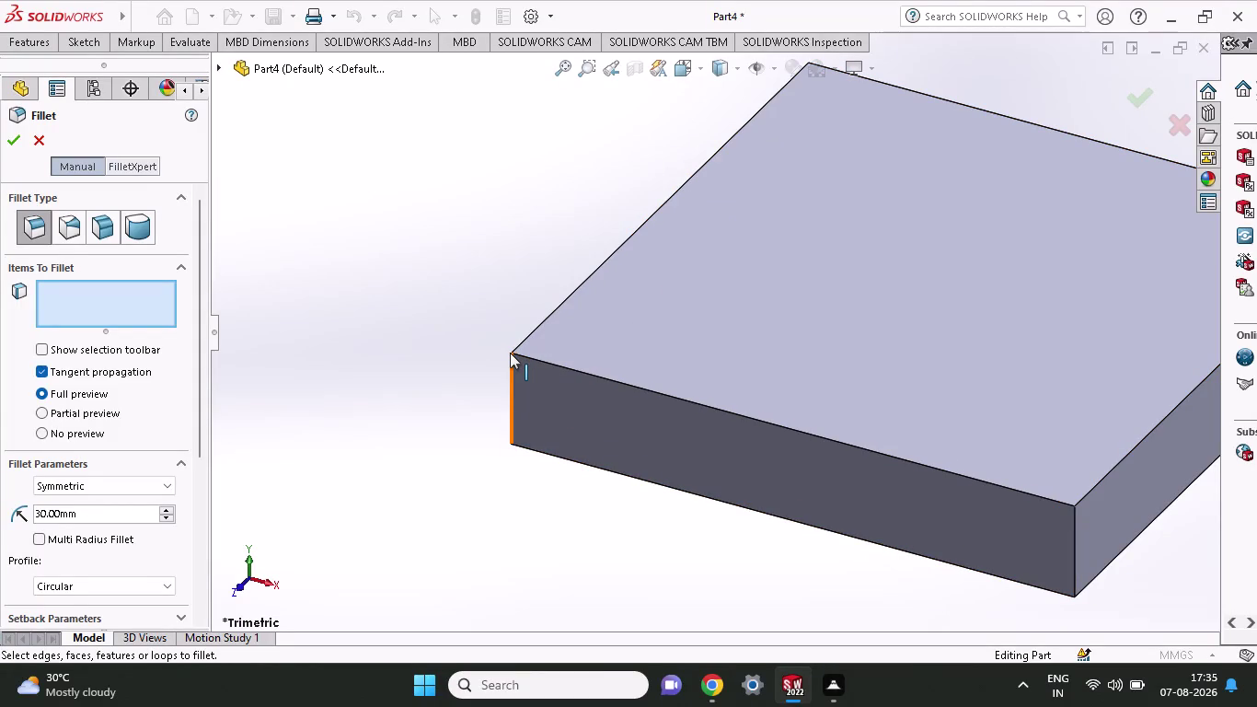
Preview a fillet on the block's long top front edge, then cancel it unapplied.
click(514, 352)
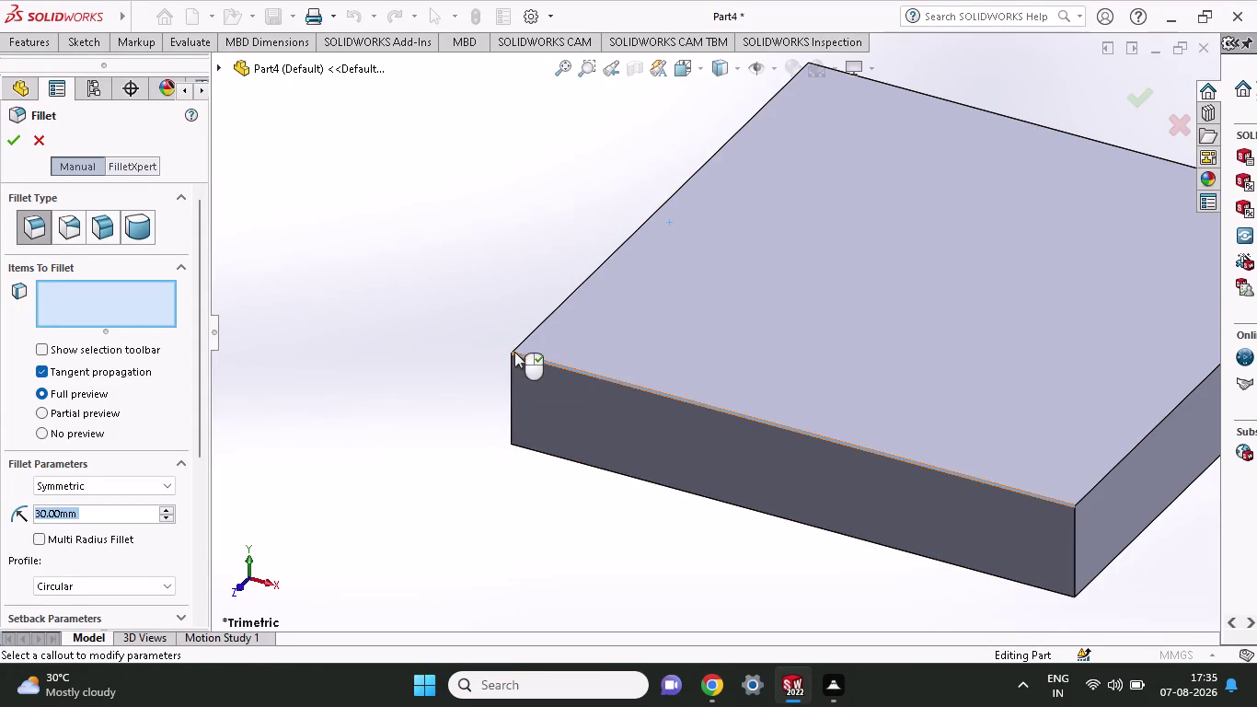
click(529, 332)
click(529, 332)
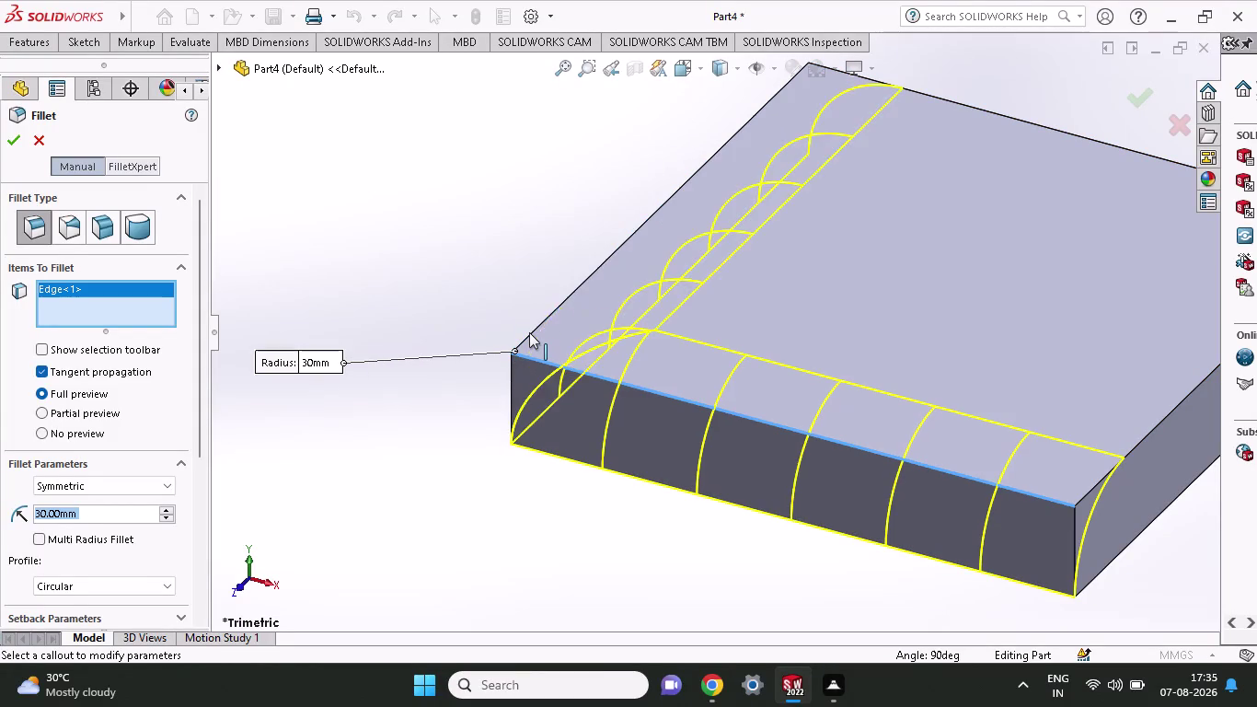
key(Escape)
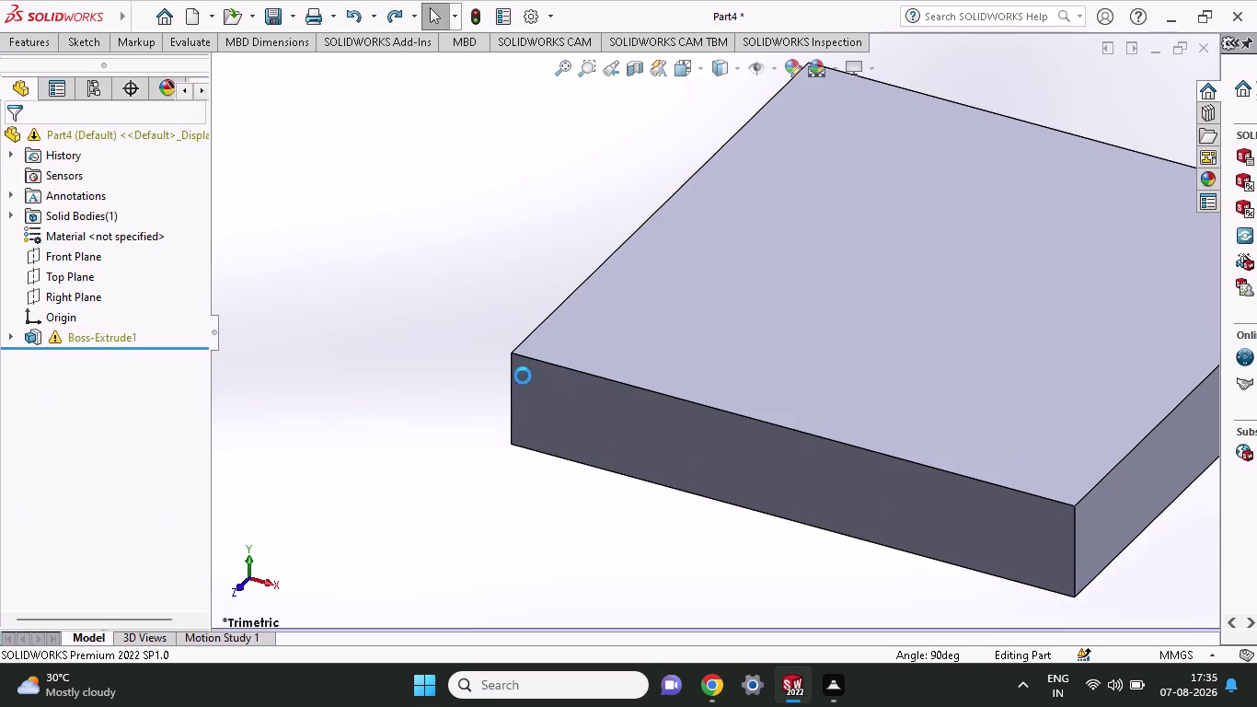
Fillet the block's four vertical corner edges, including the hidden back one, at 30 mm.
scroll(down, 3)
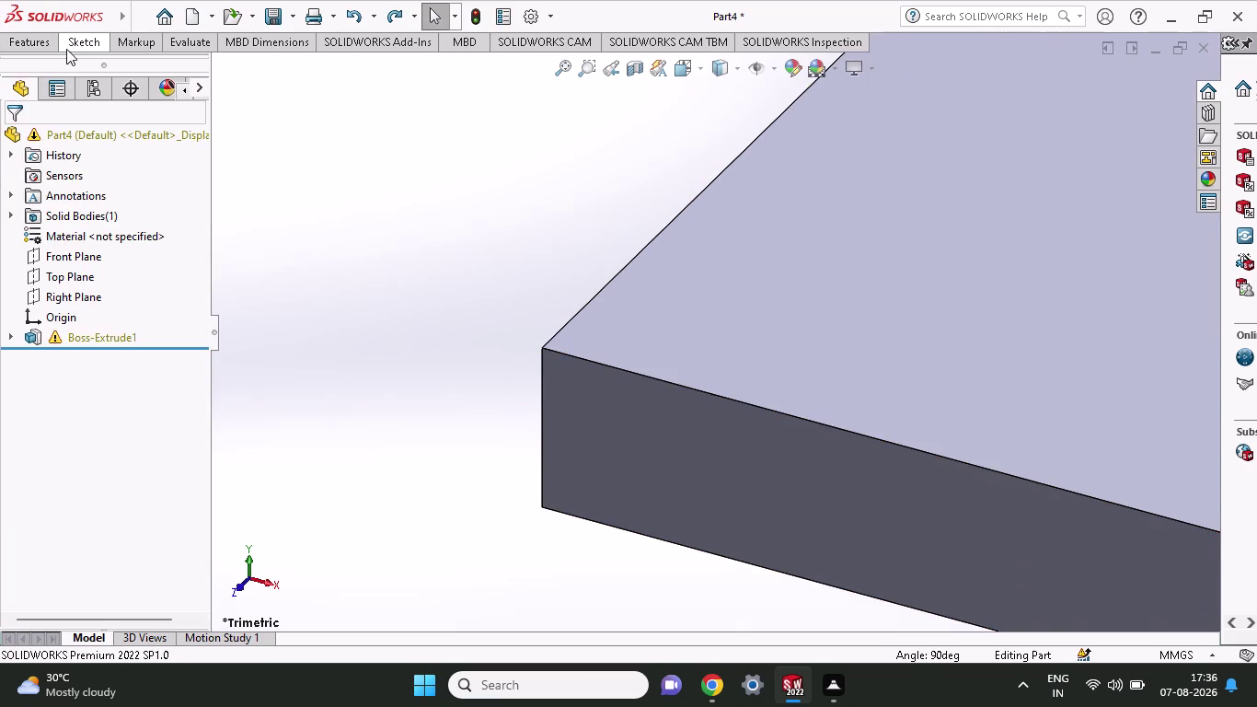
click(39, 43)
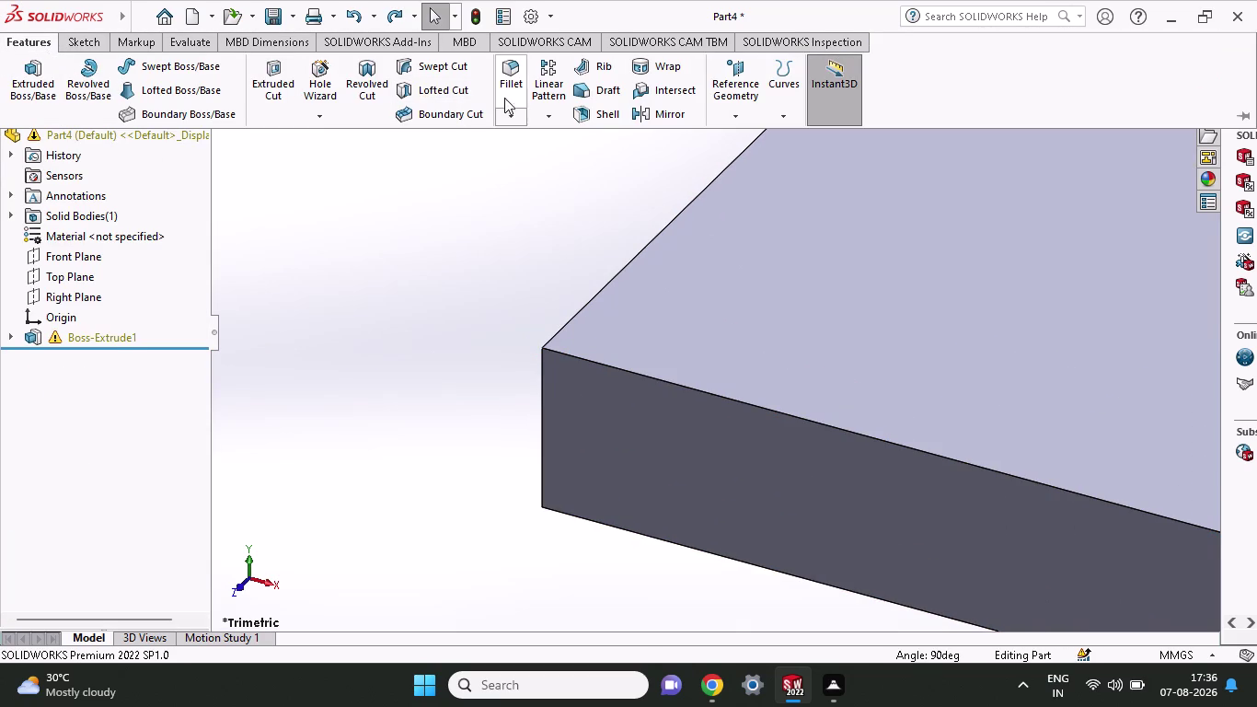
click(514, 77)
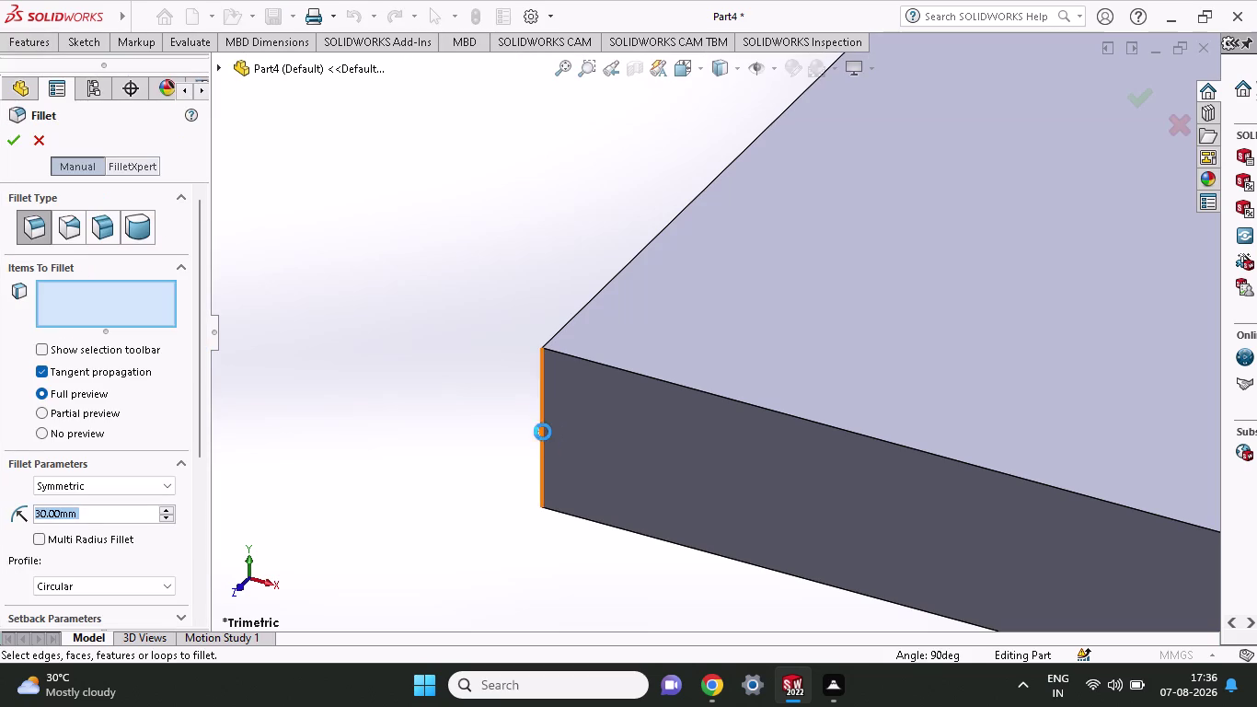
click(543, 431)
scroll(down, 3)
scroll(up, 3)
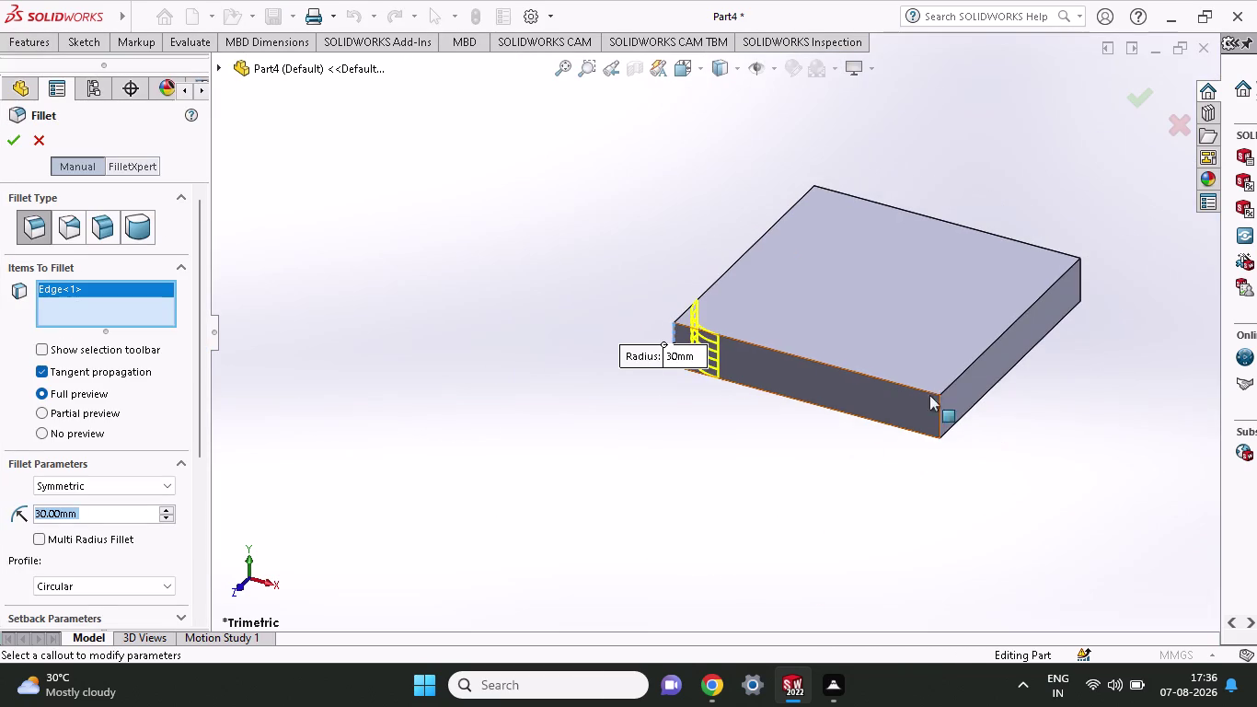
click(938, 410)
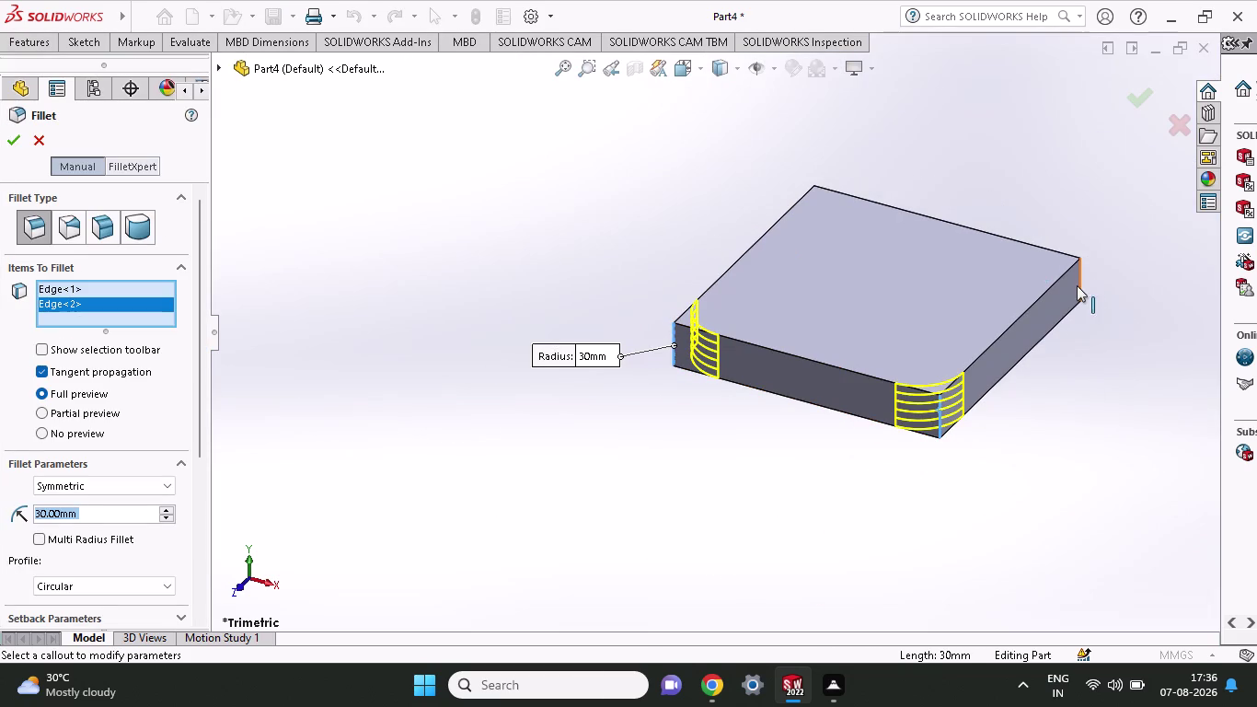
click(1079, 285)
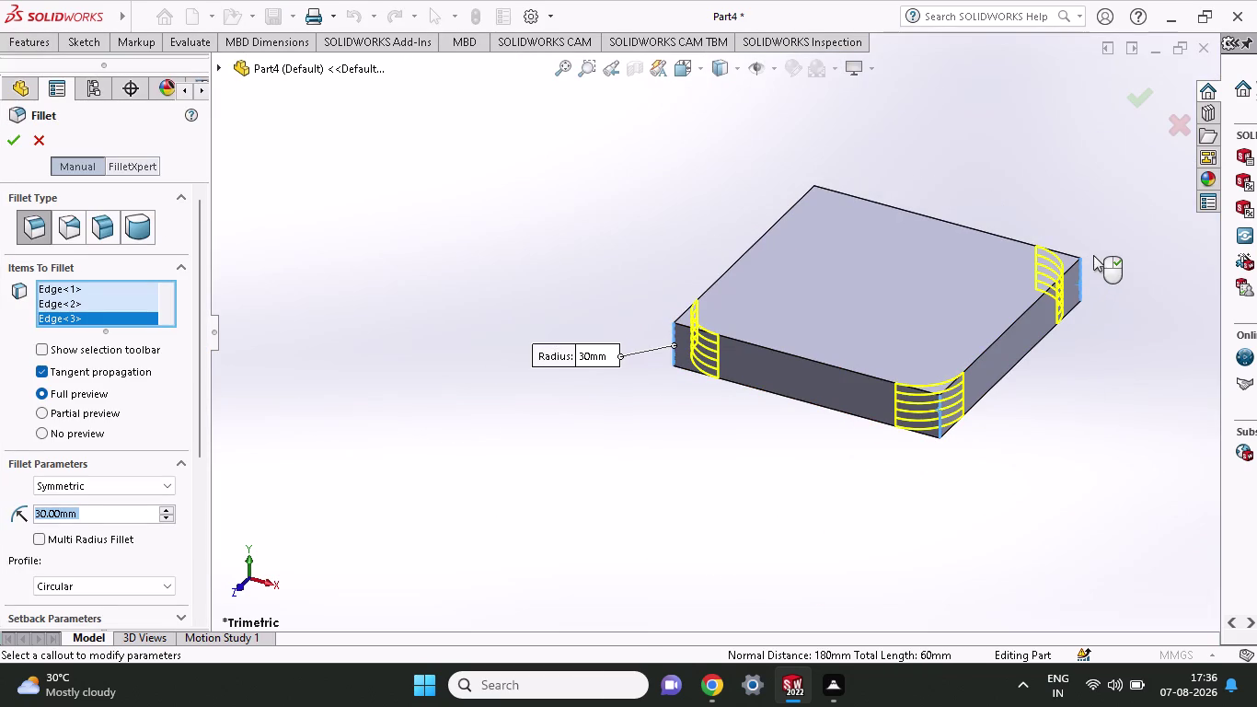
middle_drag(1093, 255, 1006, 480)
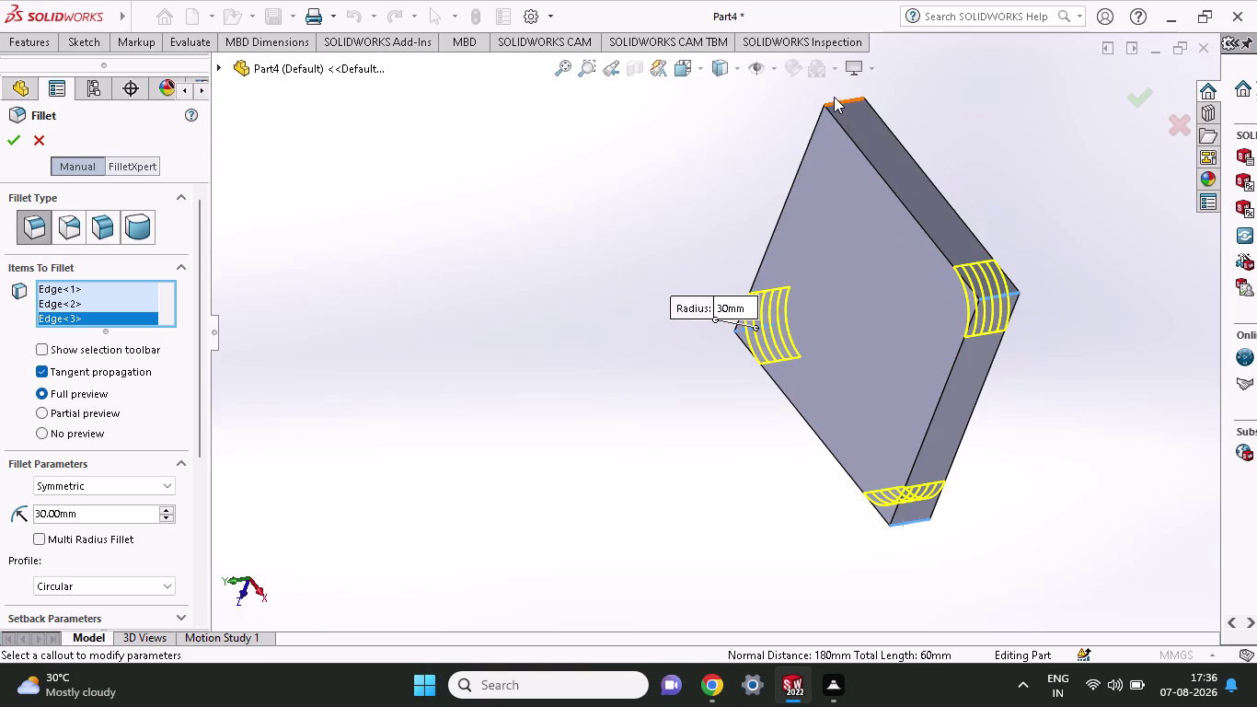
click(849, 101)
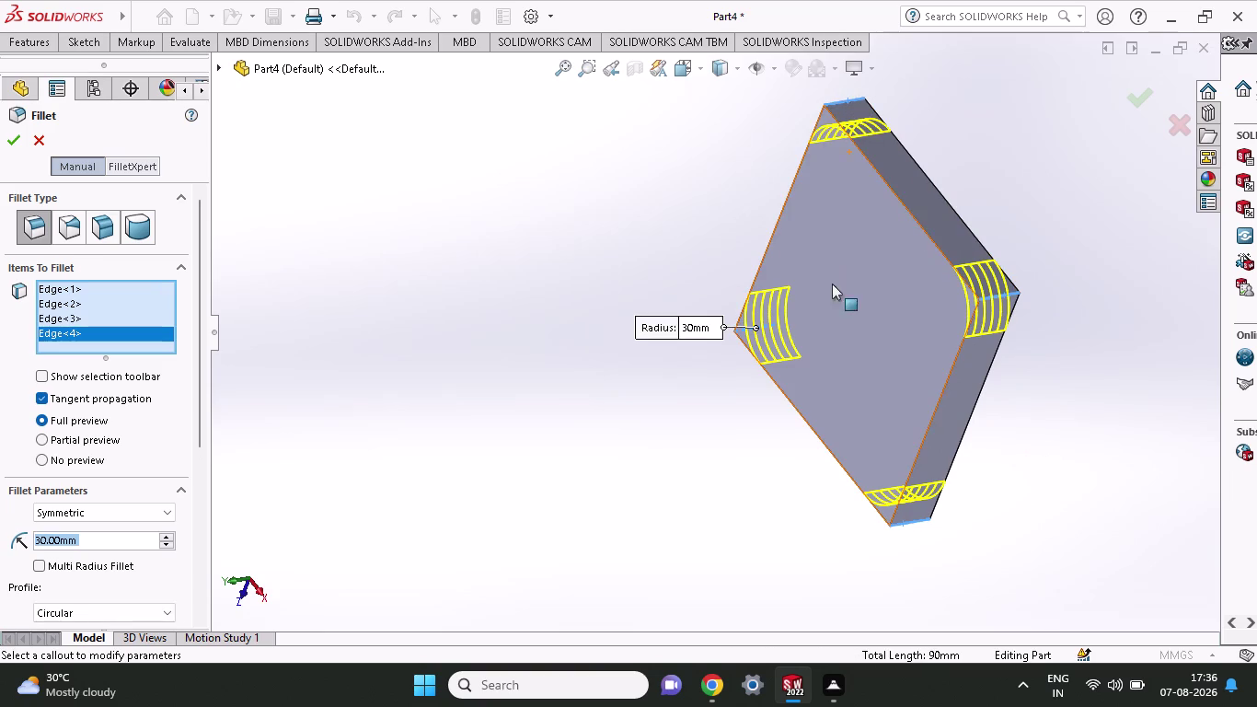
click(19, 141)
middle_drag(1045, 480, 1131, 264)
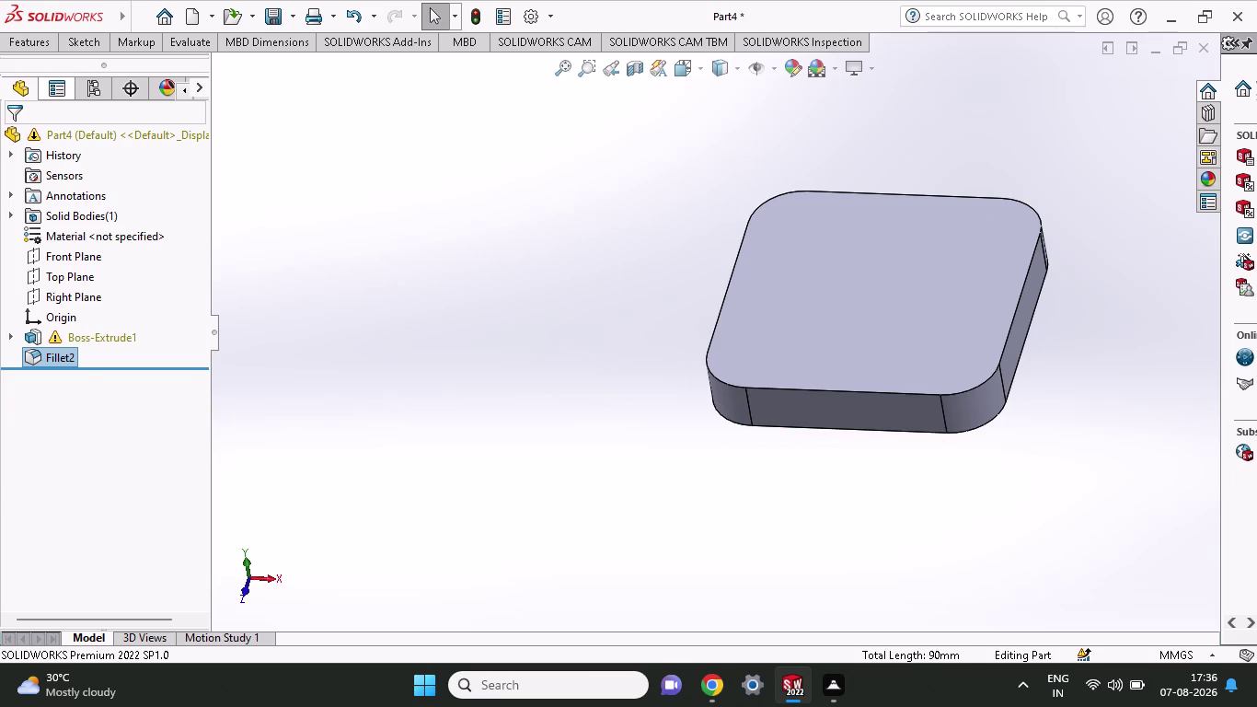
click(71, 38)
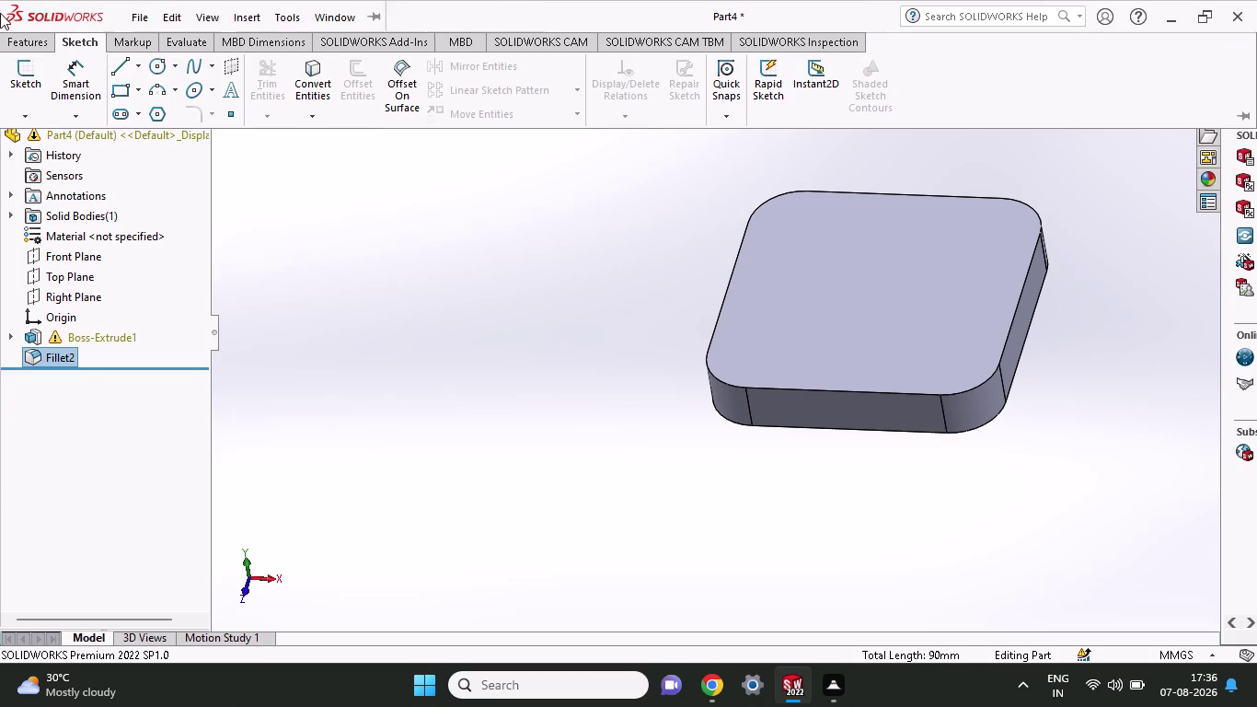
Apply a 5 mm fillet to the tangent-propagated edge loop around the block's top face.
click(17, 35)
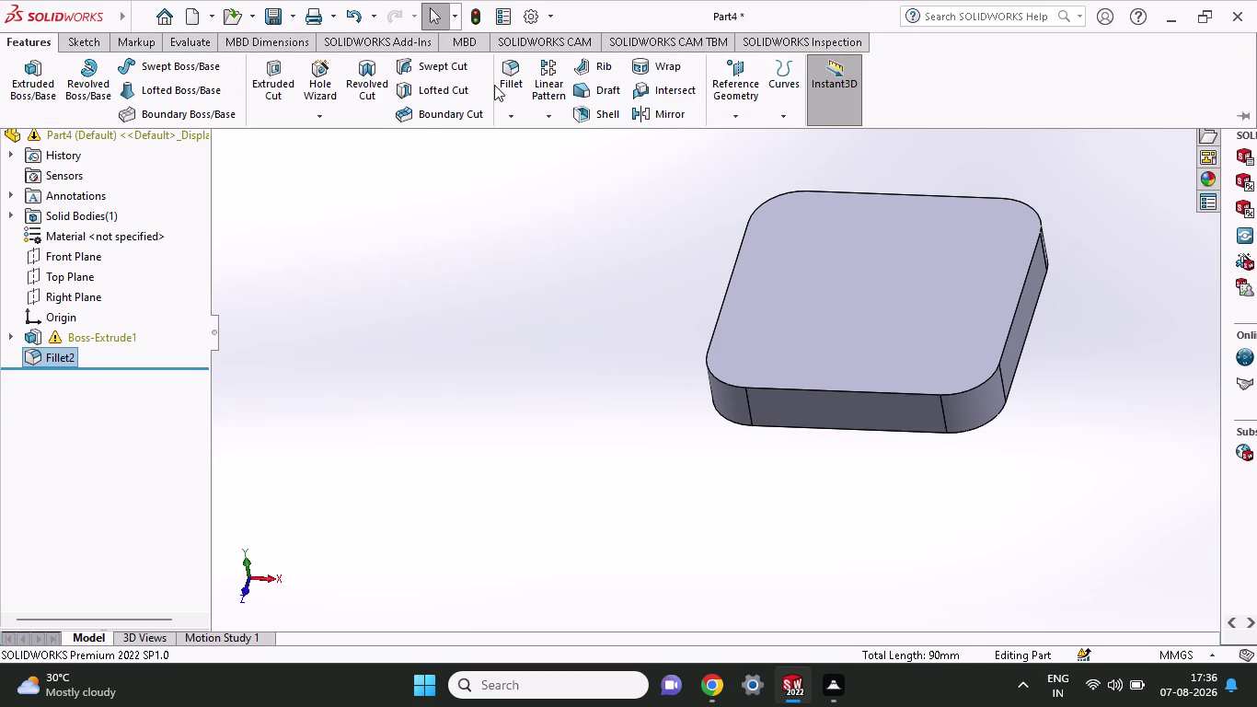
click(508, 71)
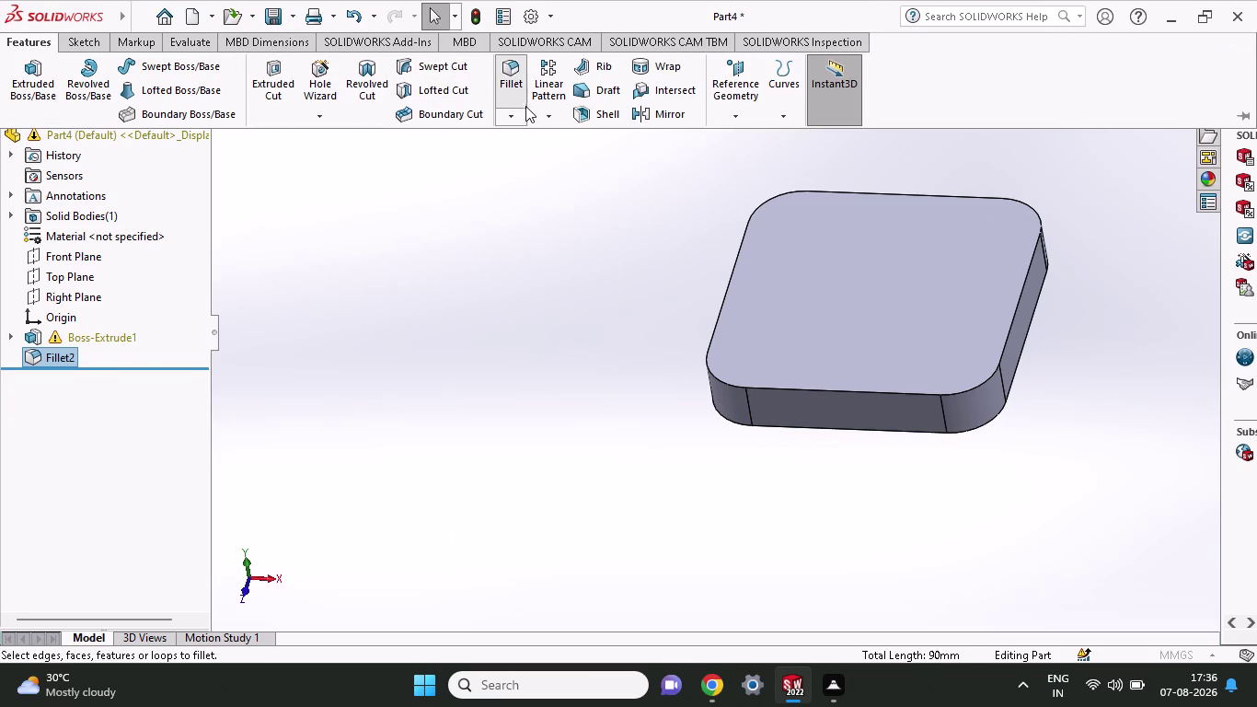
click(516, 71)
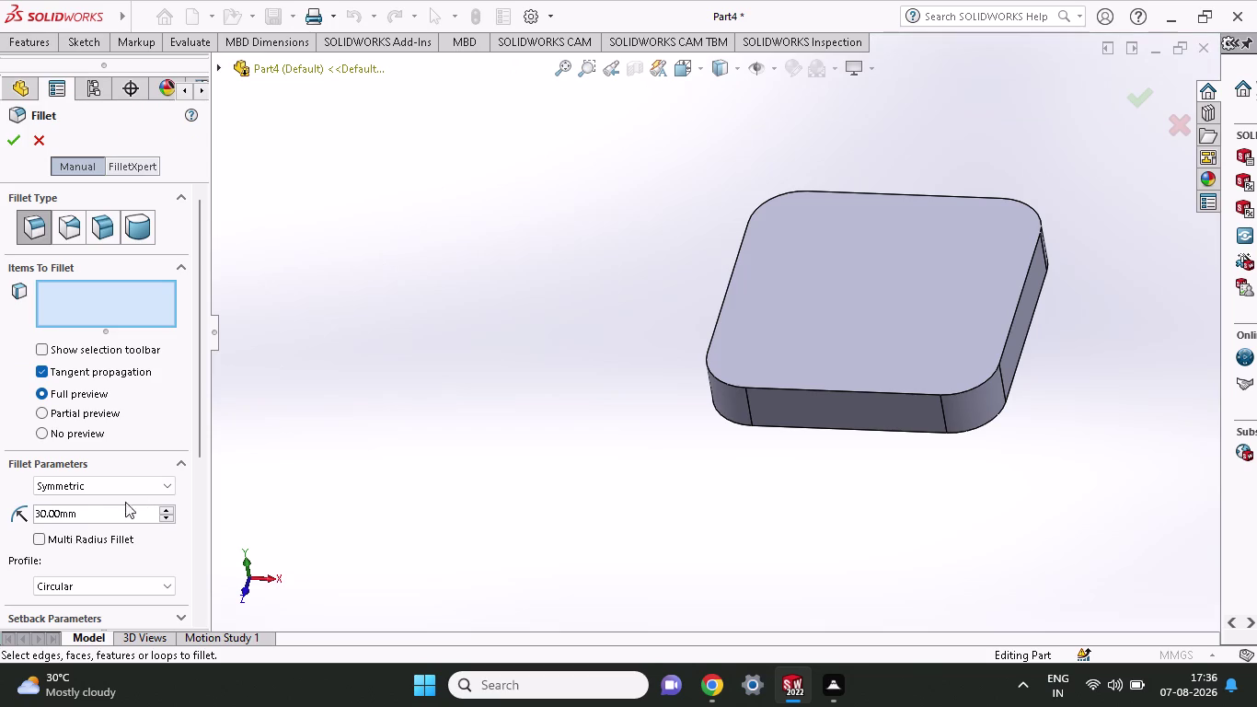
drag(88, 512, 0, 524)
key(5)
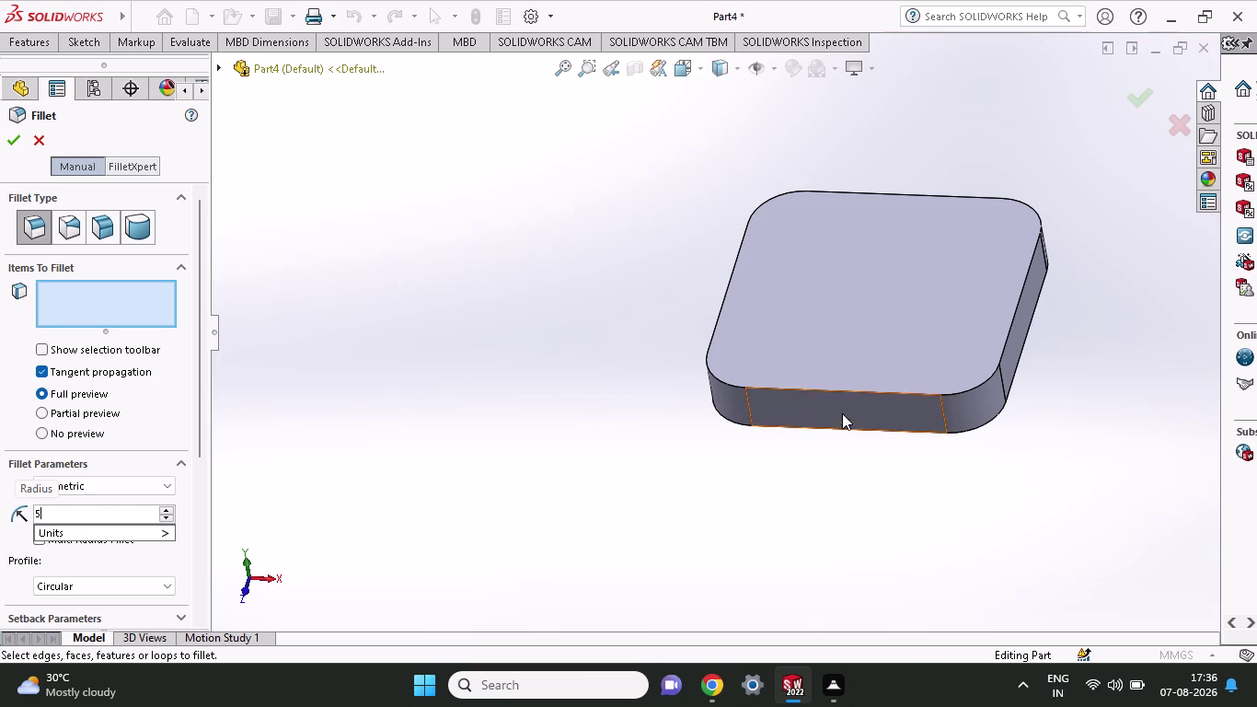
click(847, 391)
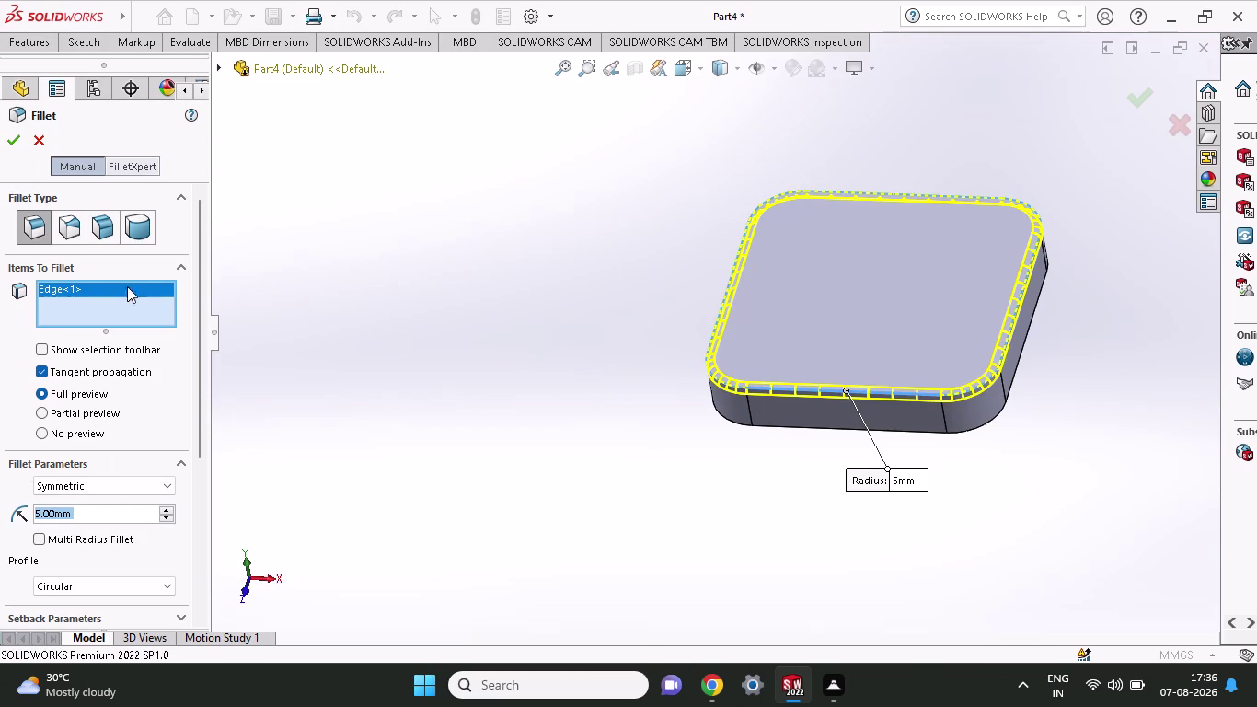
click(12, 143)
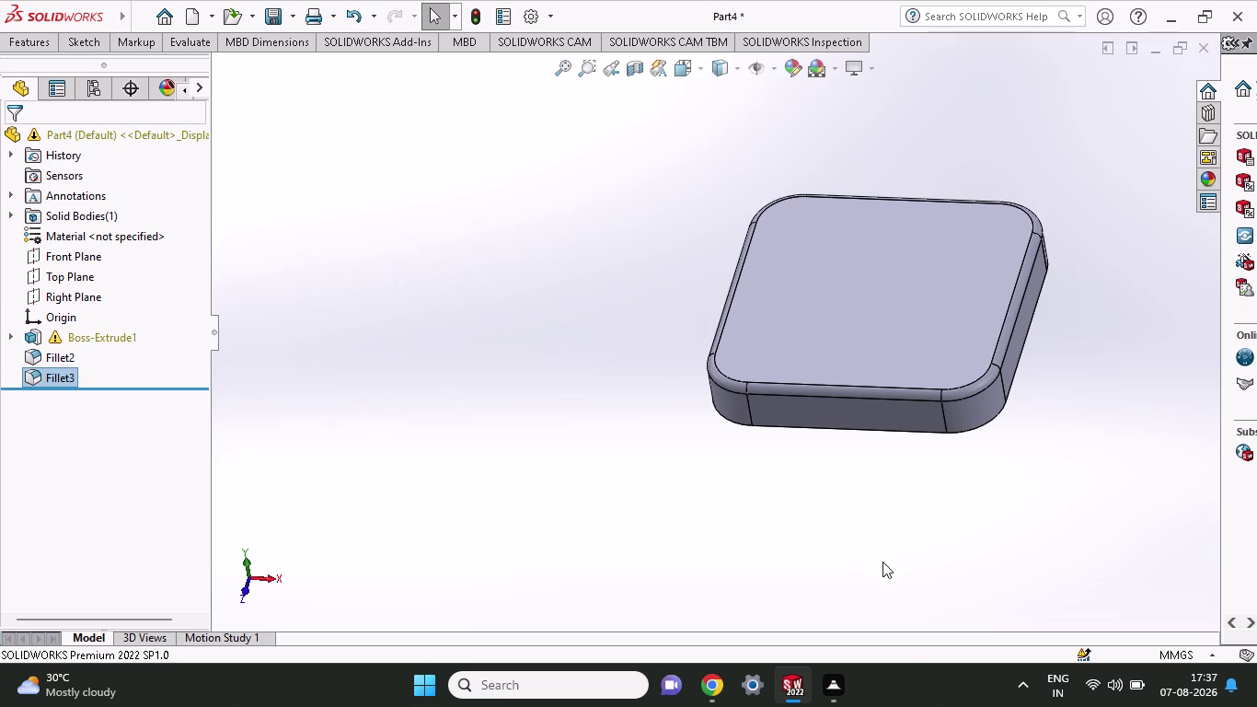
click(69, 265)
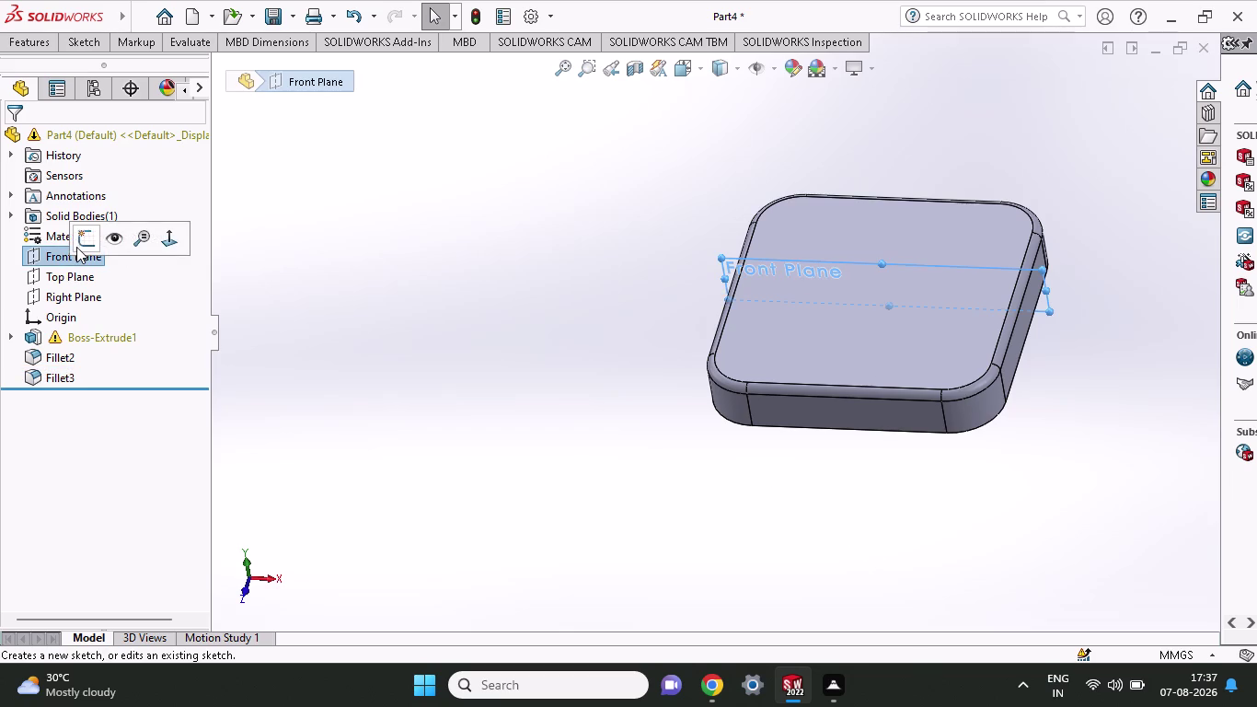
Start a Front Plane sketch with a line anchored at the block's top edge midpoint.
click(76, 247)
click(77, 32)
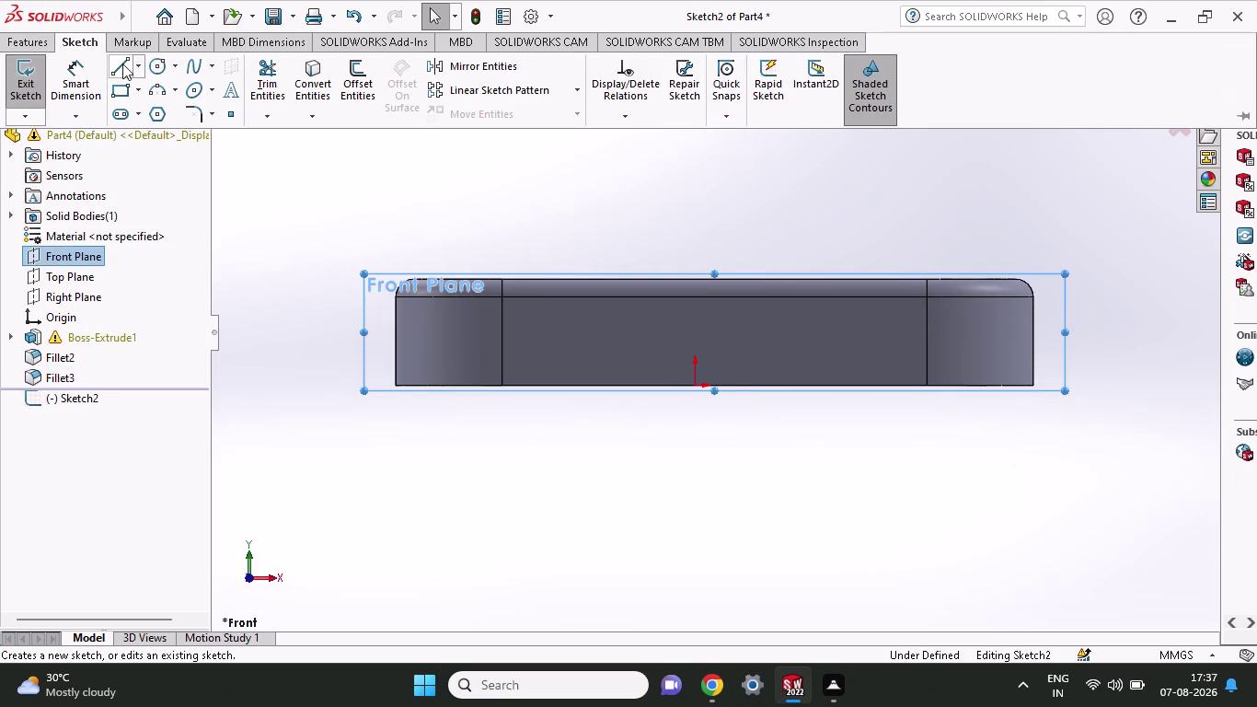
click(122, 63)
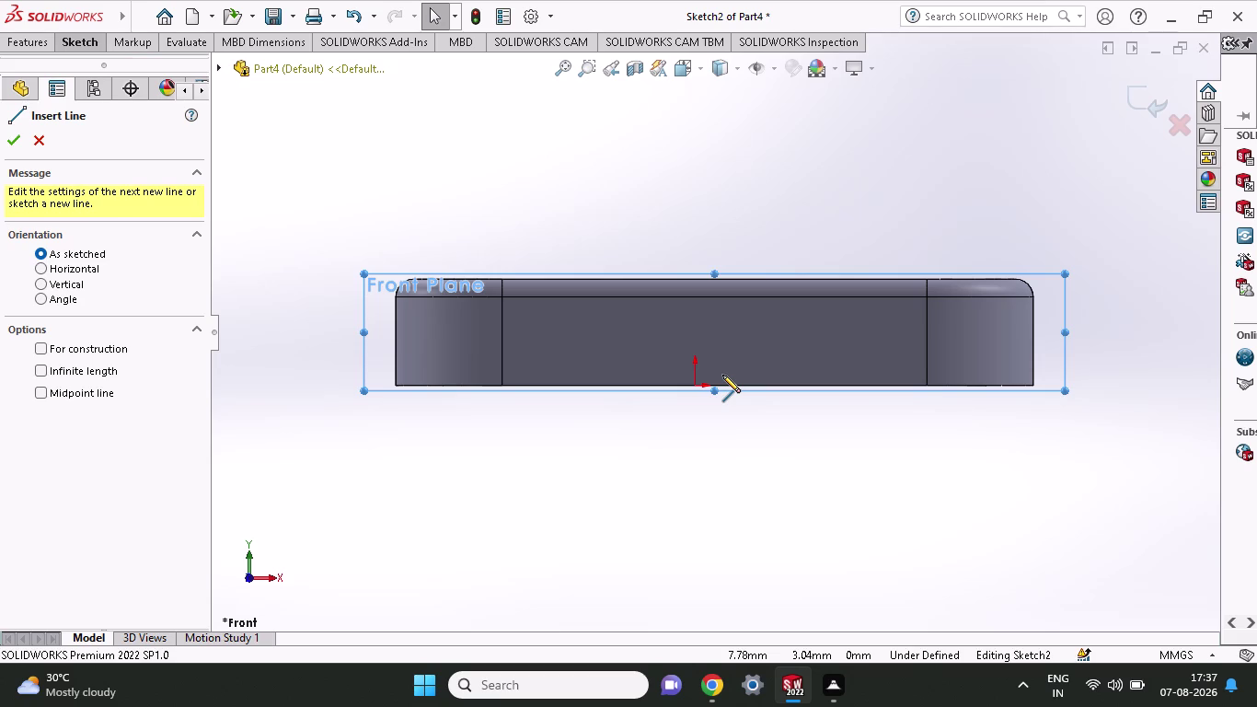
click(714, 281)
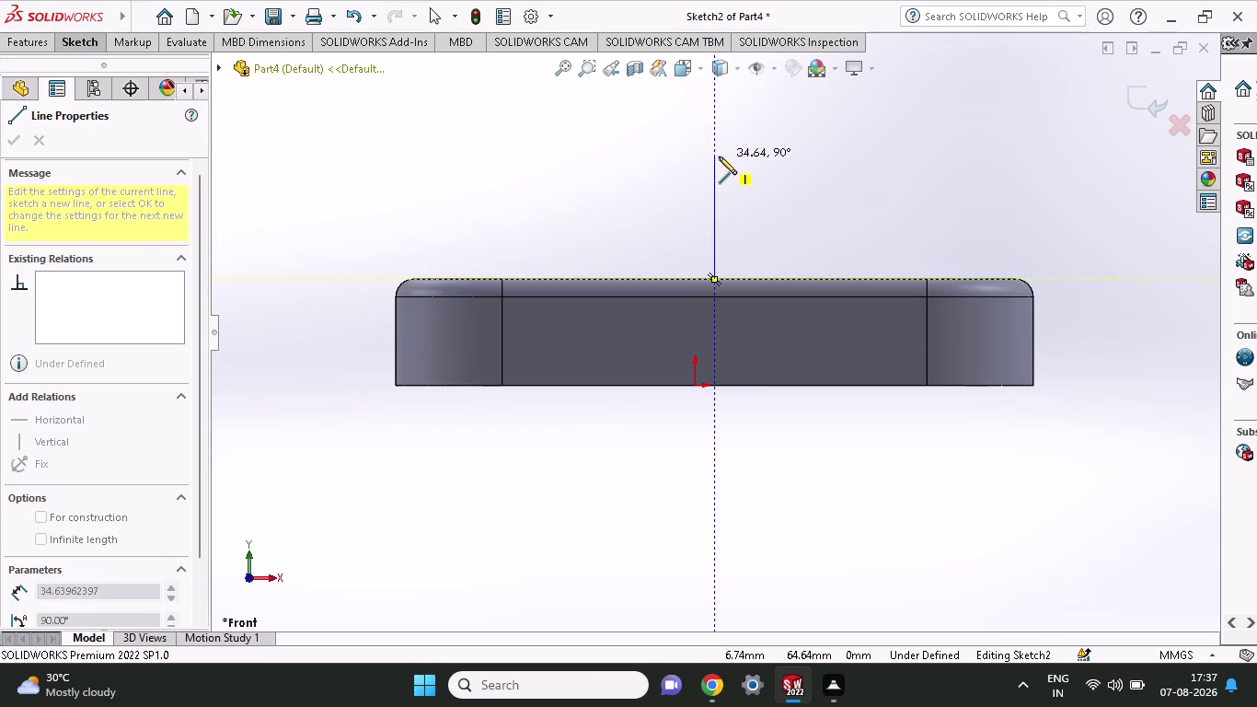
scroll(up, 3)
scroll(down, 3)
scroll(up, 3)
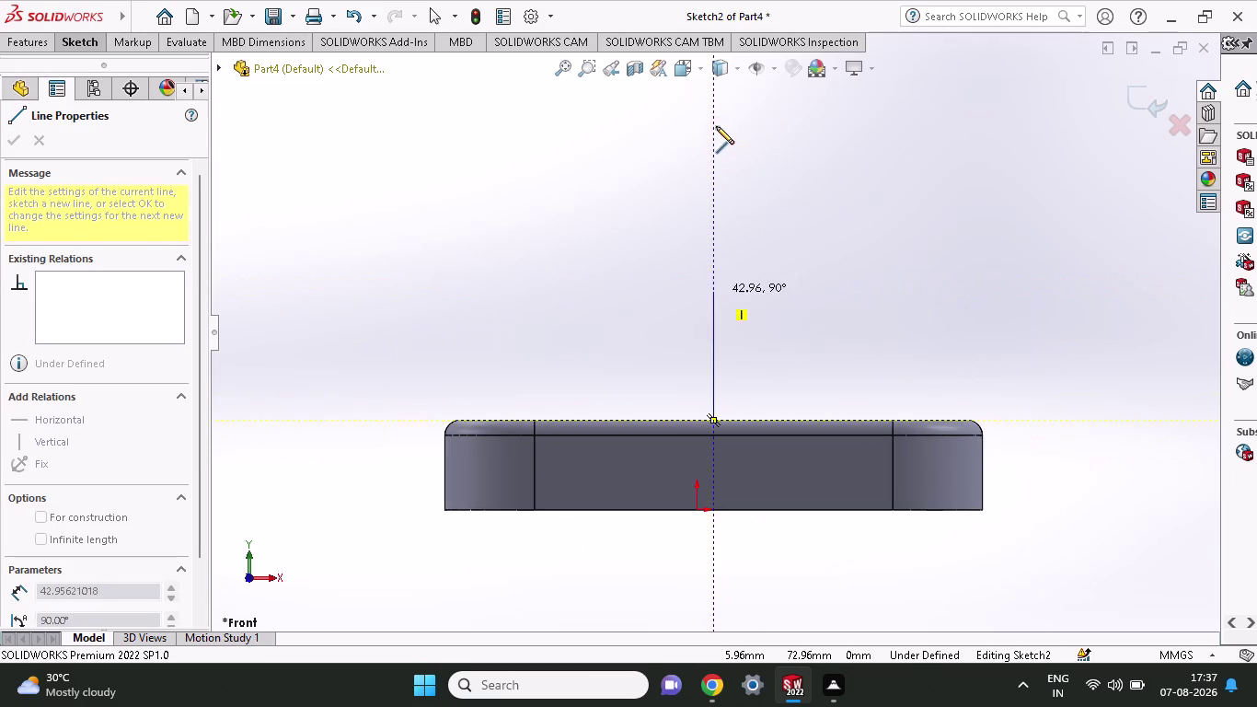
Draw the tall vertical line, a short horizontal line and a shorter downward line.
click(717, 106)
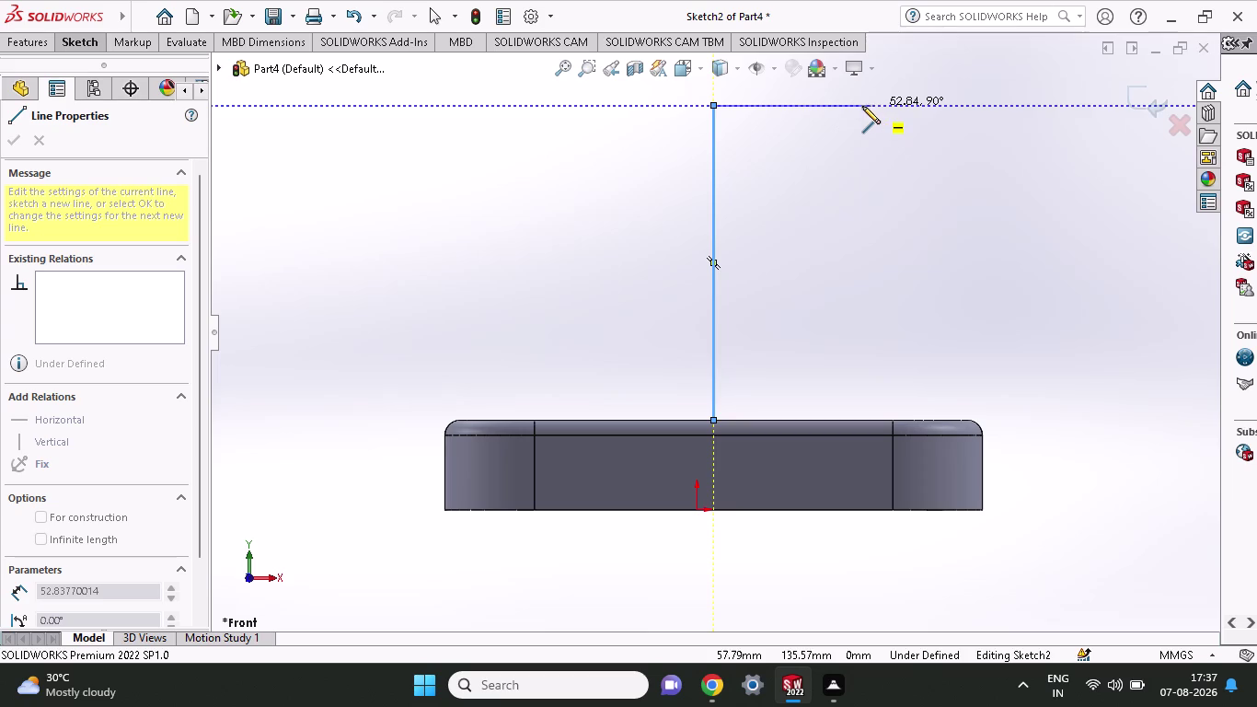
click(853, 105)
click(850, 254)
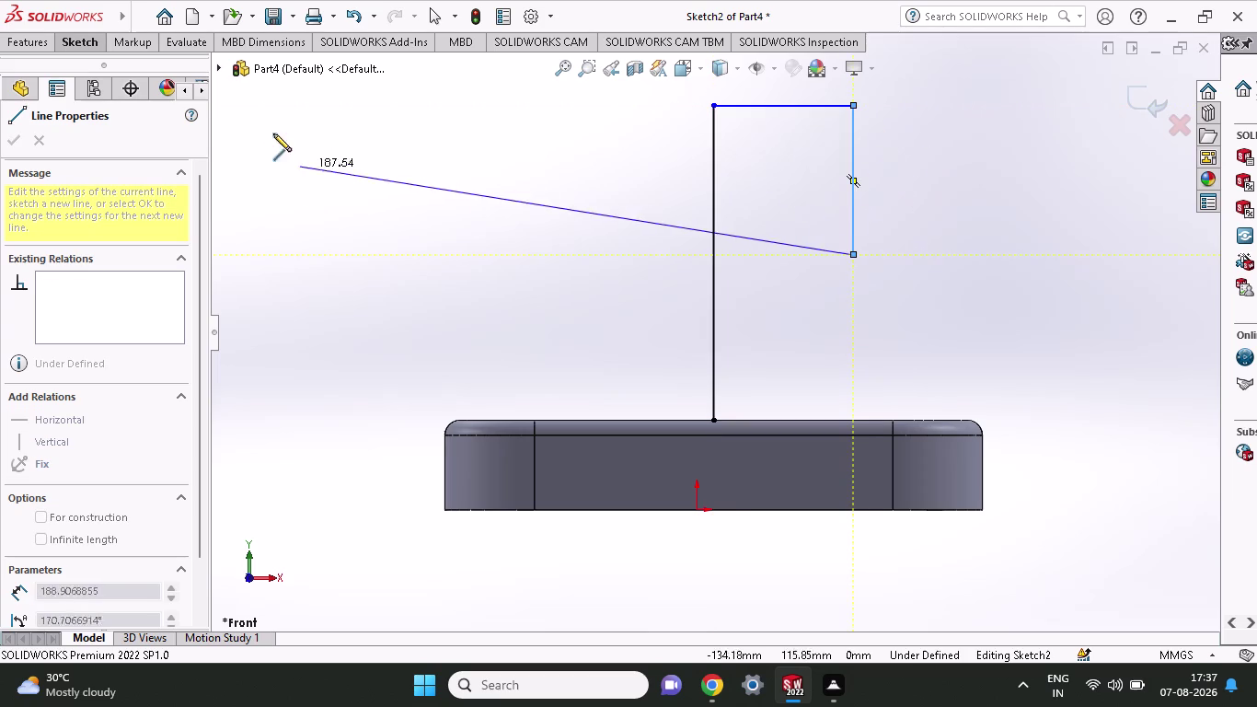
click(42, 49)
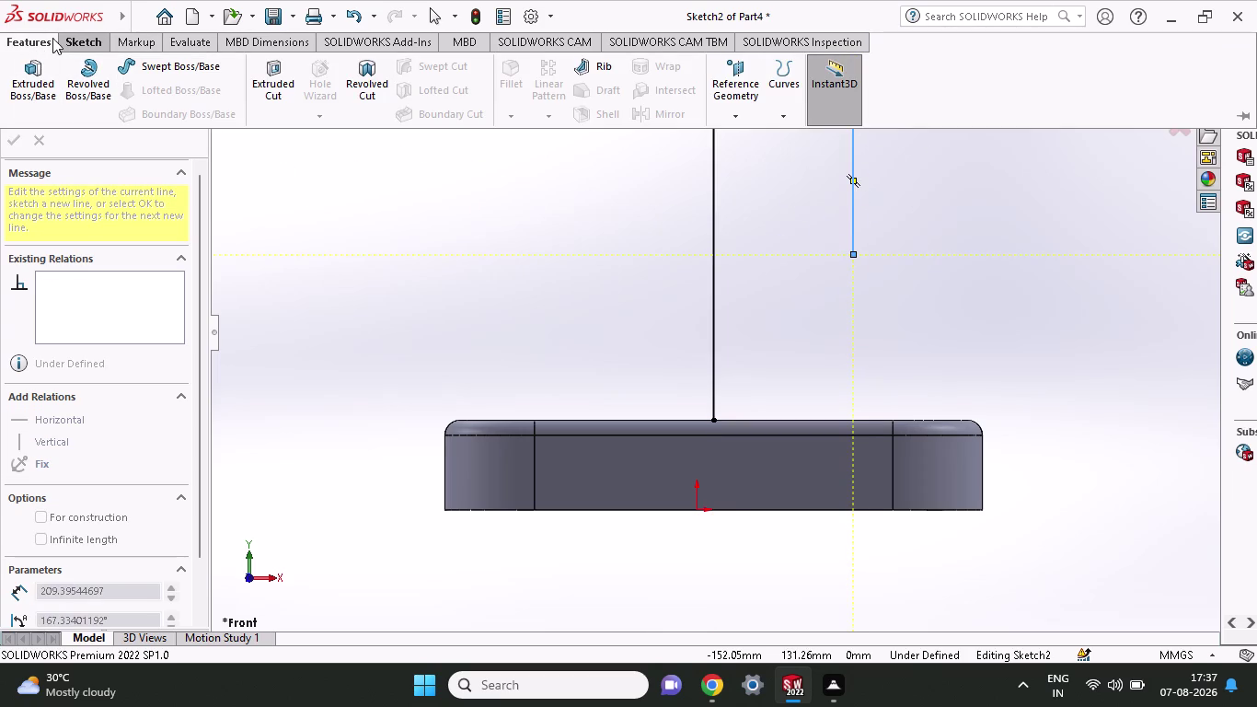
click(69, 41)
click(60, 76)
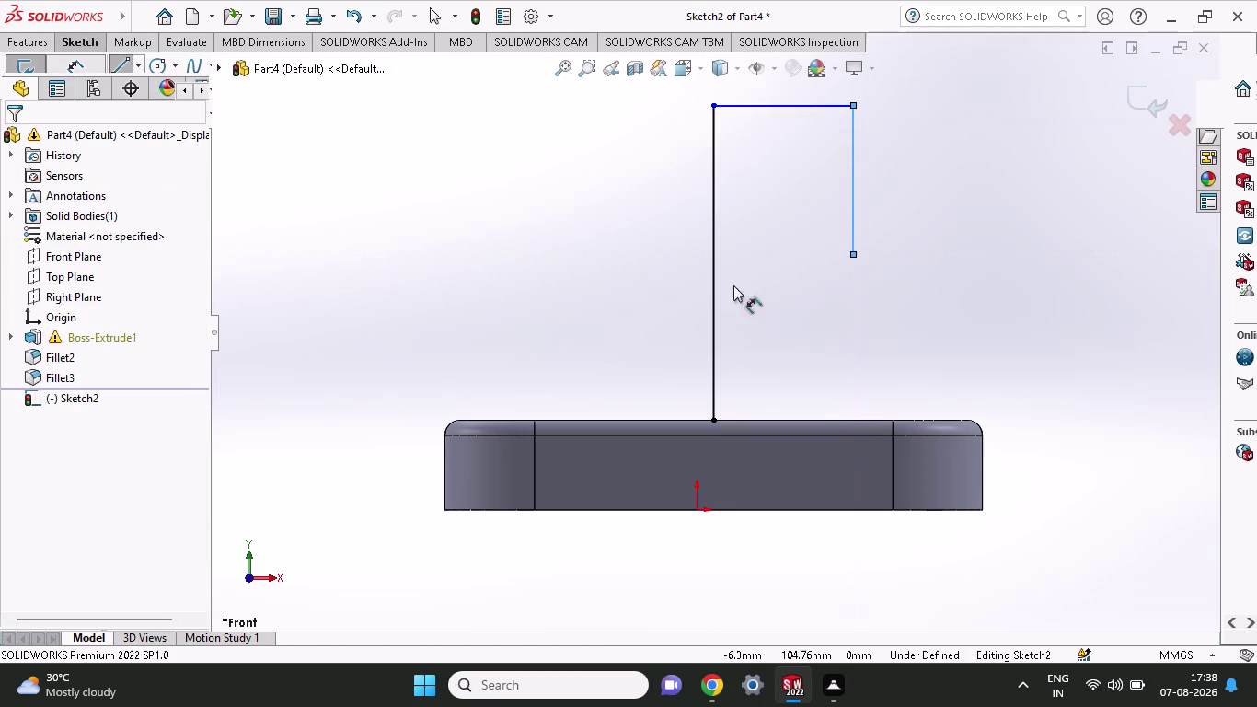
click(712, 417)
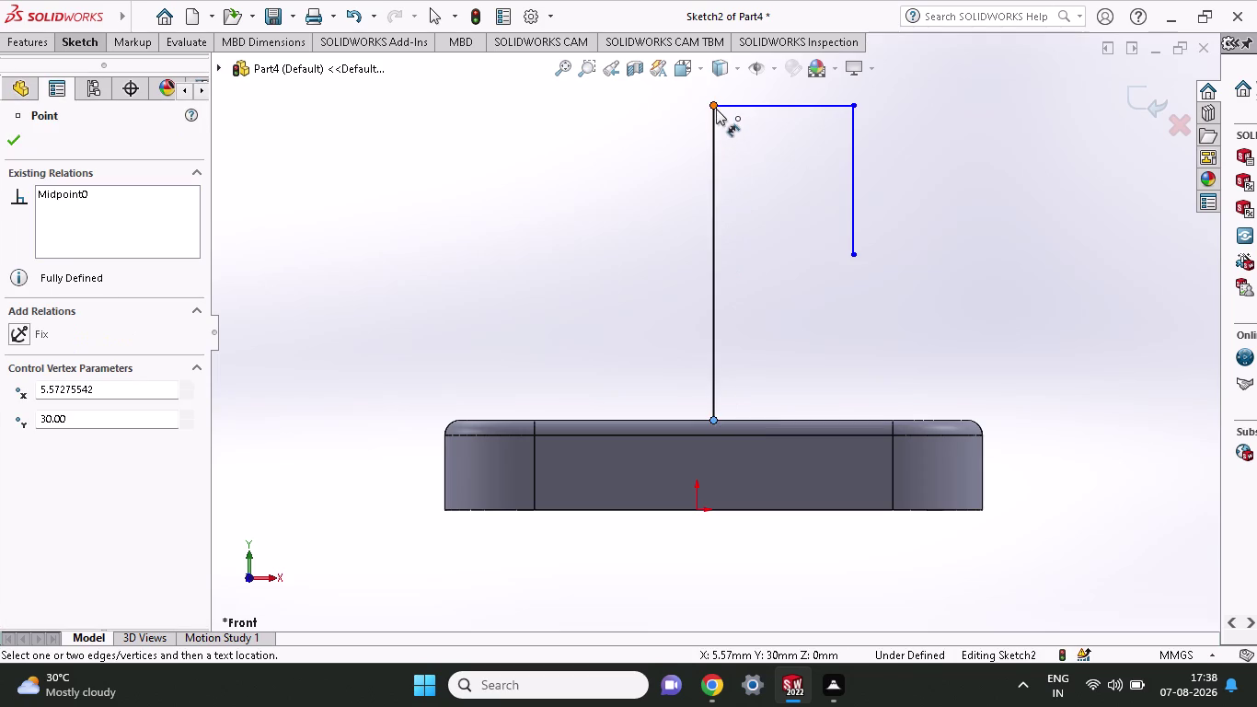
Dimension the vertical sketch line to 100 mm tall.
click(715, 108)
click(572, 119)
text(10)
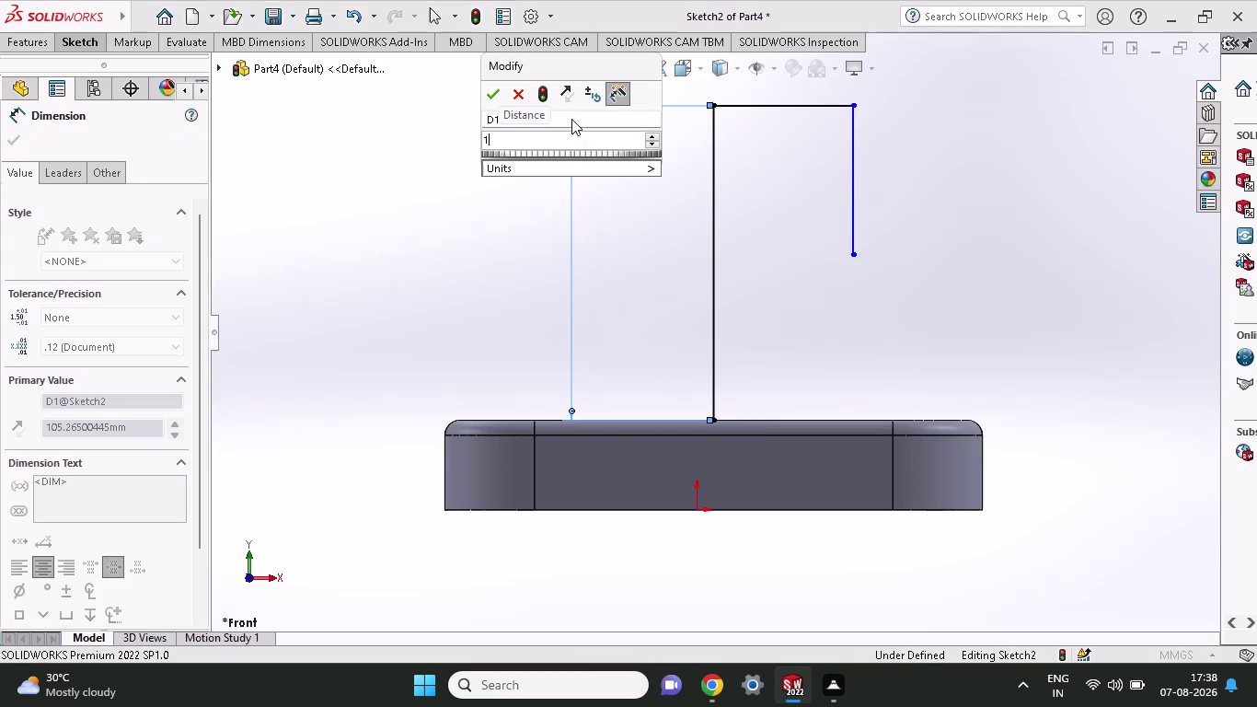
text(0)
key(Return)
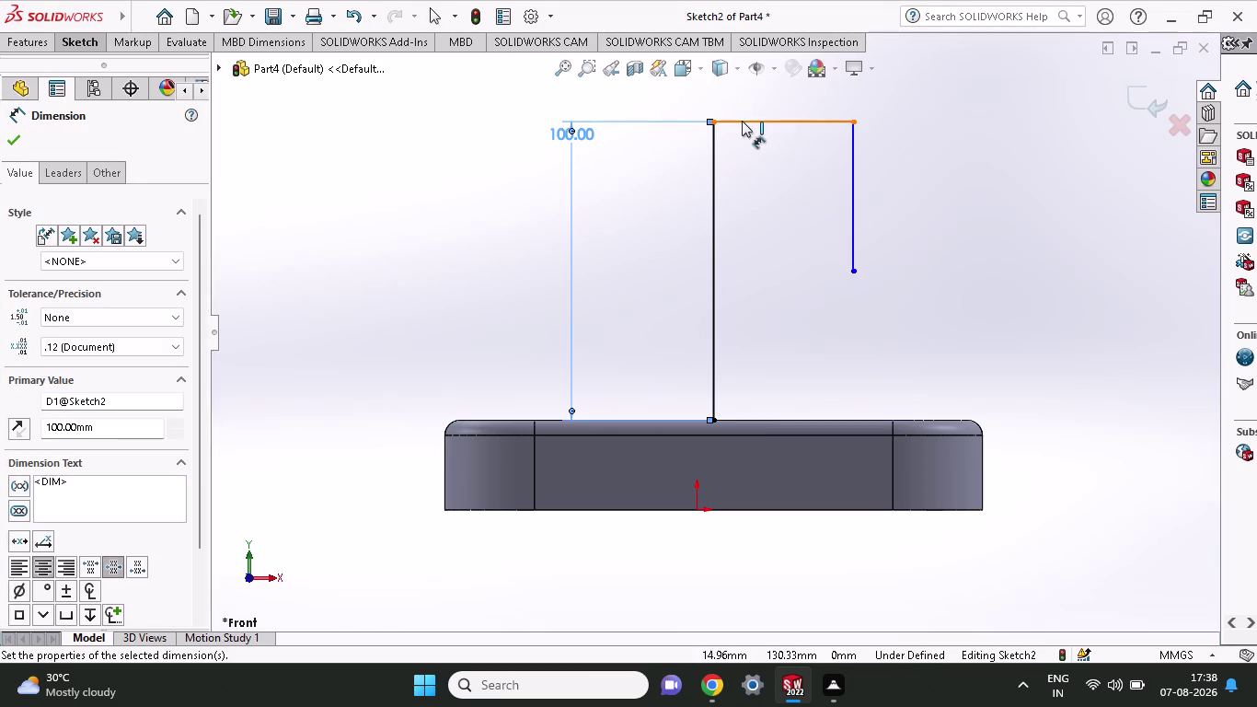
Open the Sketch Fillet tool from the Sketch ribbon.
click(54, 41)
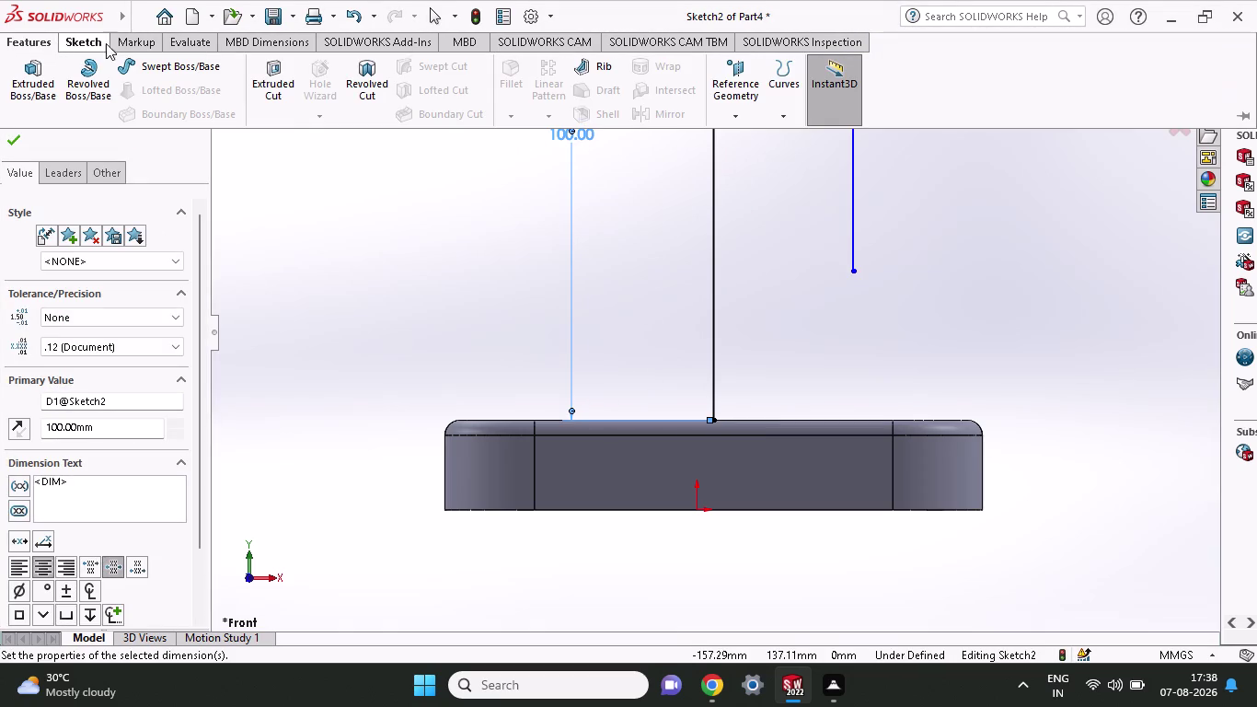
click(106, 40)
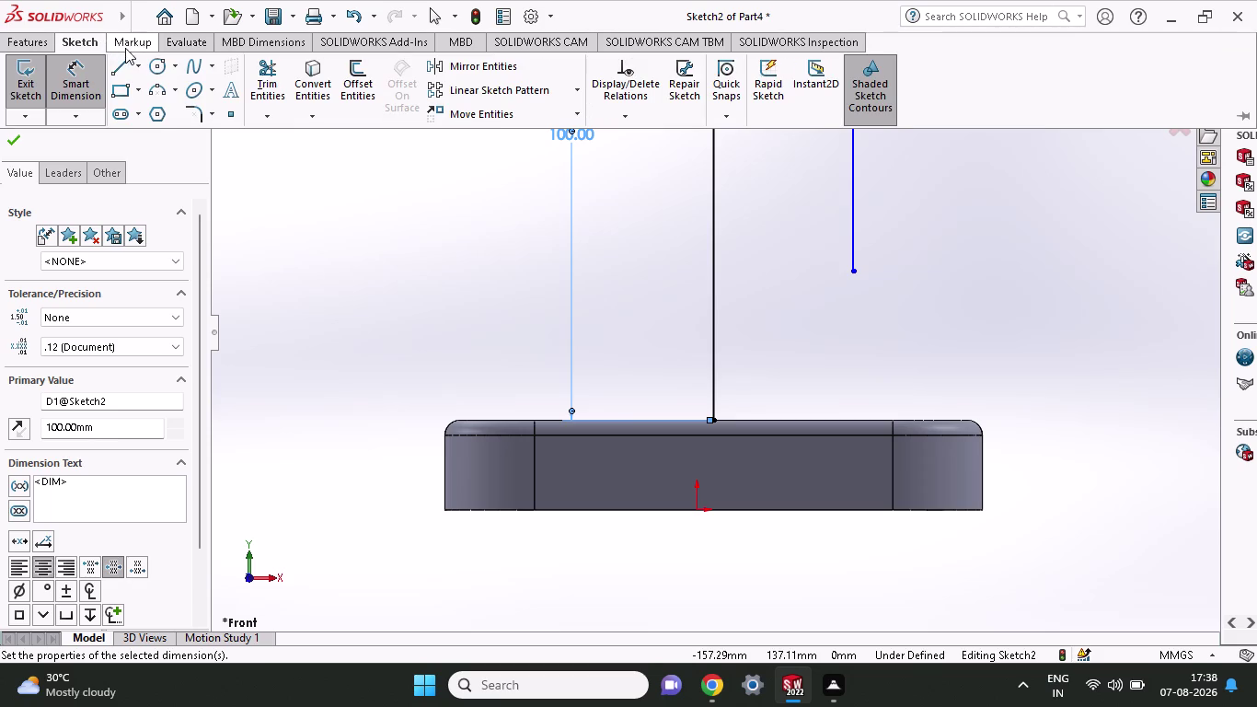
click(183, 108)
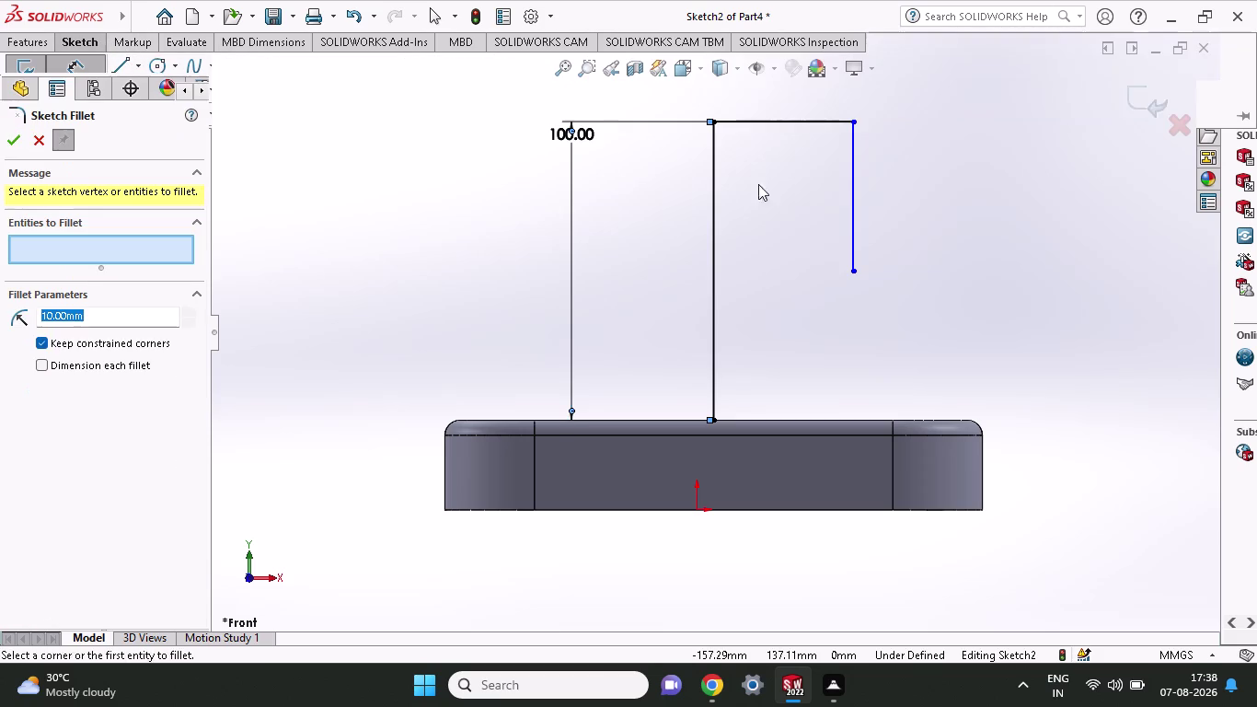
Fillet the corner between the top line and right vertical line with a 30 mm radius.
click(830, 125)
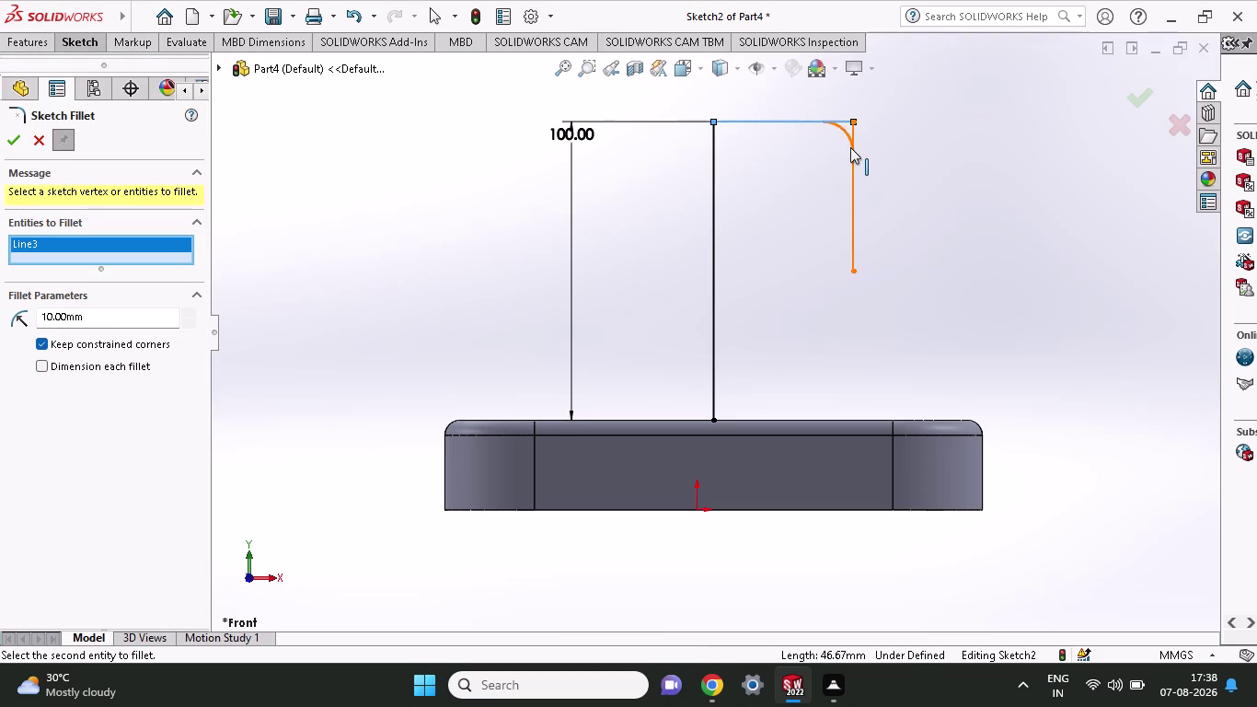
click(850, 147)
drag(127, 314, 0, 314)
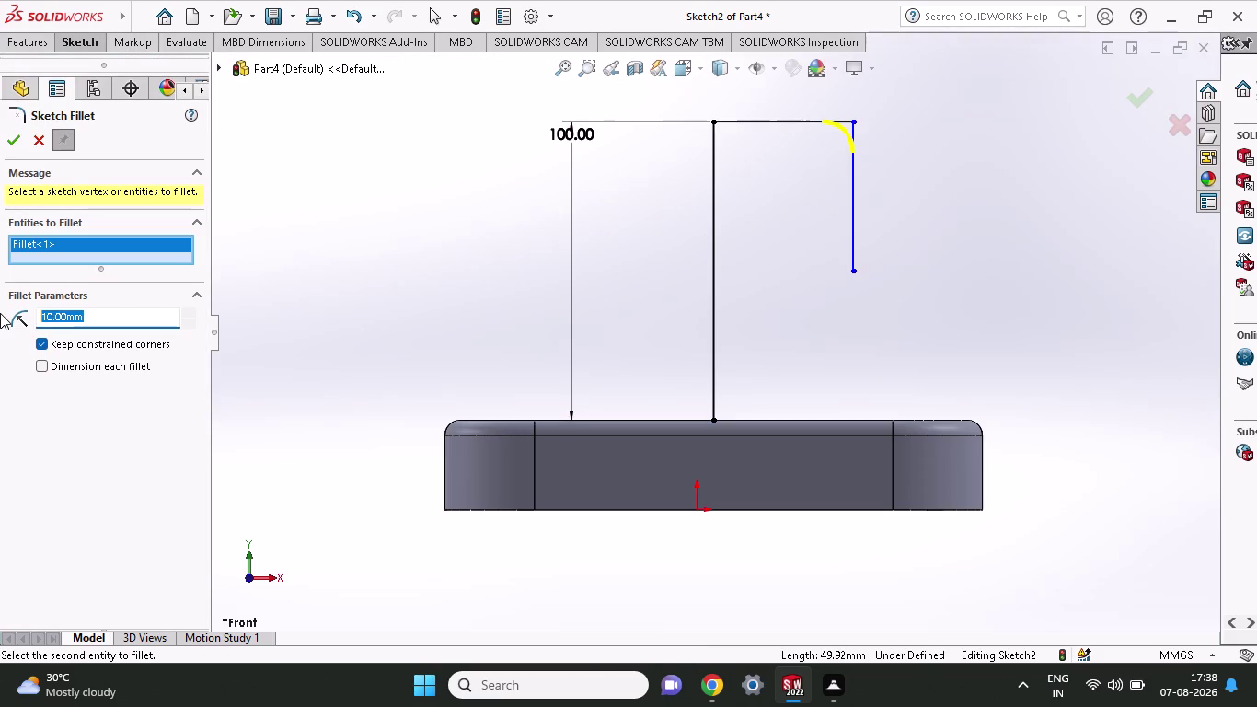
text(30)
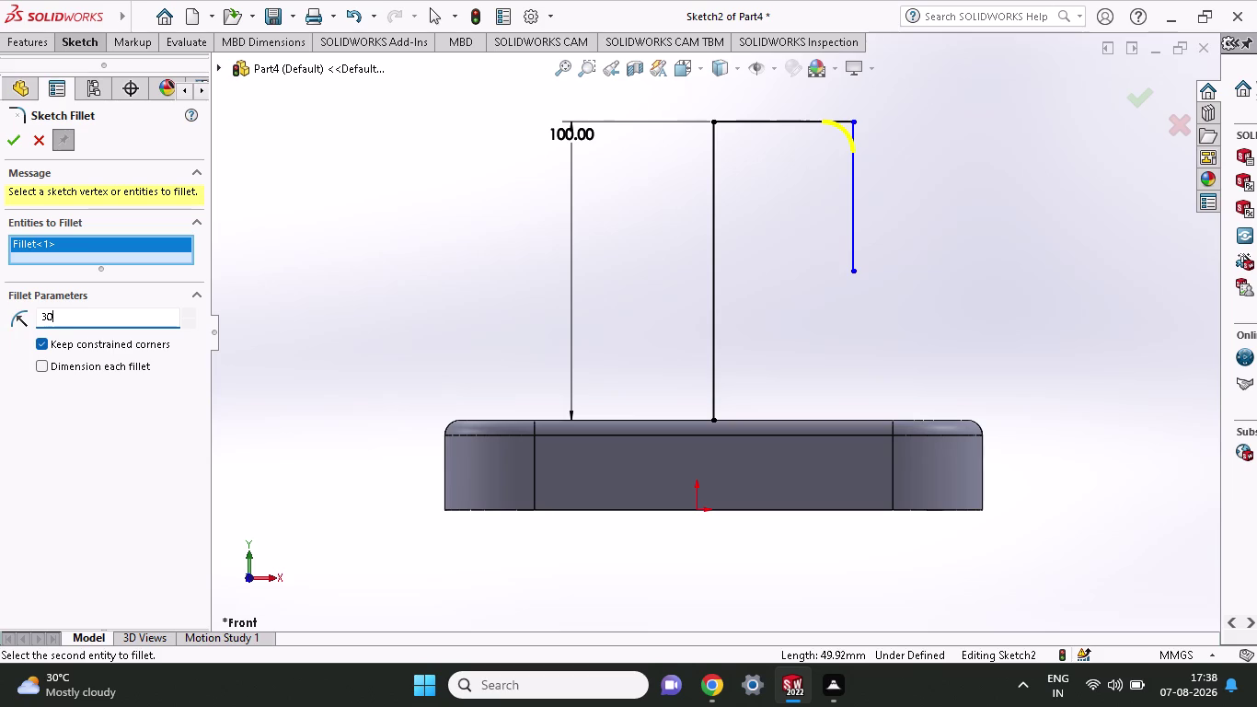
click(17, 143)
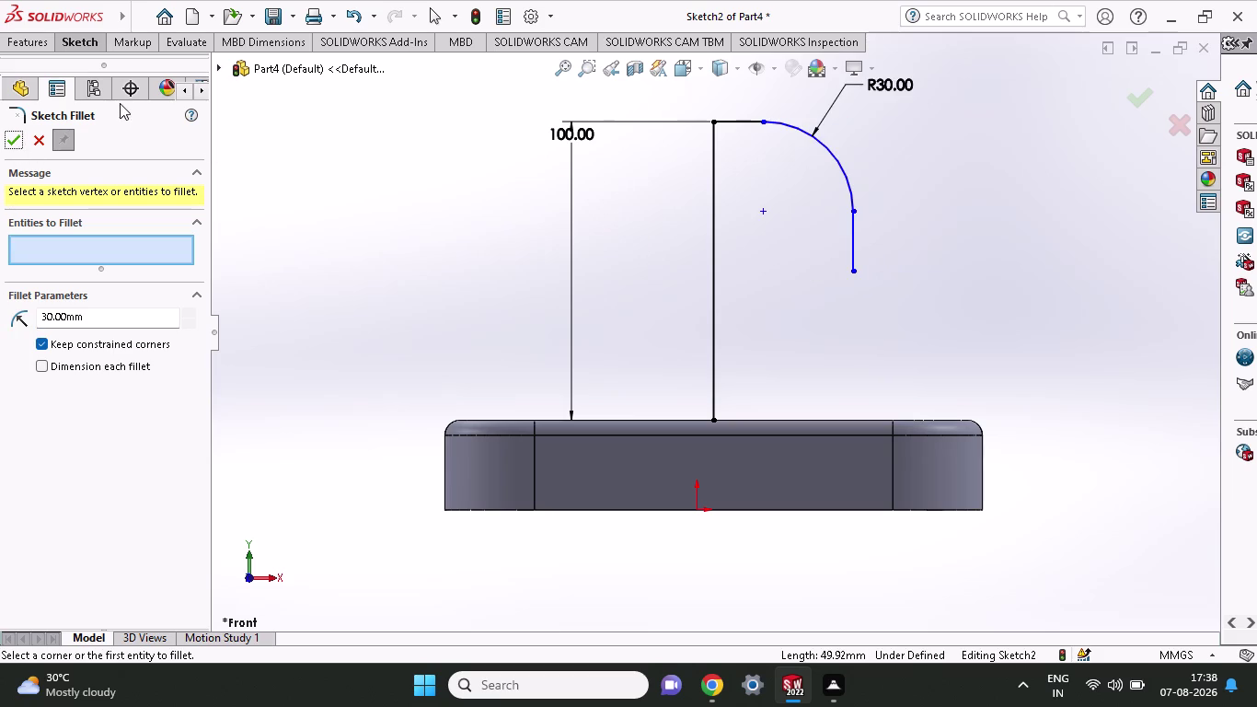
click(101, 37)
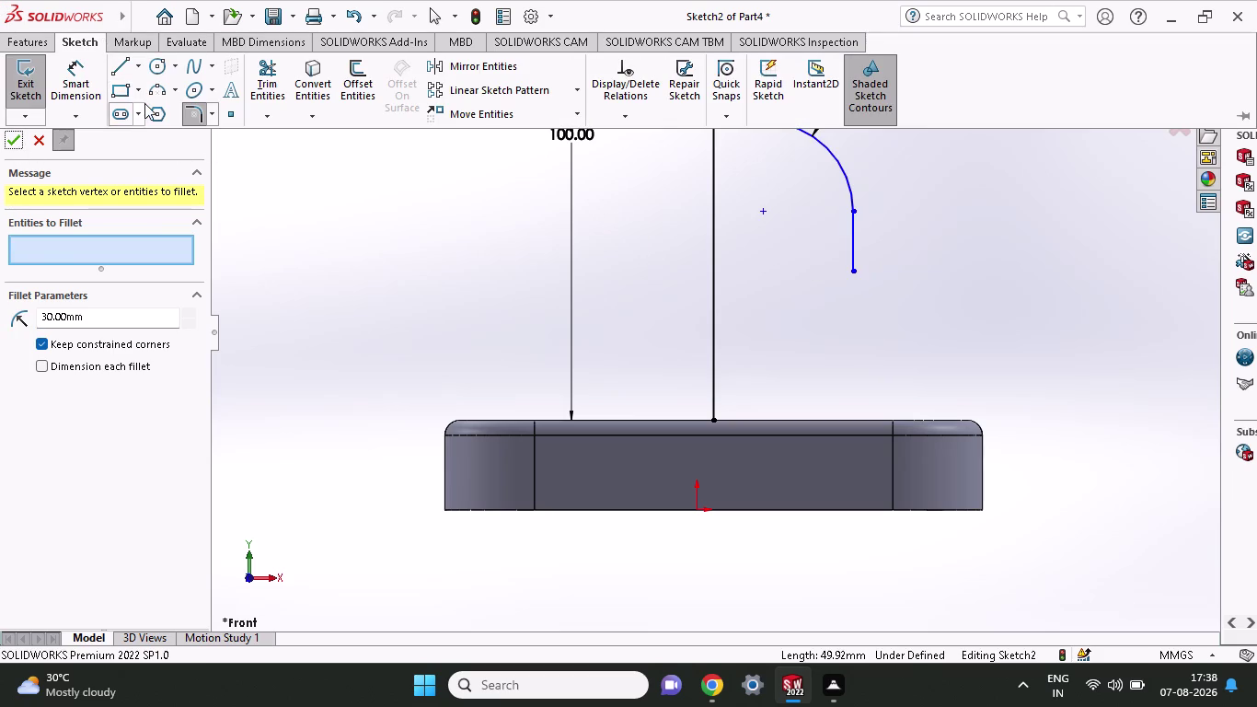
click(151, 87)
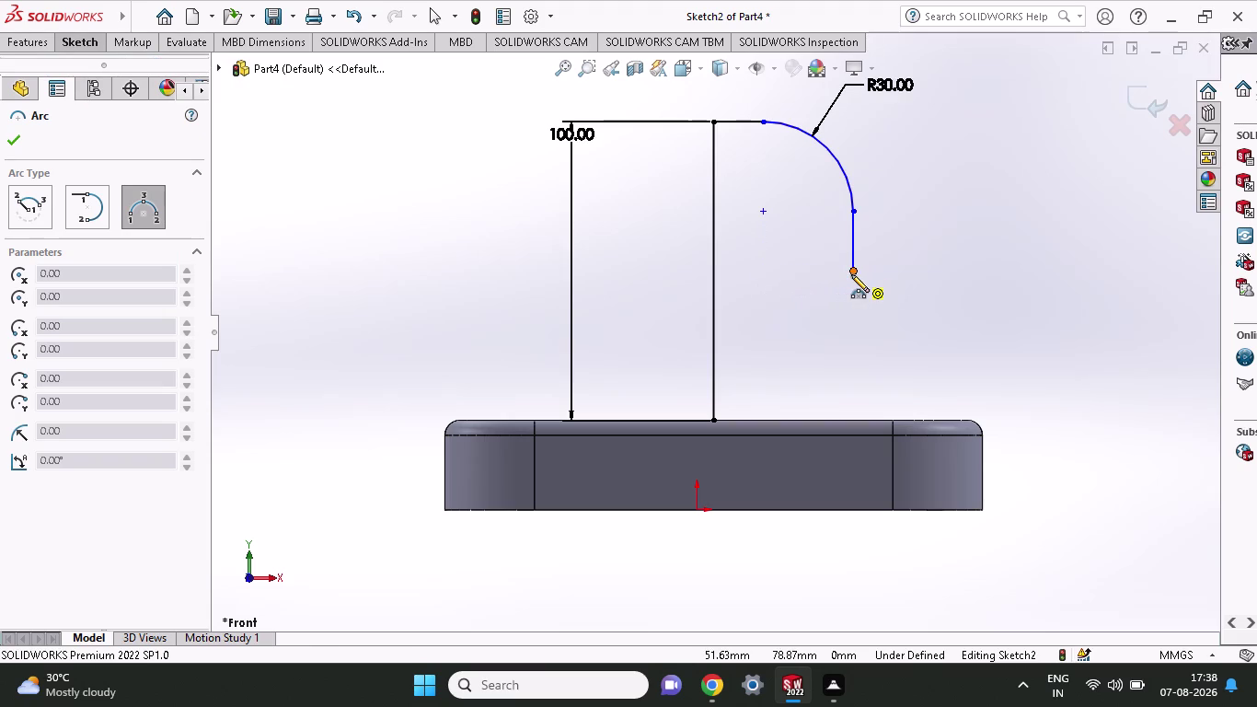
Draw a 35 mm radius arc from the short vertical line's end down to the block top.
click(851, 274)
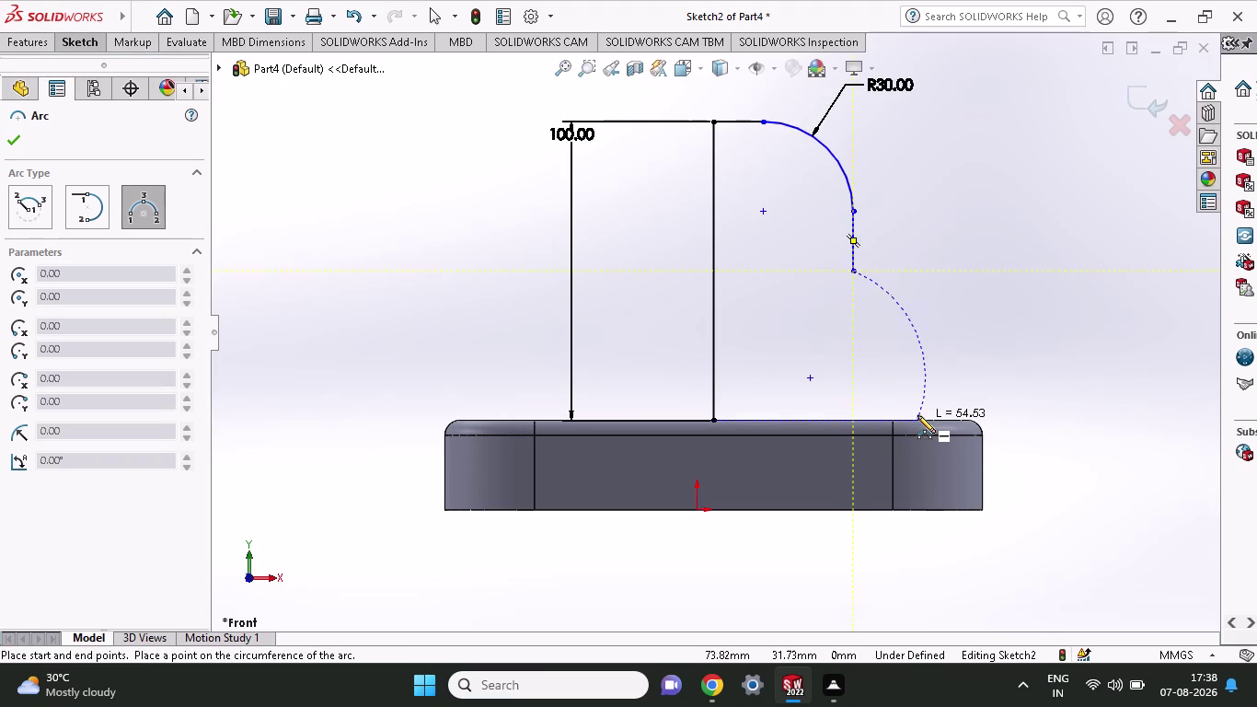
click(917, 415)
click(841, 392)
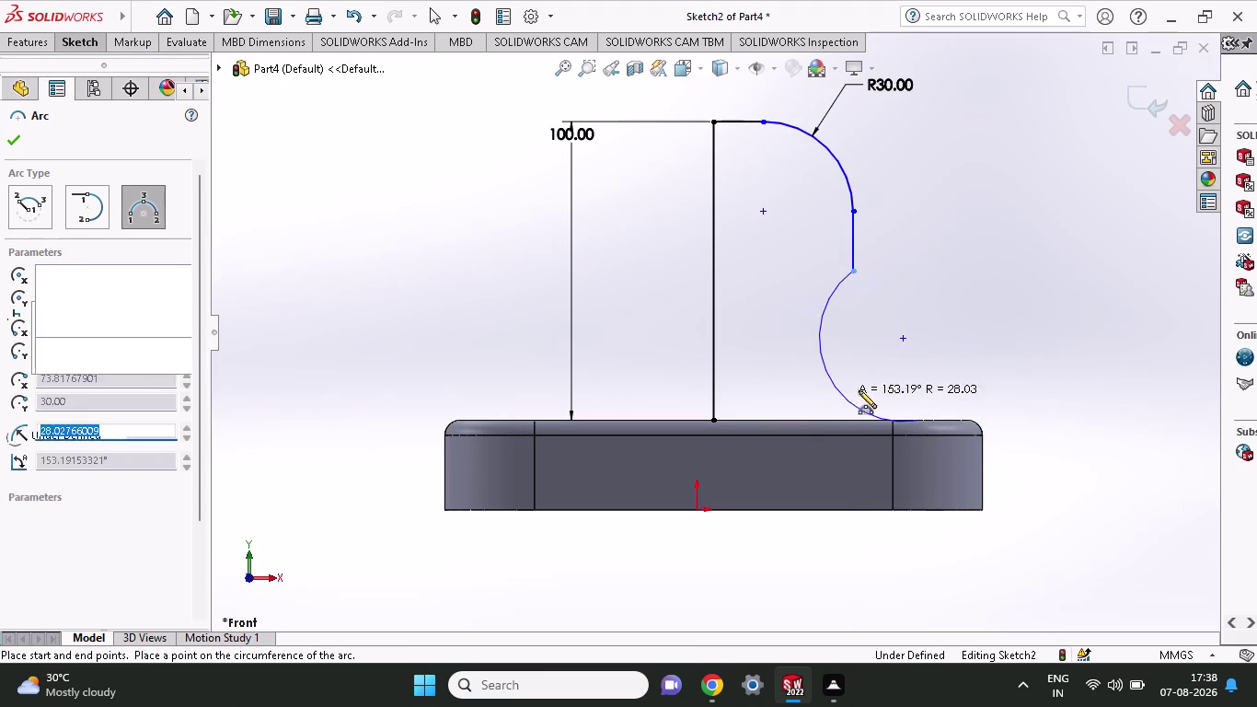
scroll(down, 3)
drag(108, 545, 0, 553)
drag(122, 545, 112, 547)
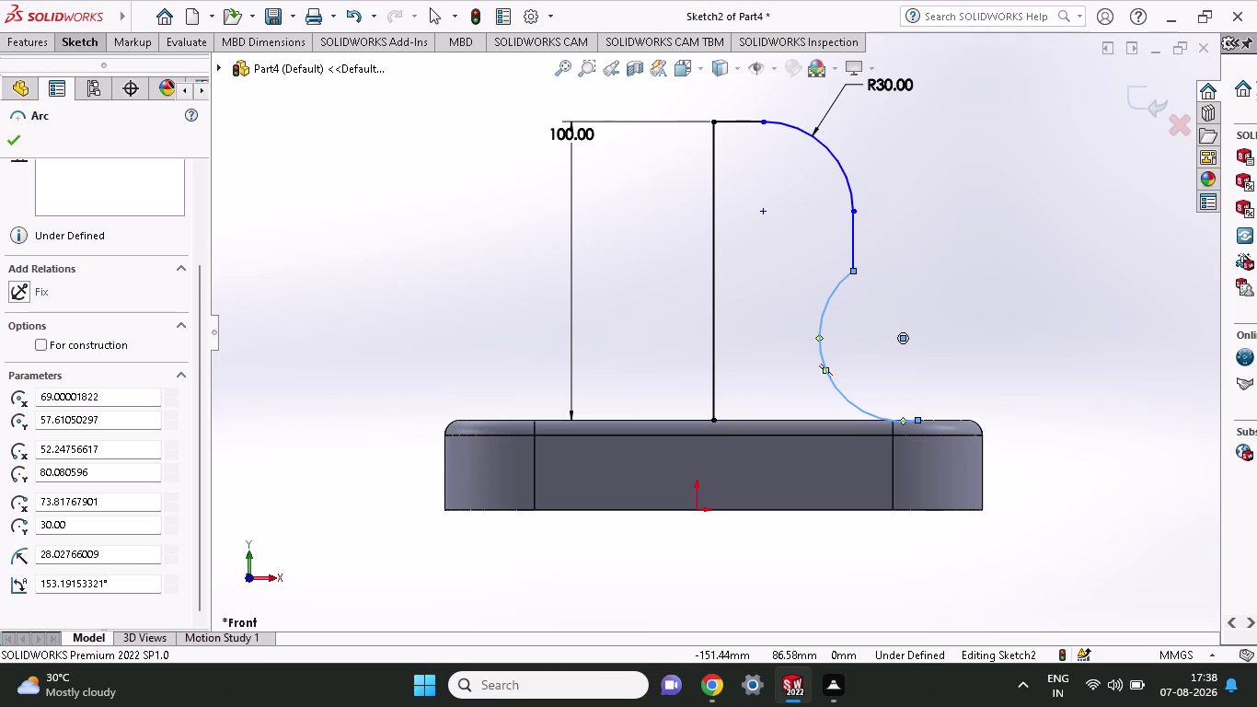
drag(113, 547, 12, 557)
drag(116, 550, 0, 547)
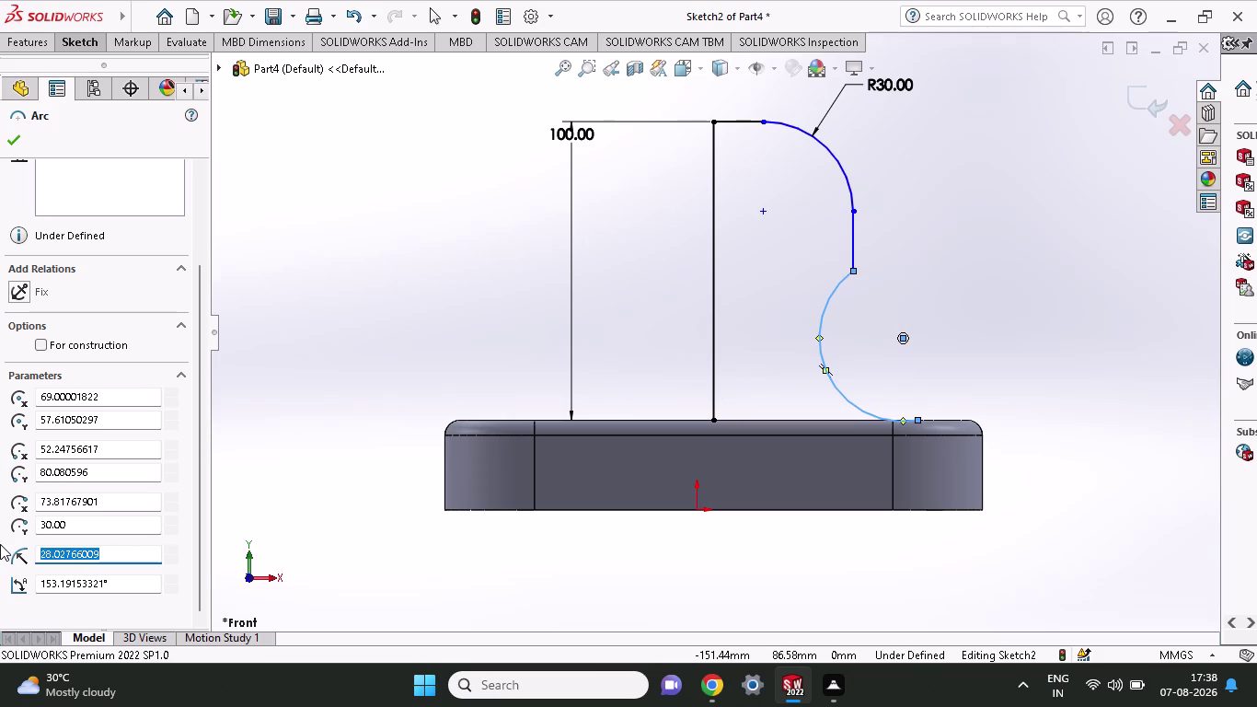
text(35)
click(8, 137)
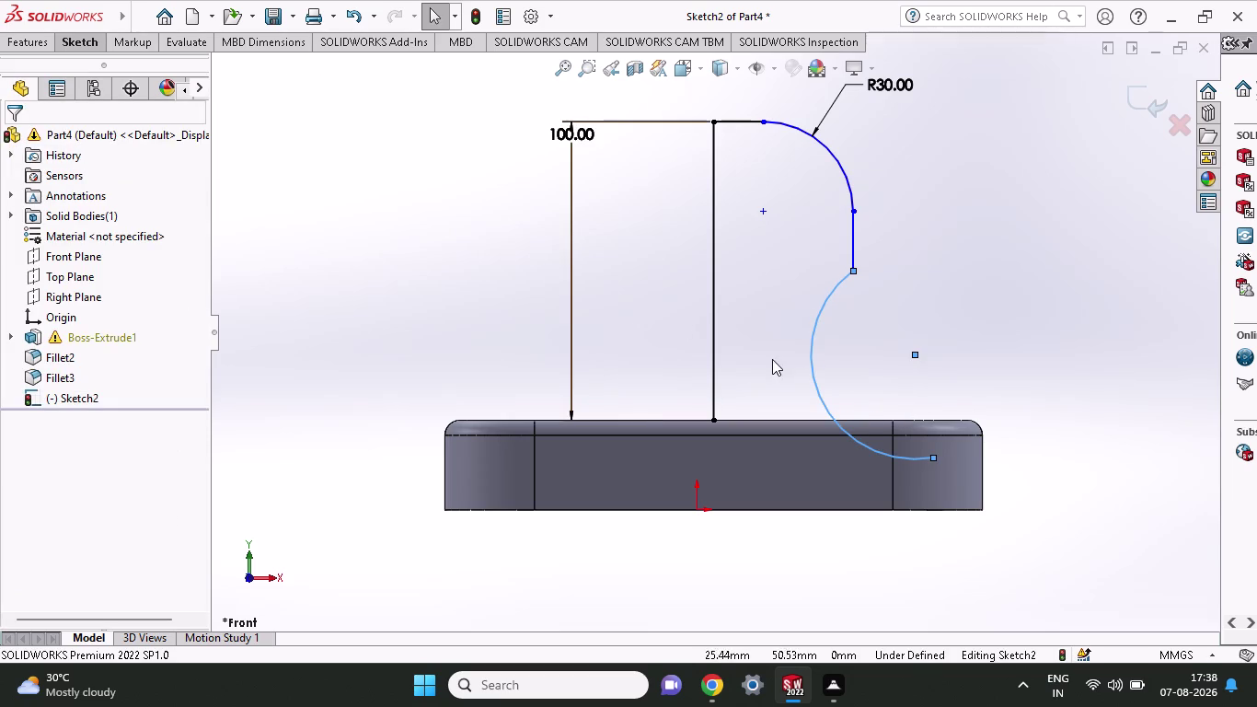
Make the lower arc tangent to the short vertical line.
click(814, 338)
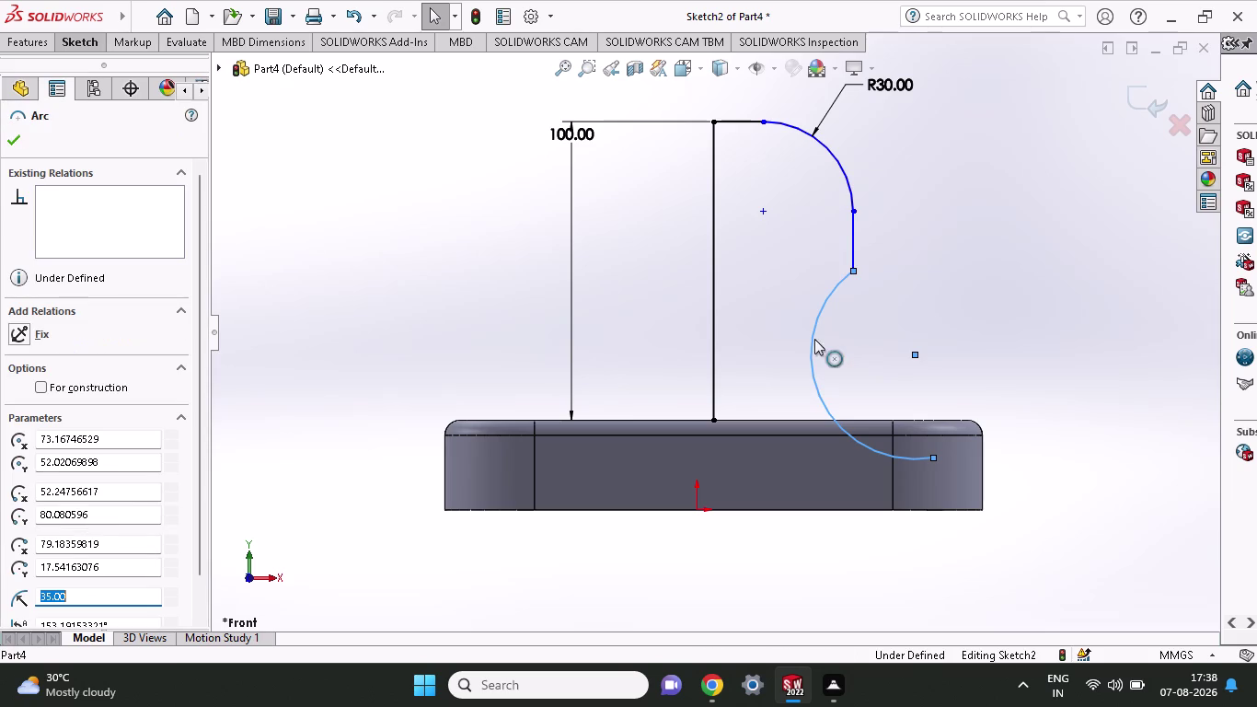
click(849, 233)
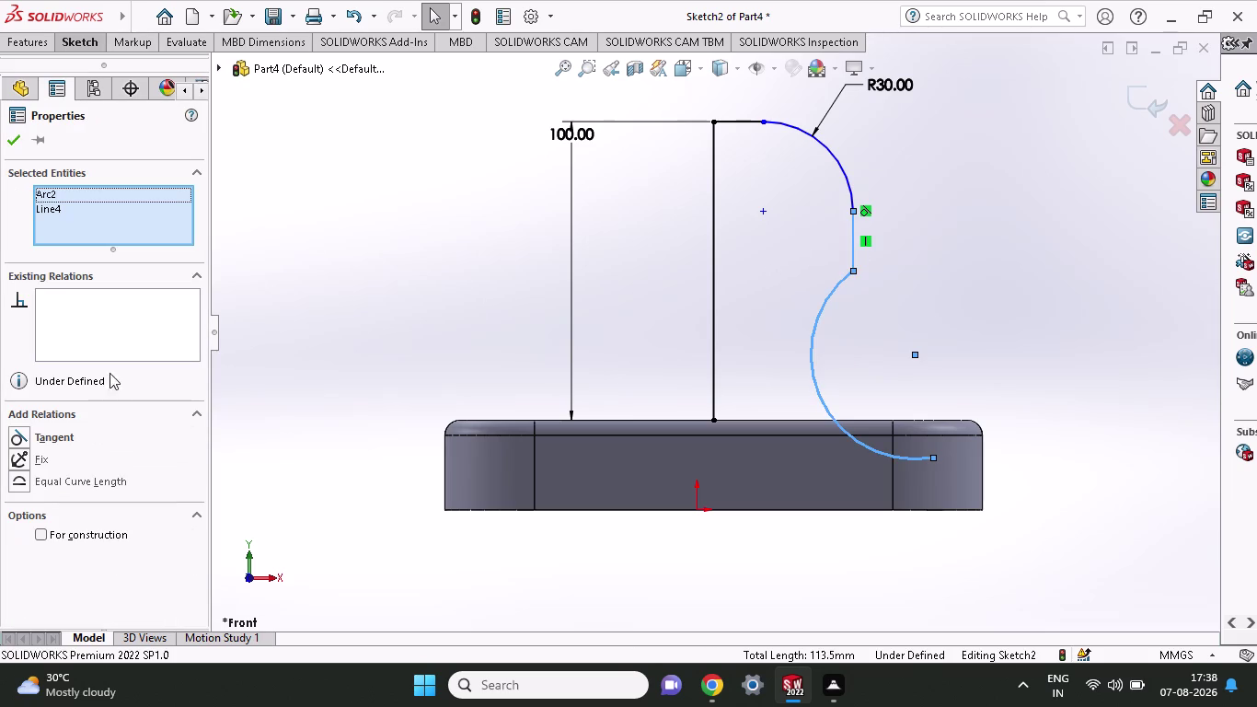
click(55, 440)
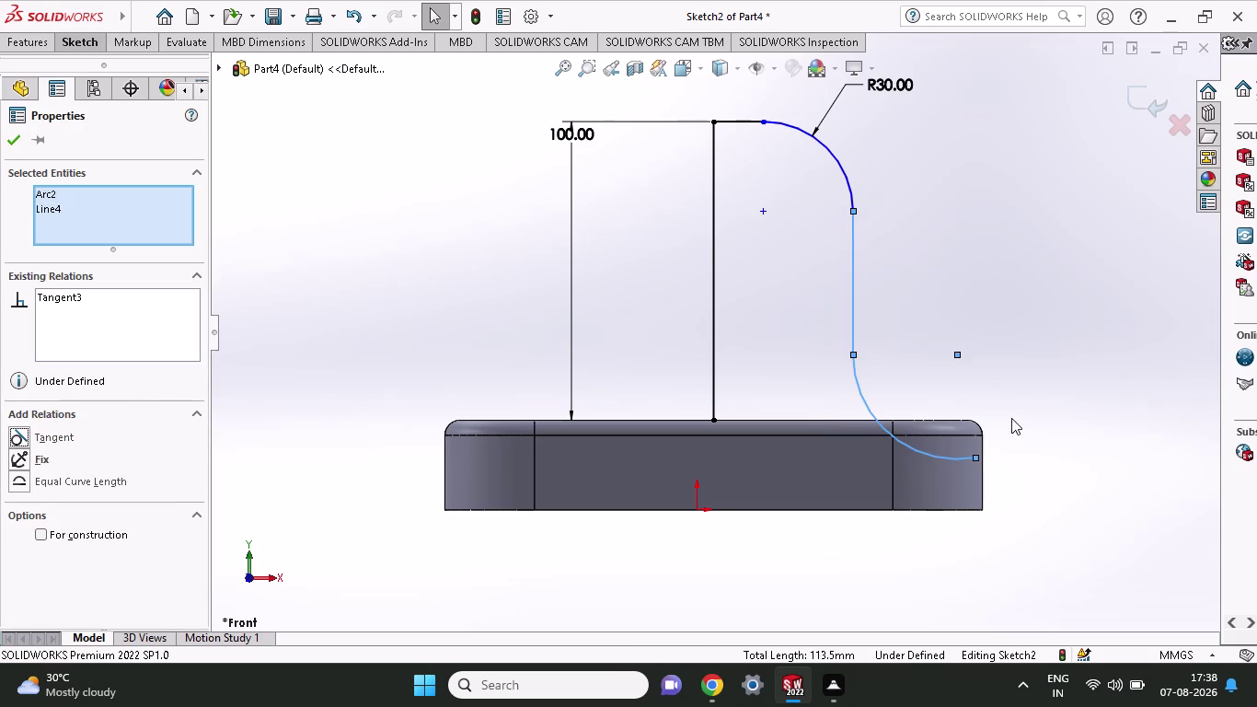
Add a Tangent relation between the lower arc and the block's top edge.
click(953, 457)
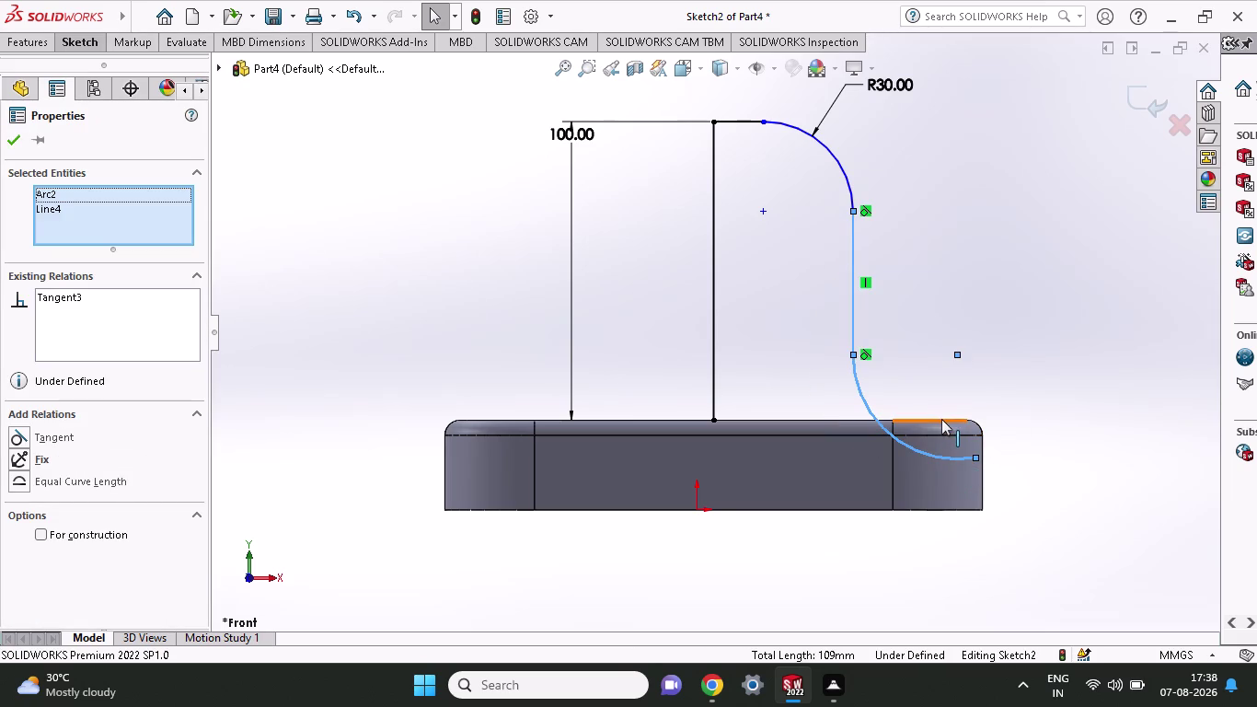
click(941, 418)
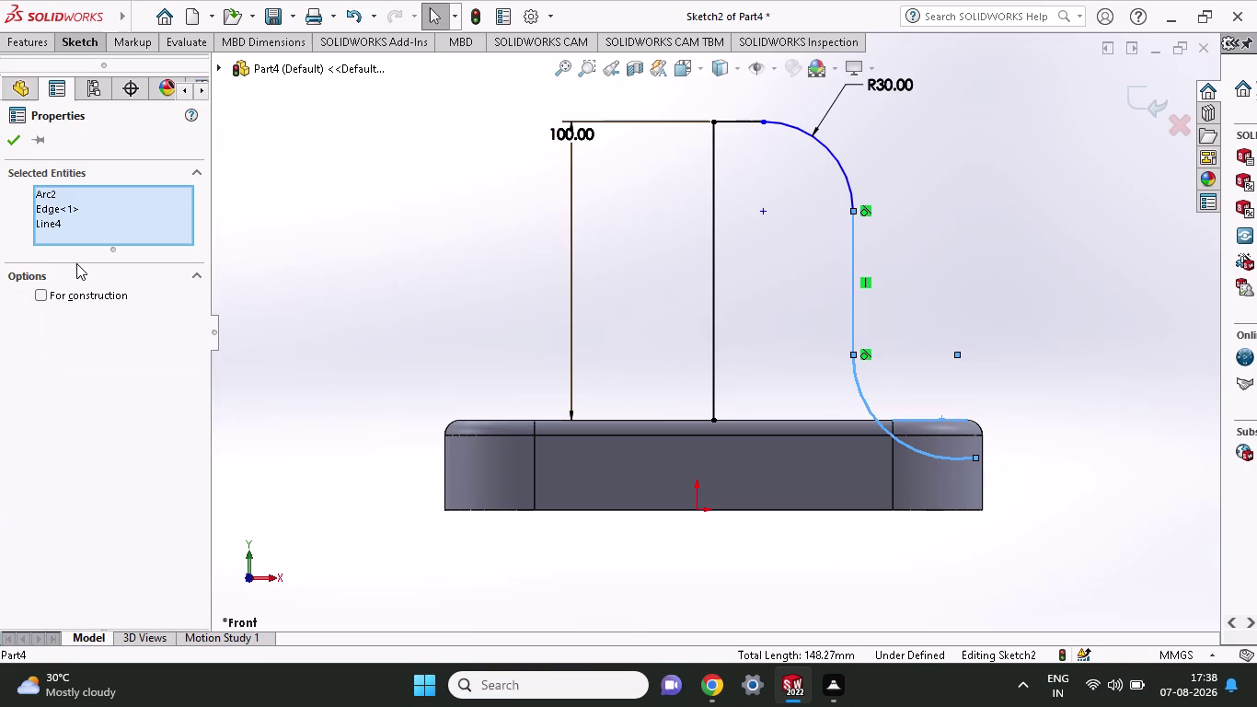
key(Escape)
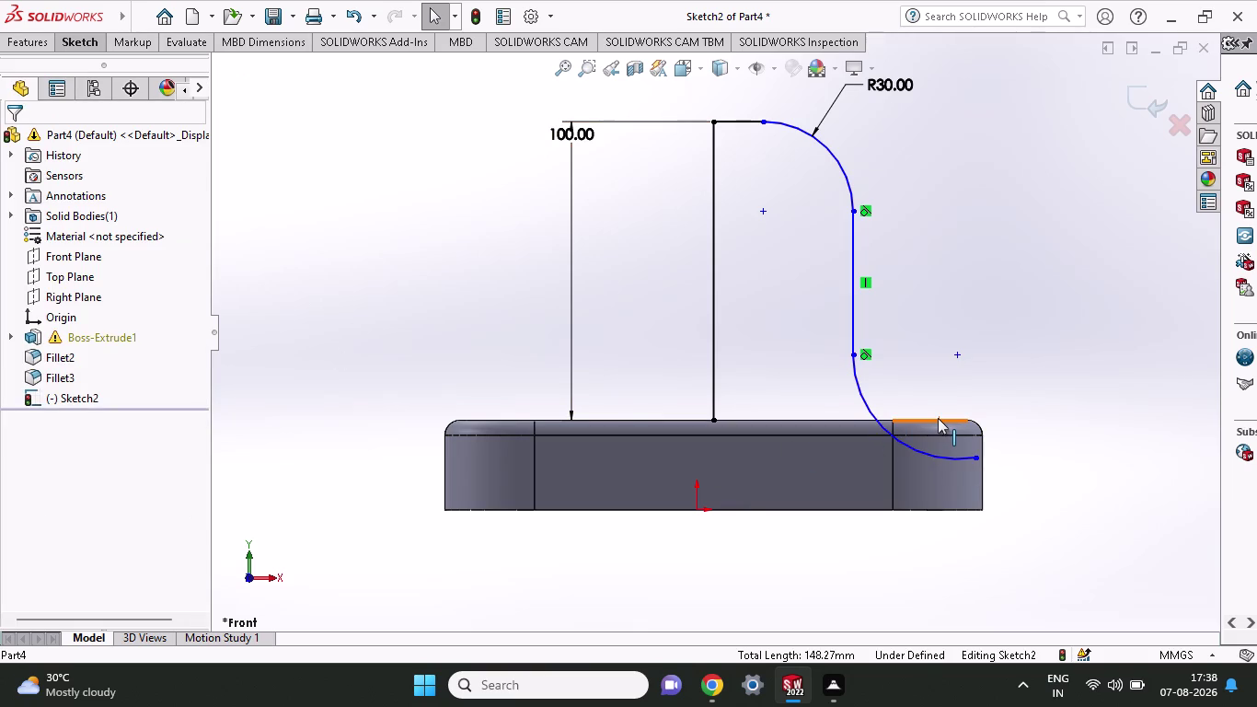
click(937, 418)
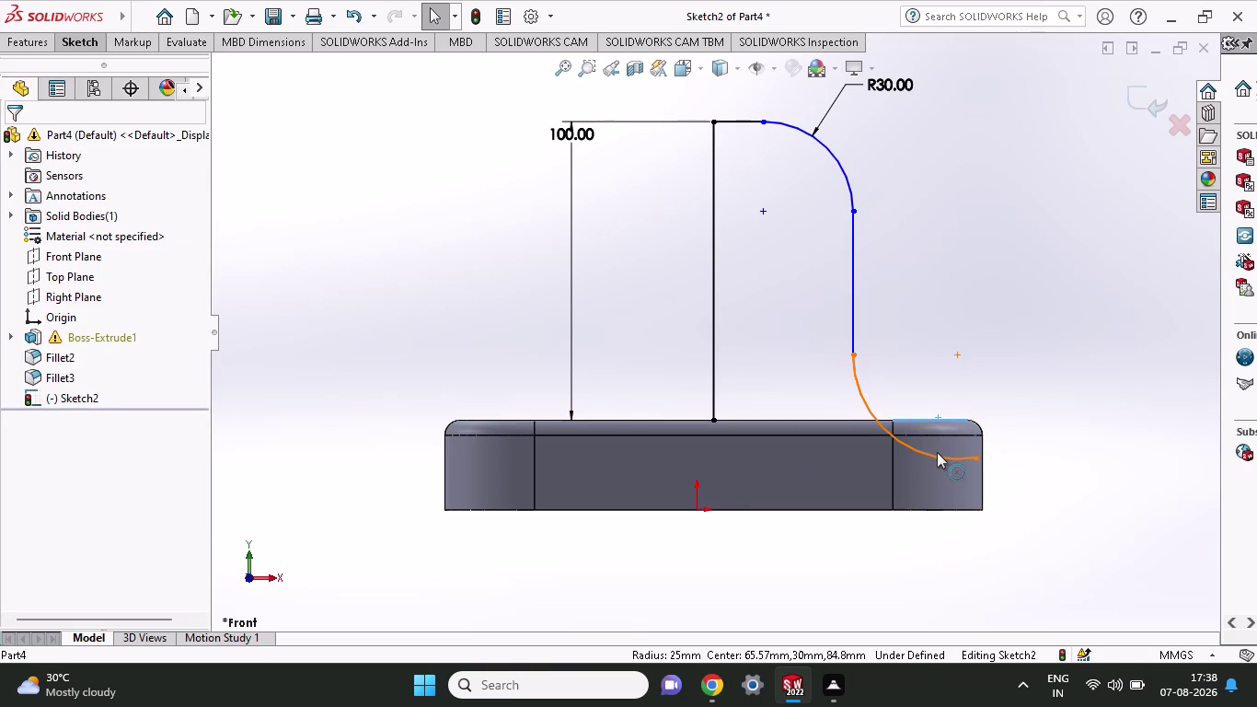
click(934, 454)
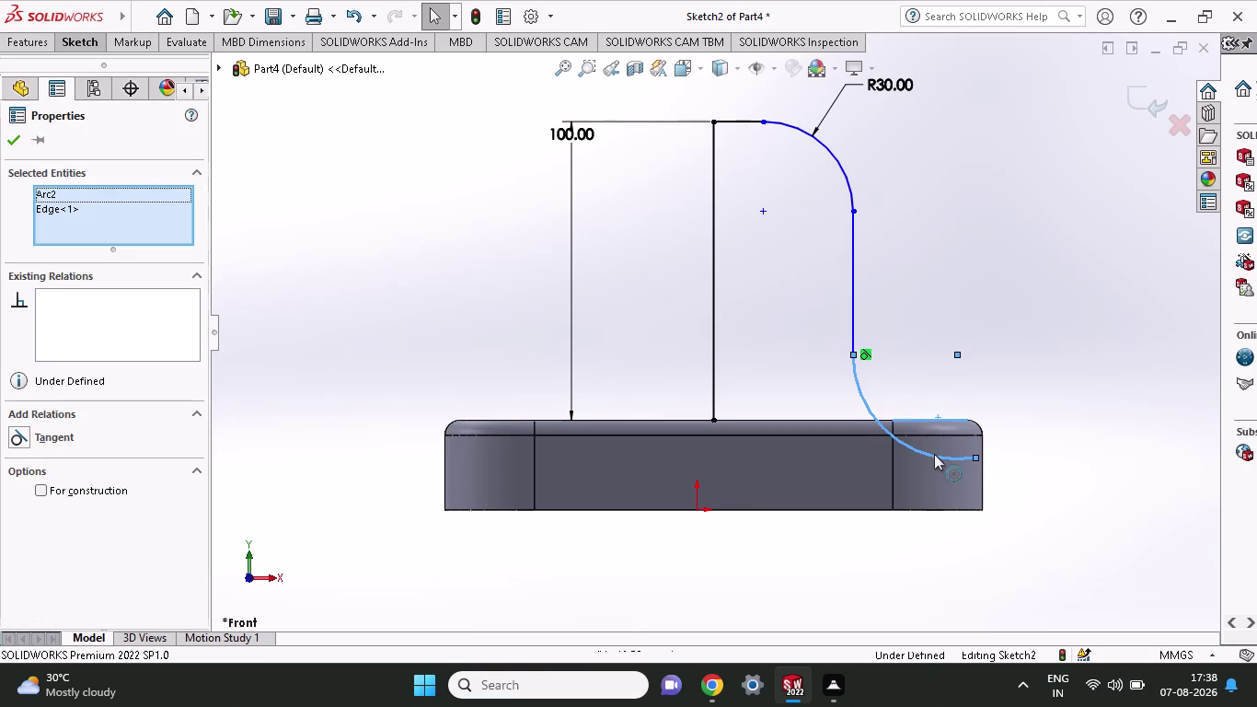
click(38, 436)
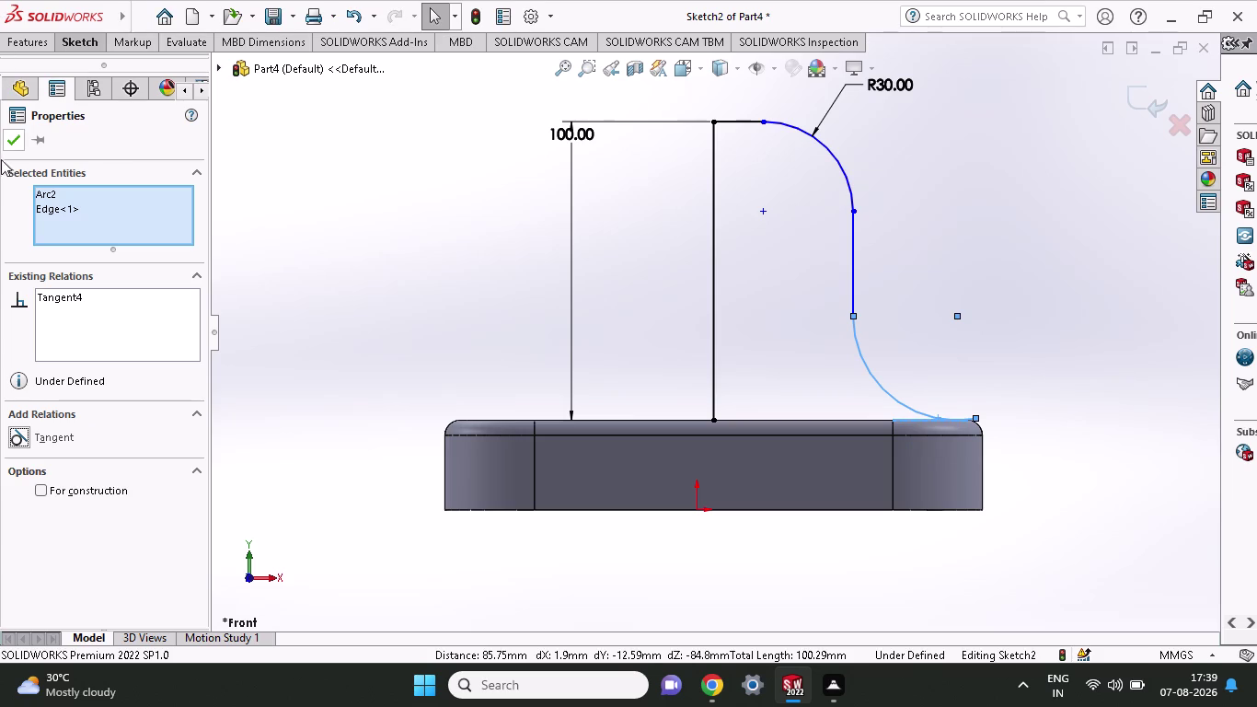
click(7, 140)
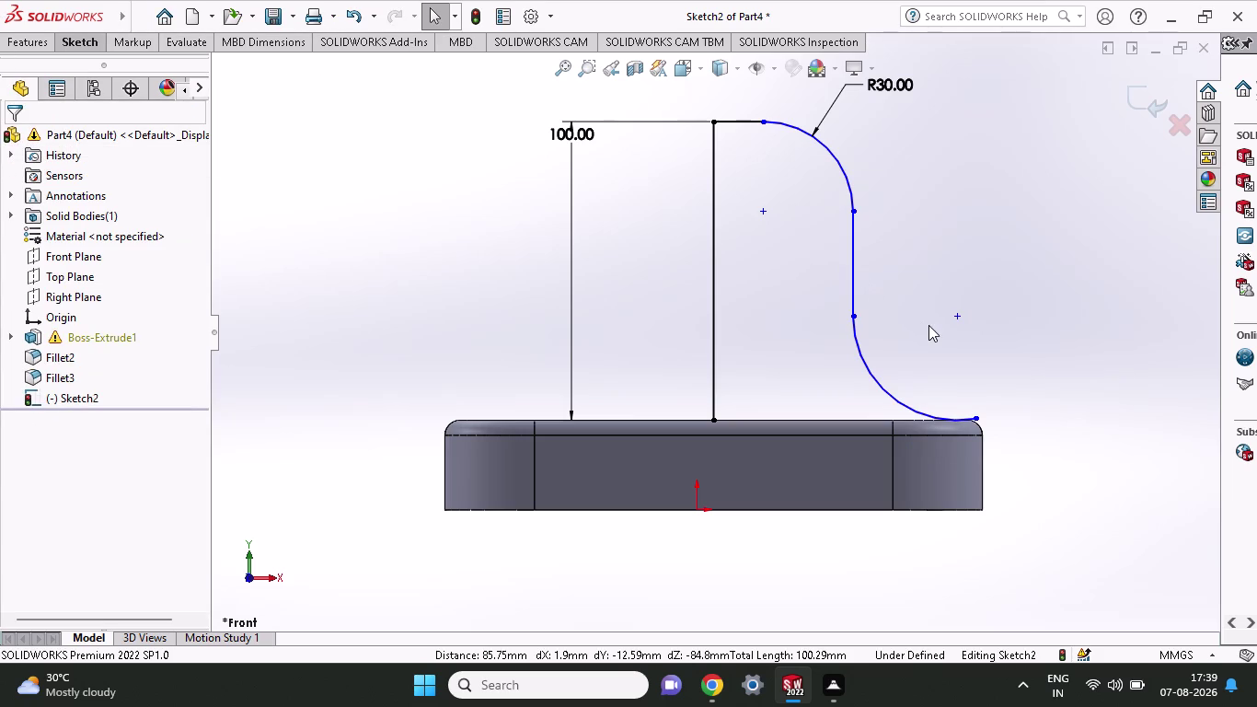
Undo the arc's tangent relations, the lower arc and the 30 mm corner fillet.
scroll(down, 3)
scroll(down, 3)
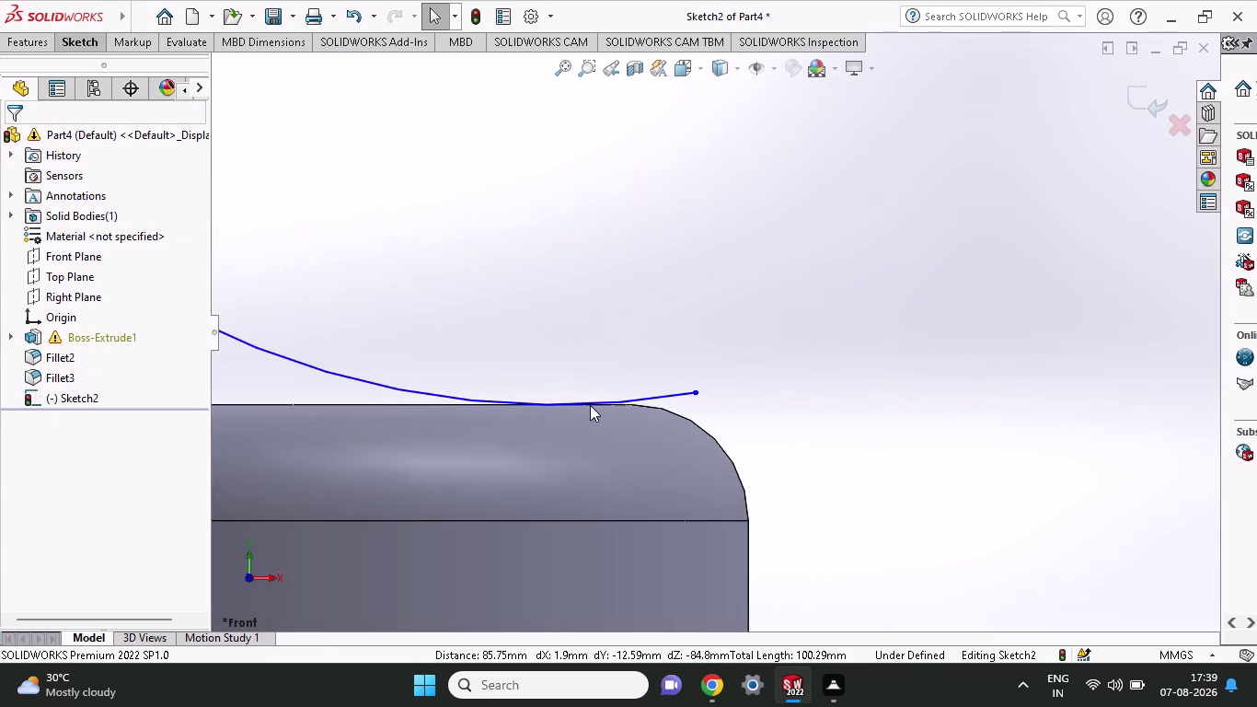
scroll(down, 3)
scroll(up, 3)
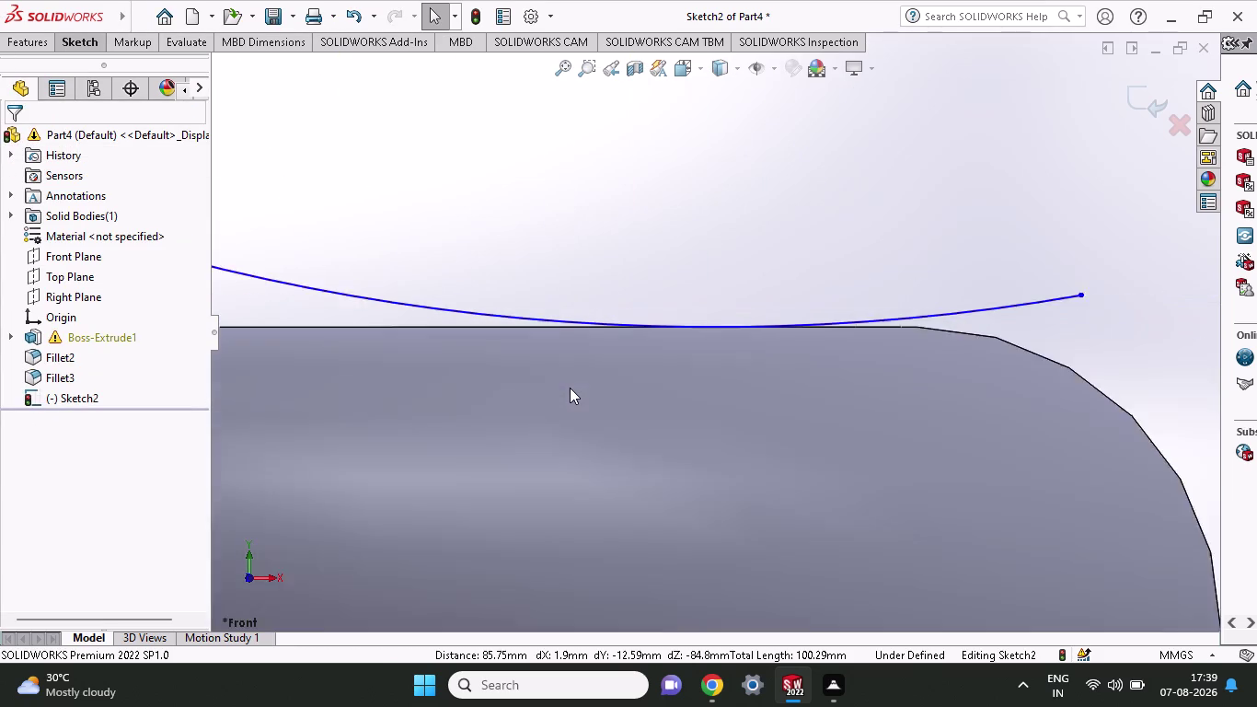
scroll(up, 3)
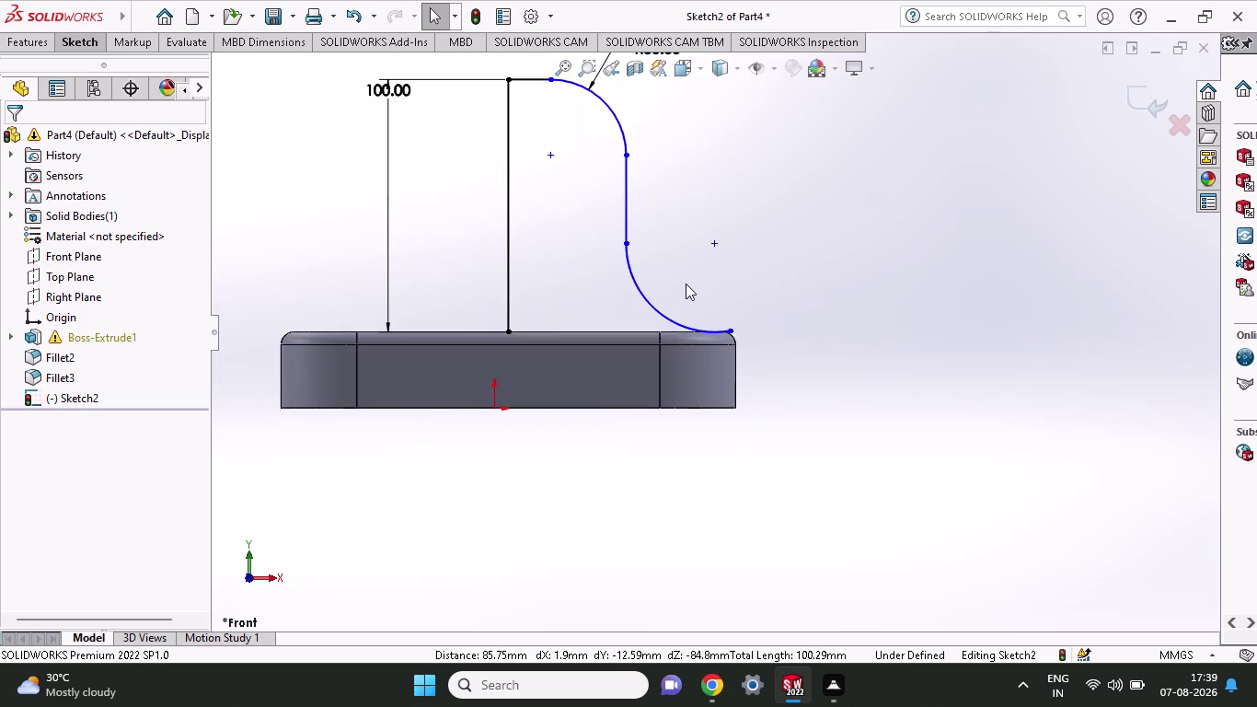
scroll(up, 3)
scroll(down, 3)
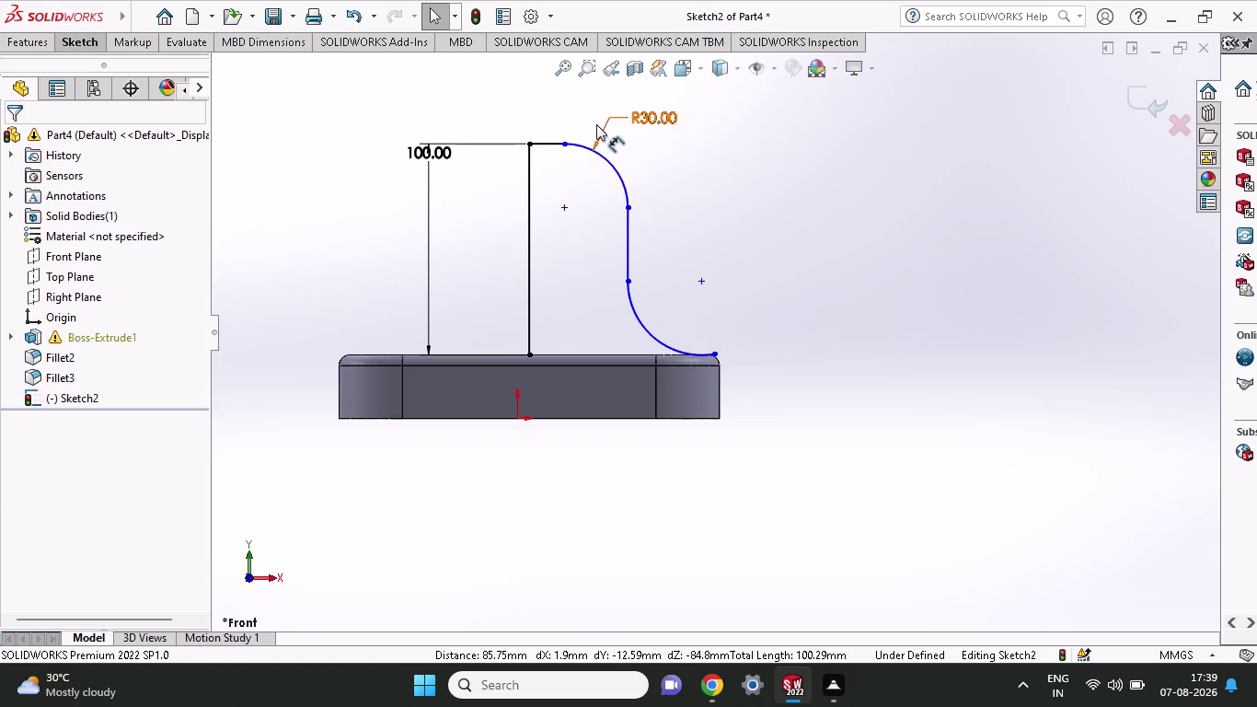
key(ctrl+z)
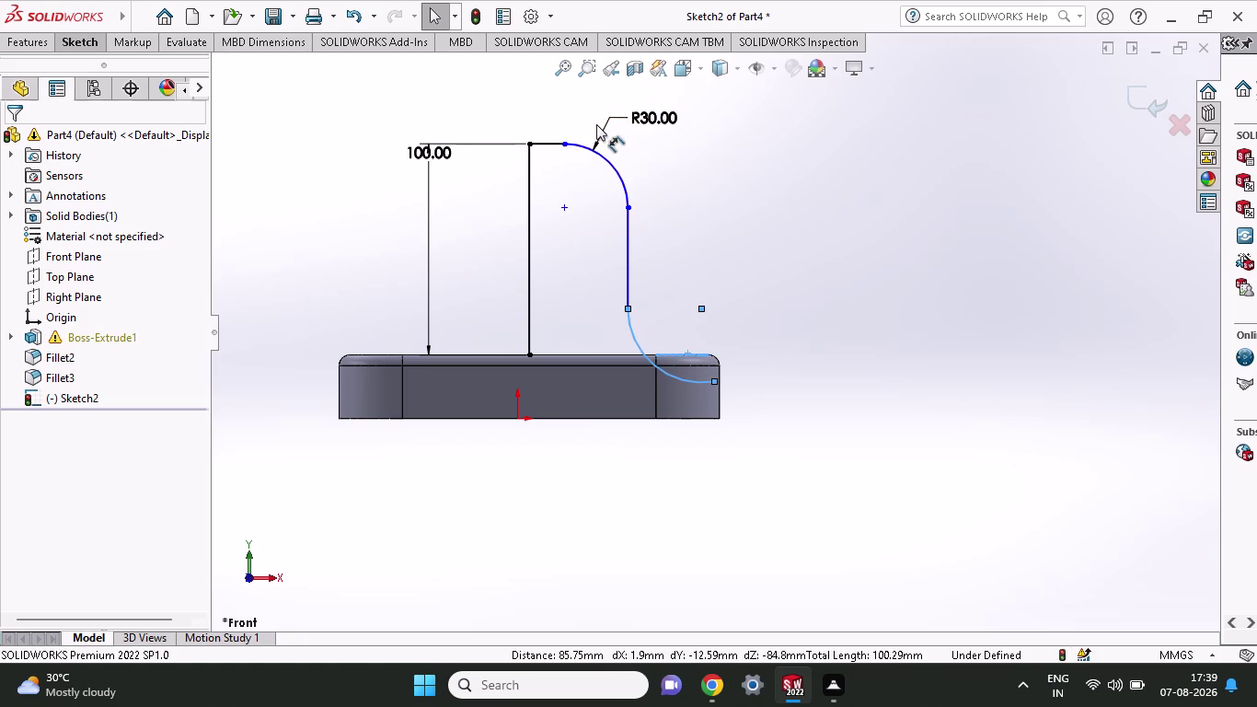
key(ctrl+z)
key(ctrl+z)
key(ctrl+z)
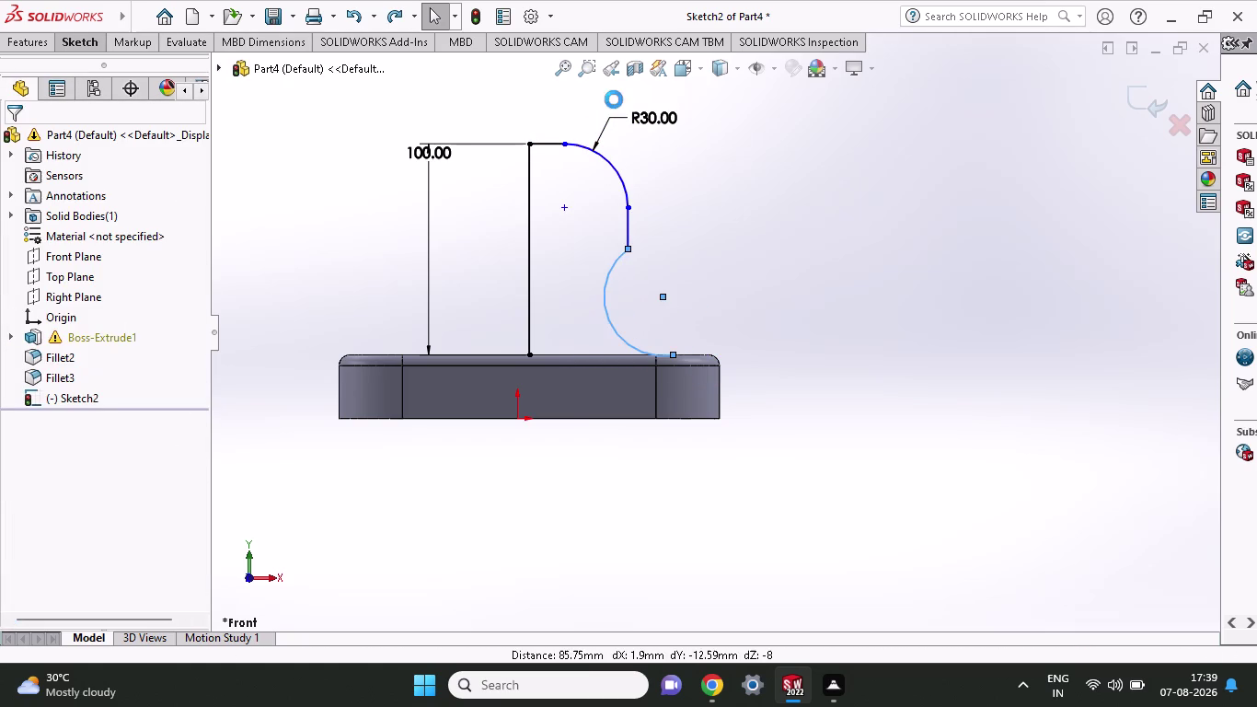
key(ctrl+z)
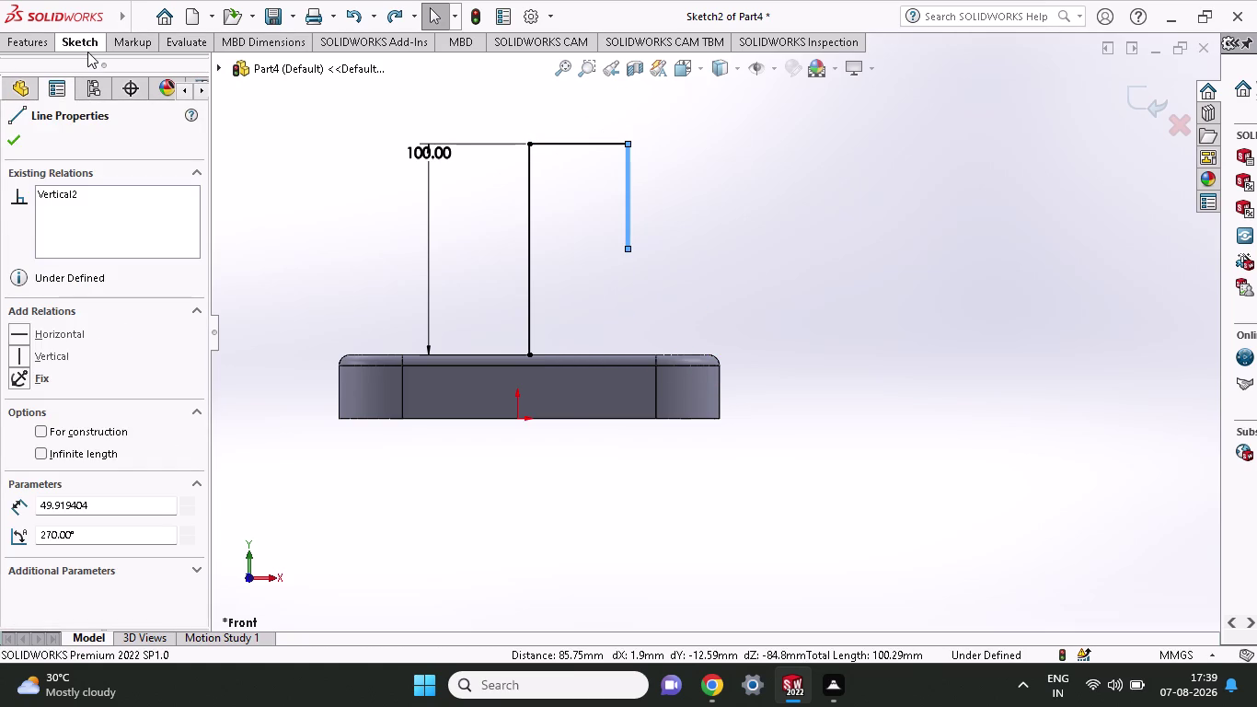
Dimension the centre-line-to-right-wall distance as 92/2, giving 46 mm.
click(87, 50)
click(86, 83)
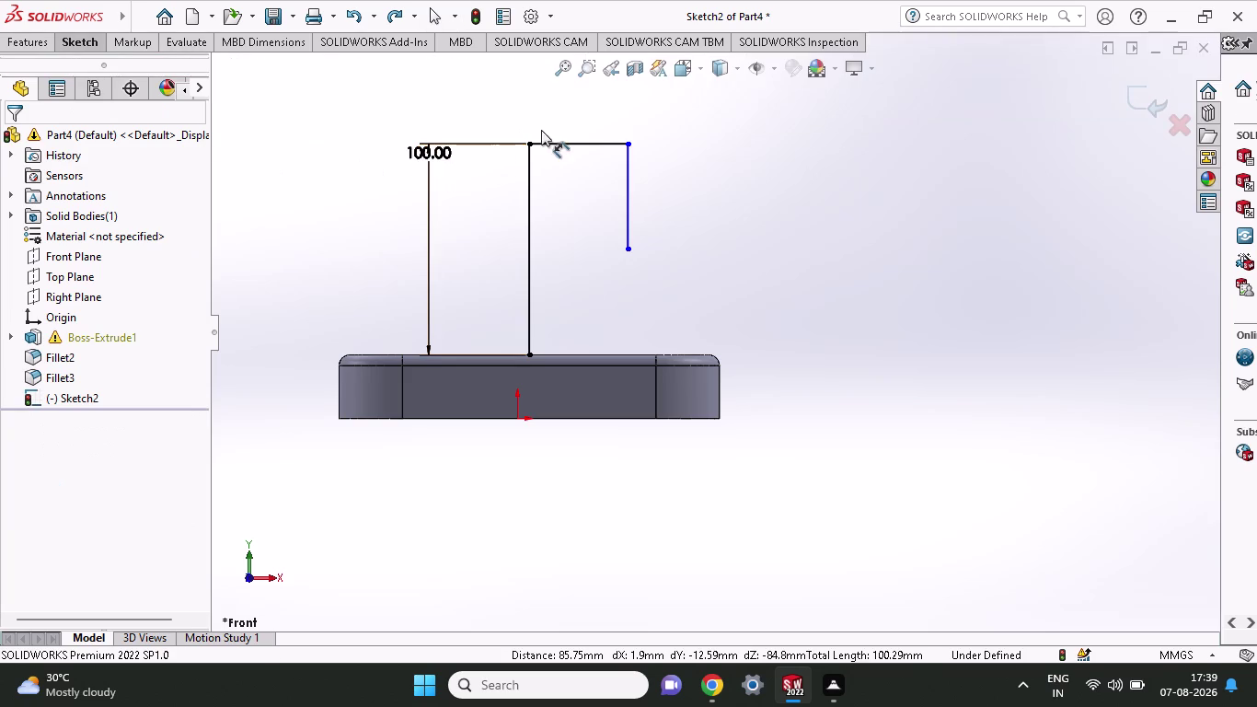
click(528, 140)
click(625, 142)
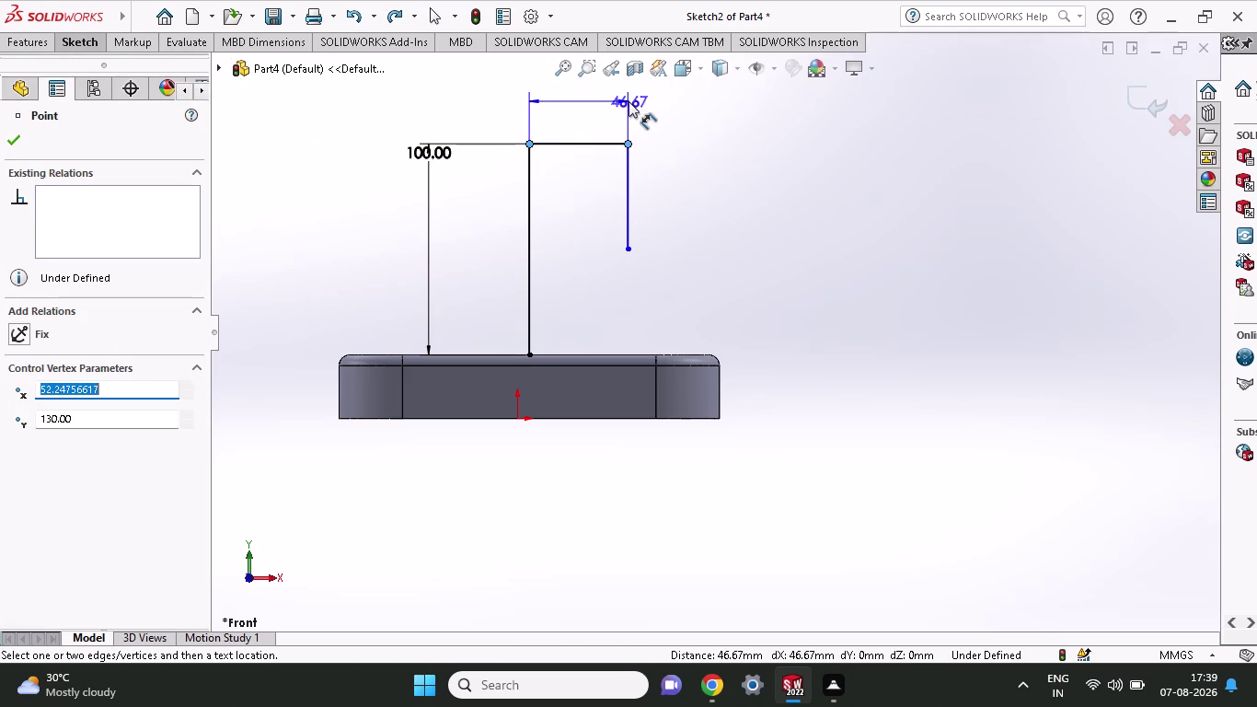
click(628, 101)
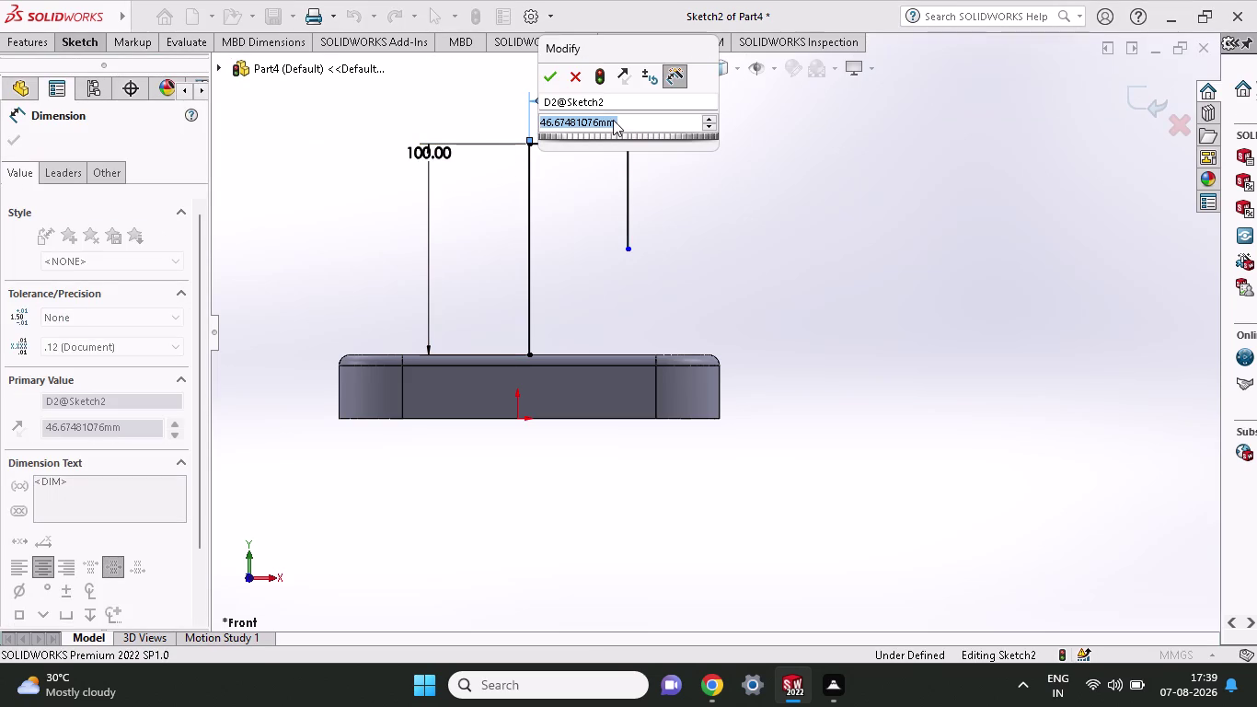
text(9)
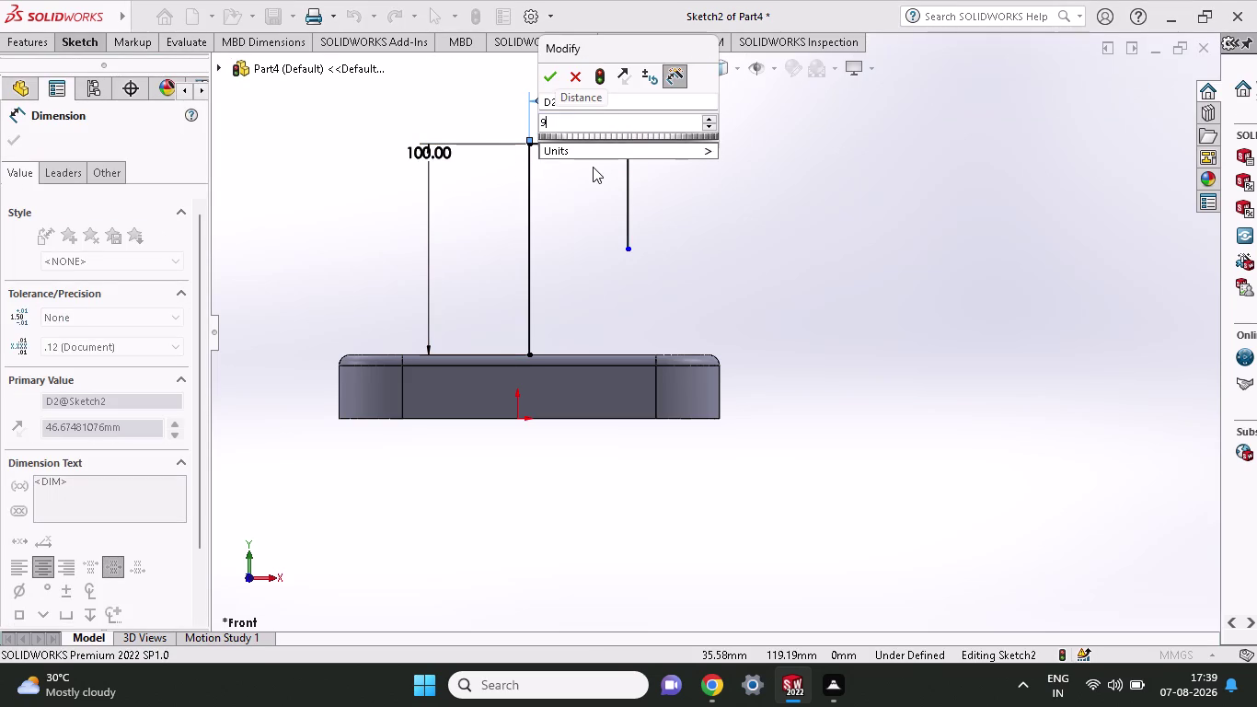
text(2)
text(/2)
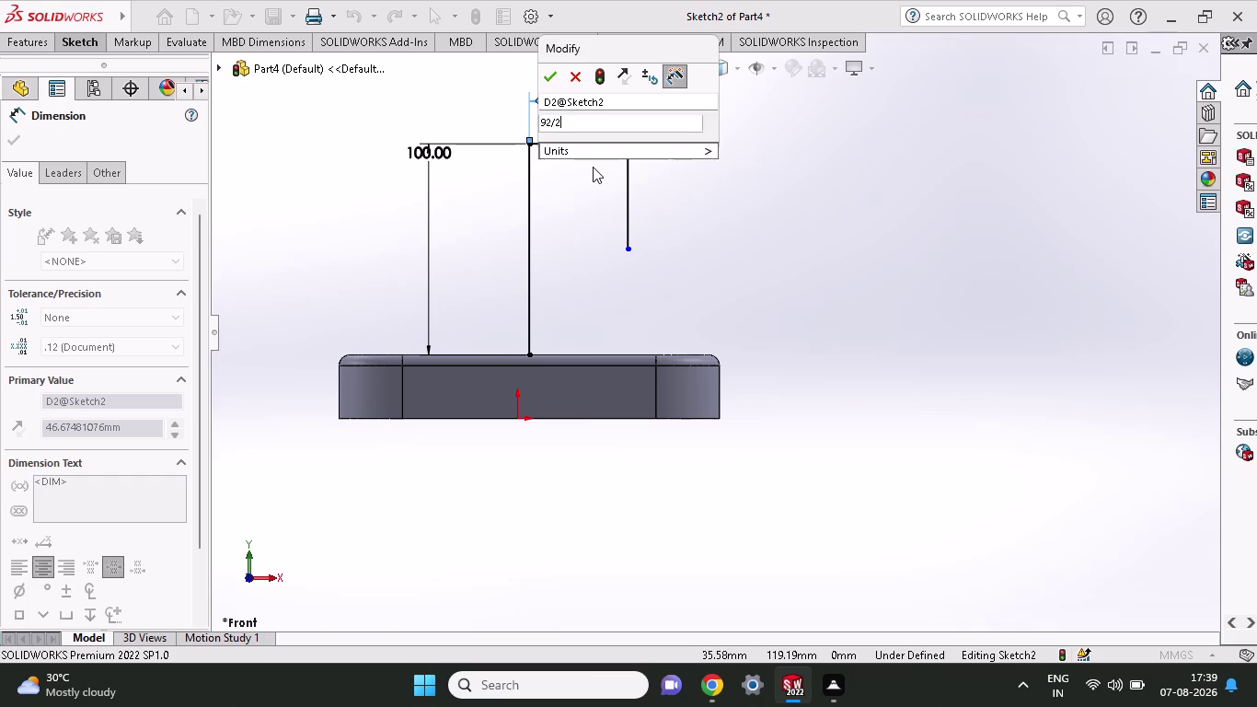
key(Return)
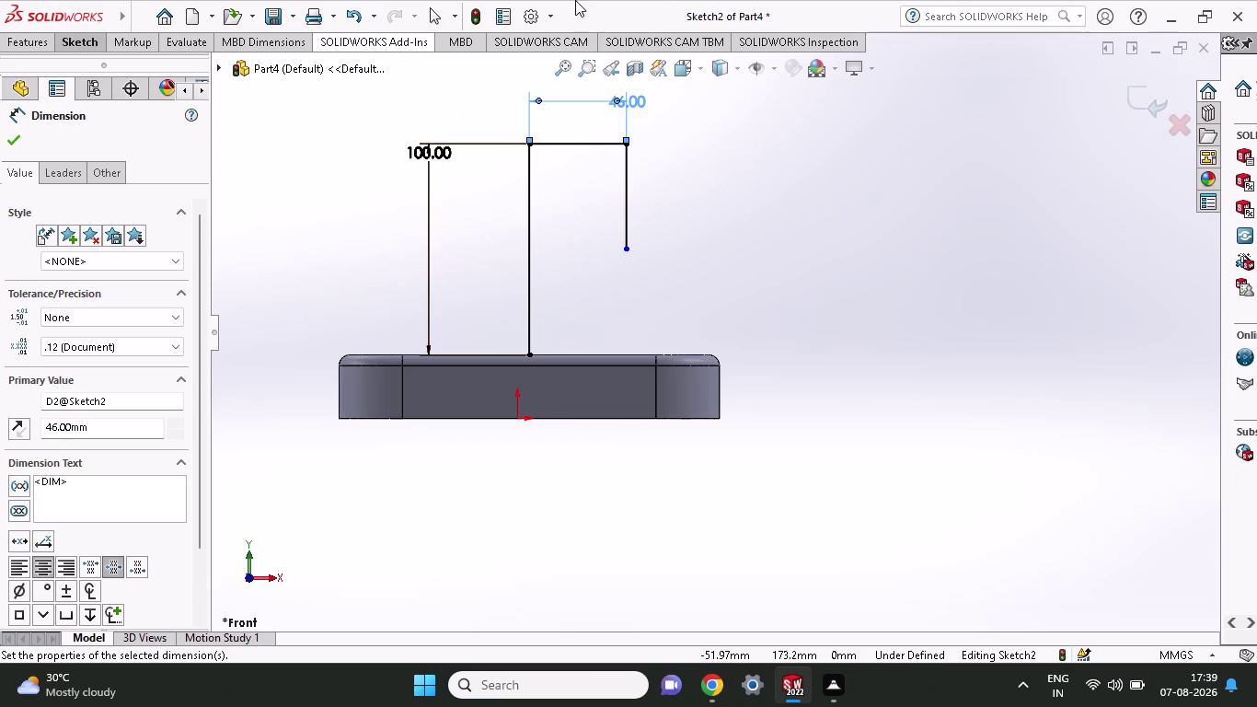
click(93, 48)
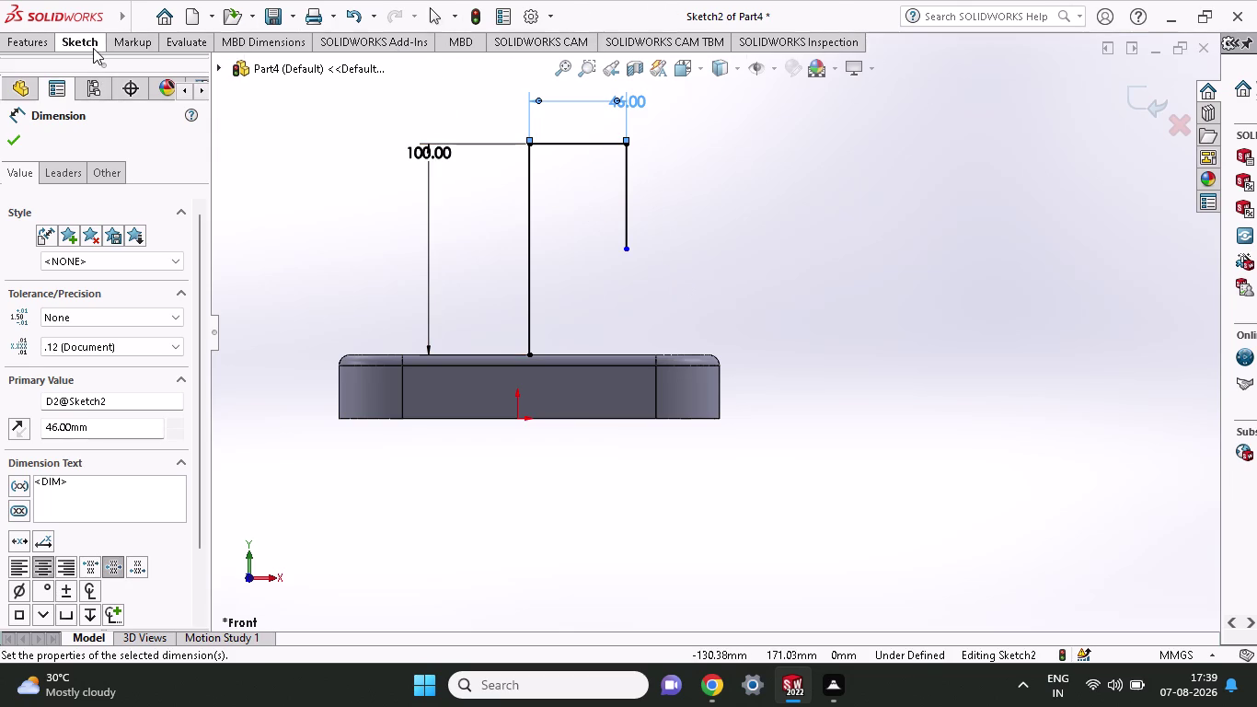
Draw a three-point arc from the right wall line's lower end curving onto the block's top edge.
click(152, 87)
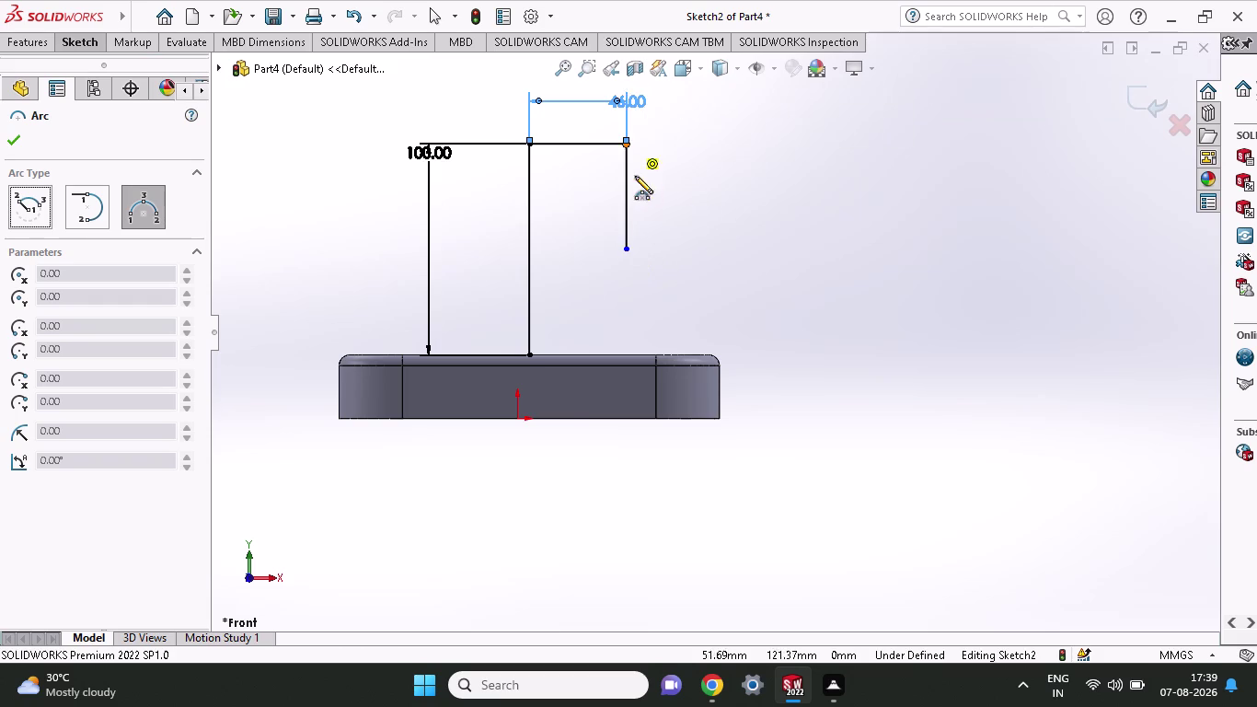
click(625, 250)
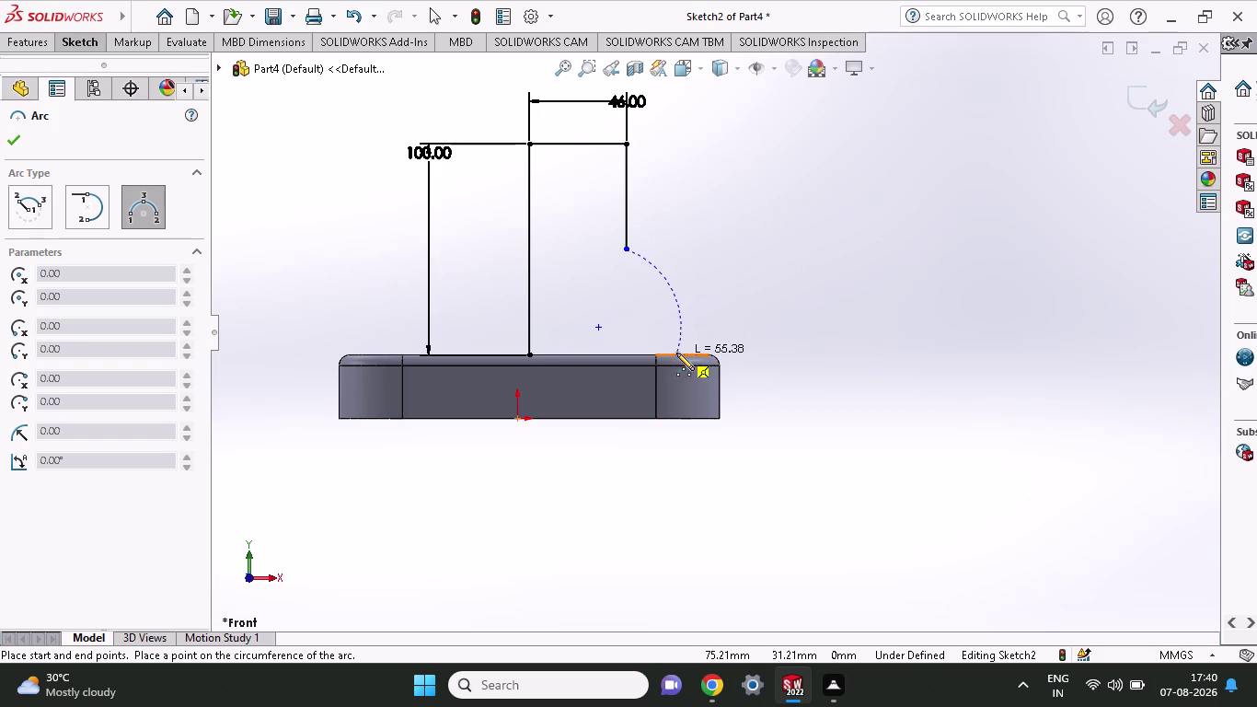
click(679, 352)
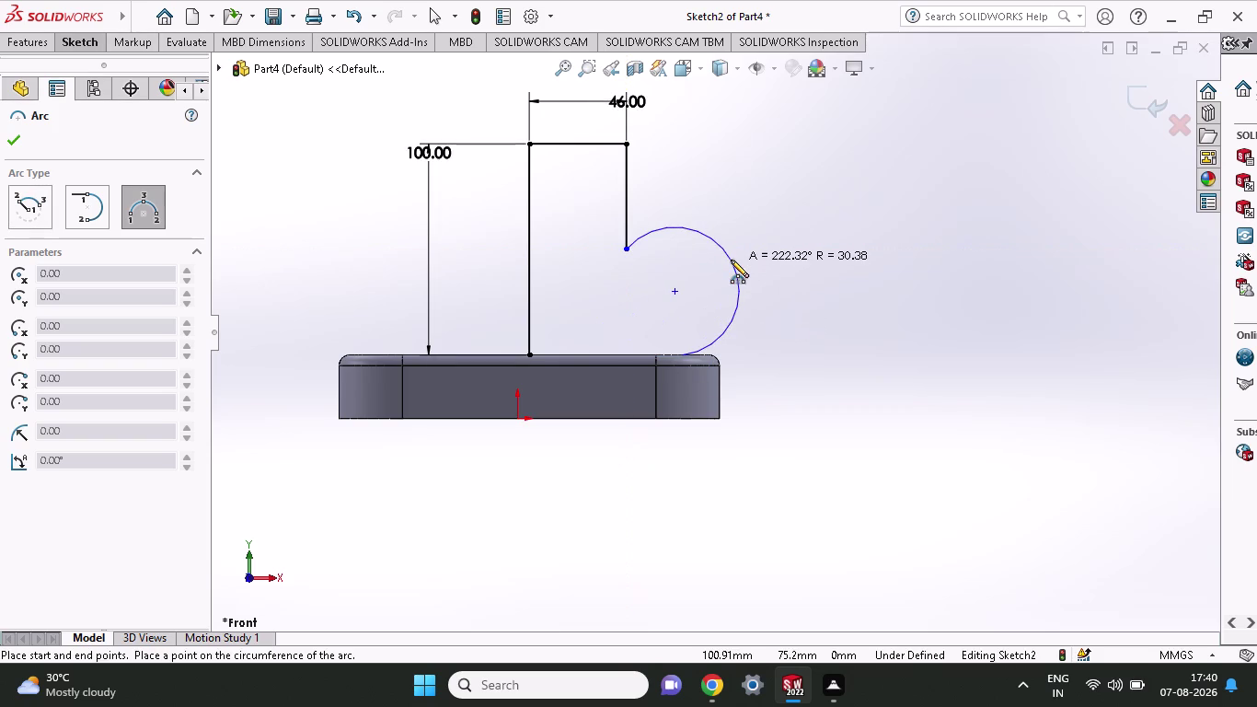
click(620, 313)
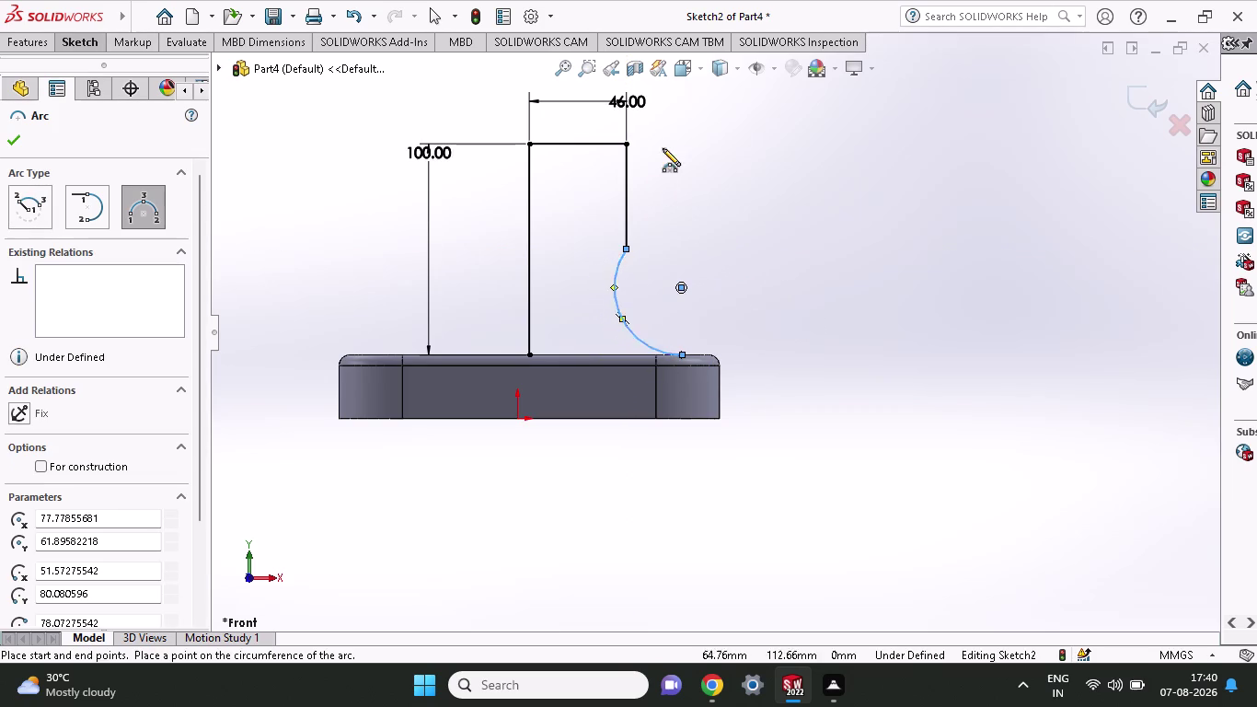
click(54, 44)
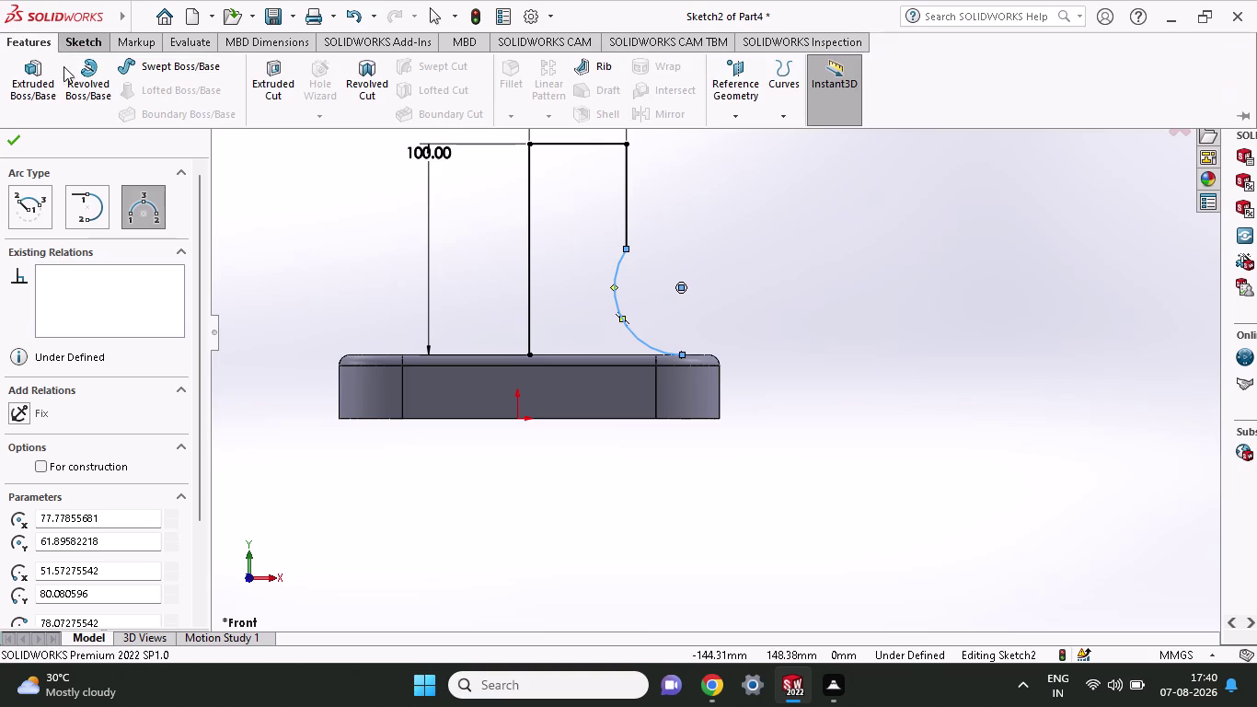
click(43, 43)
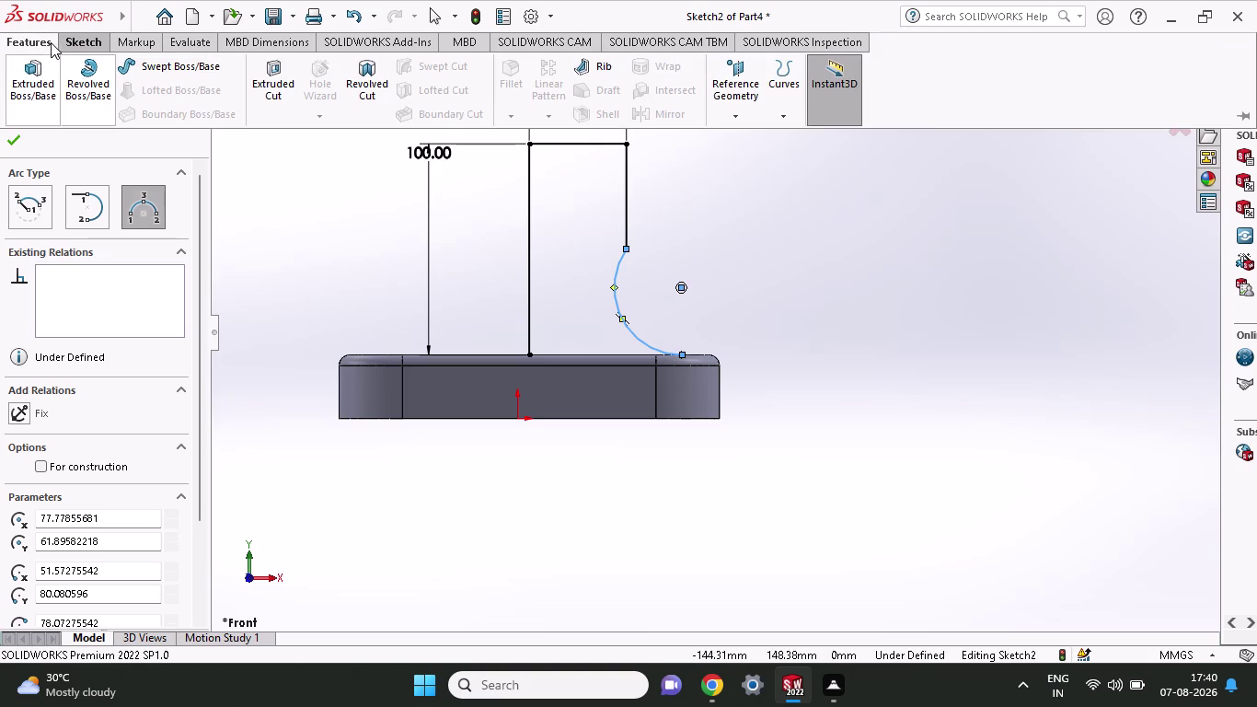
click(51, 43)
click(95, 45)
click(74, 78)
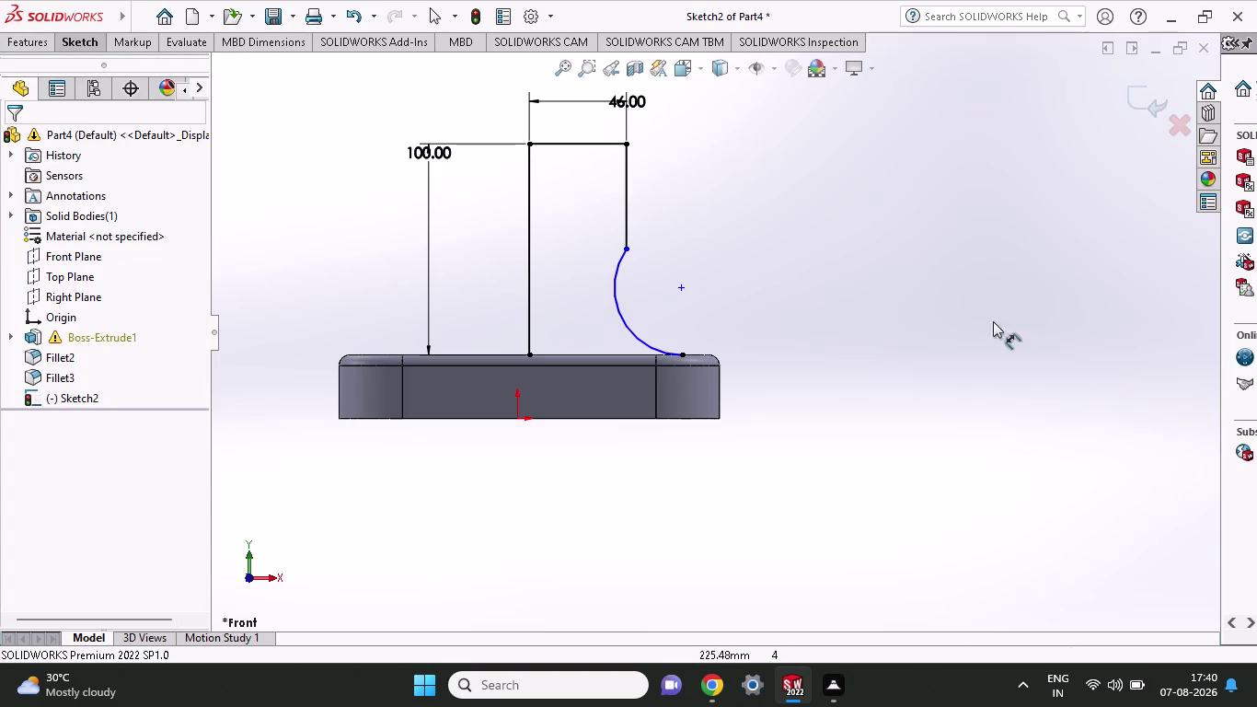
click(624, 318)
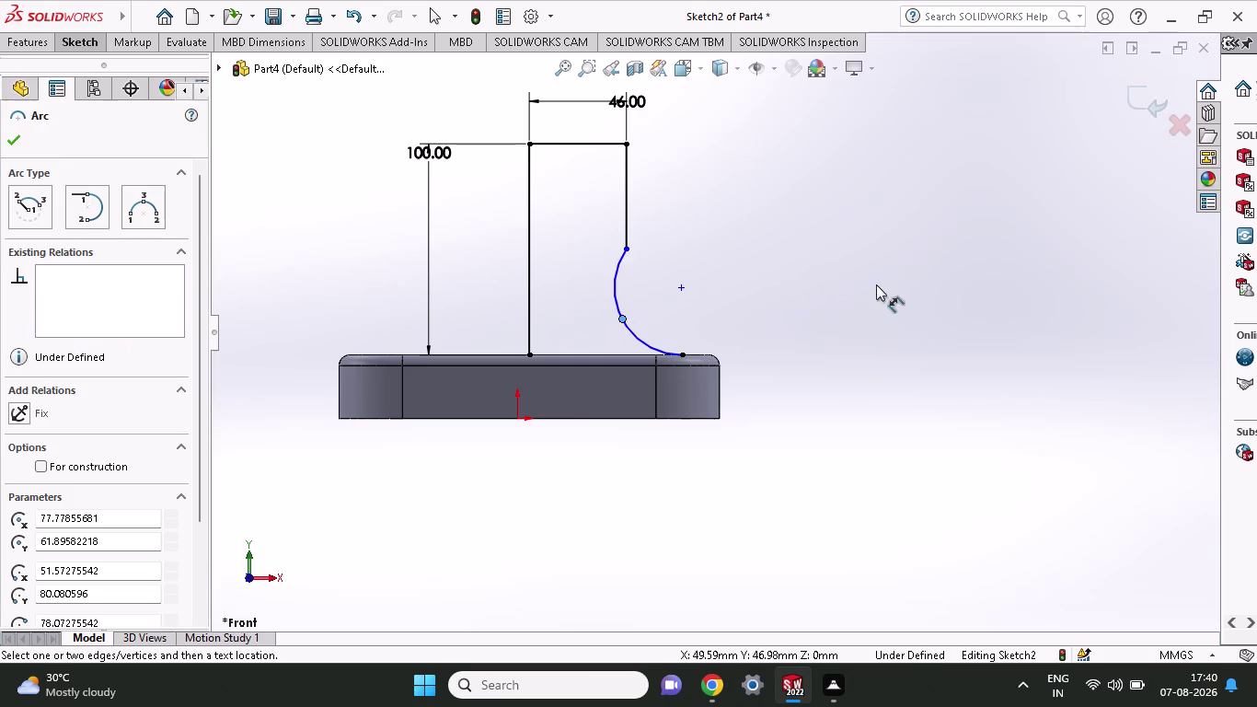
Dimension the new arc against its centre with a value of 35 mm.
click(649, 344)
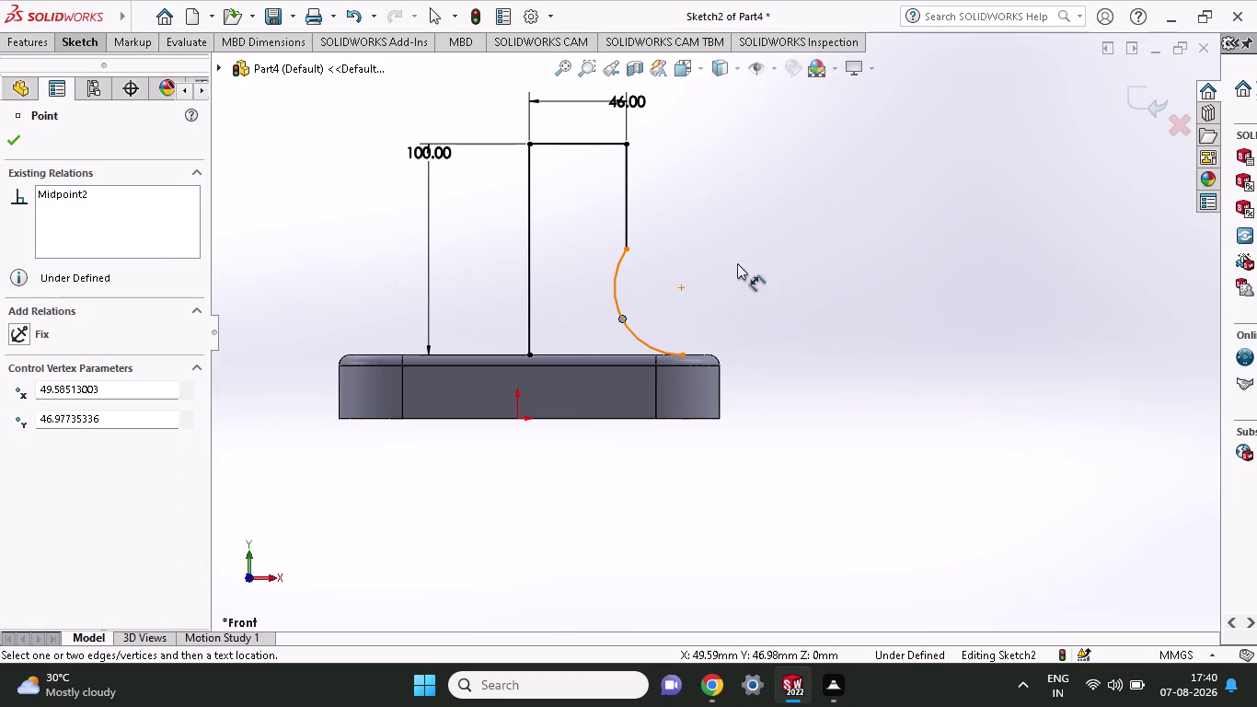
click(679, 290)
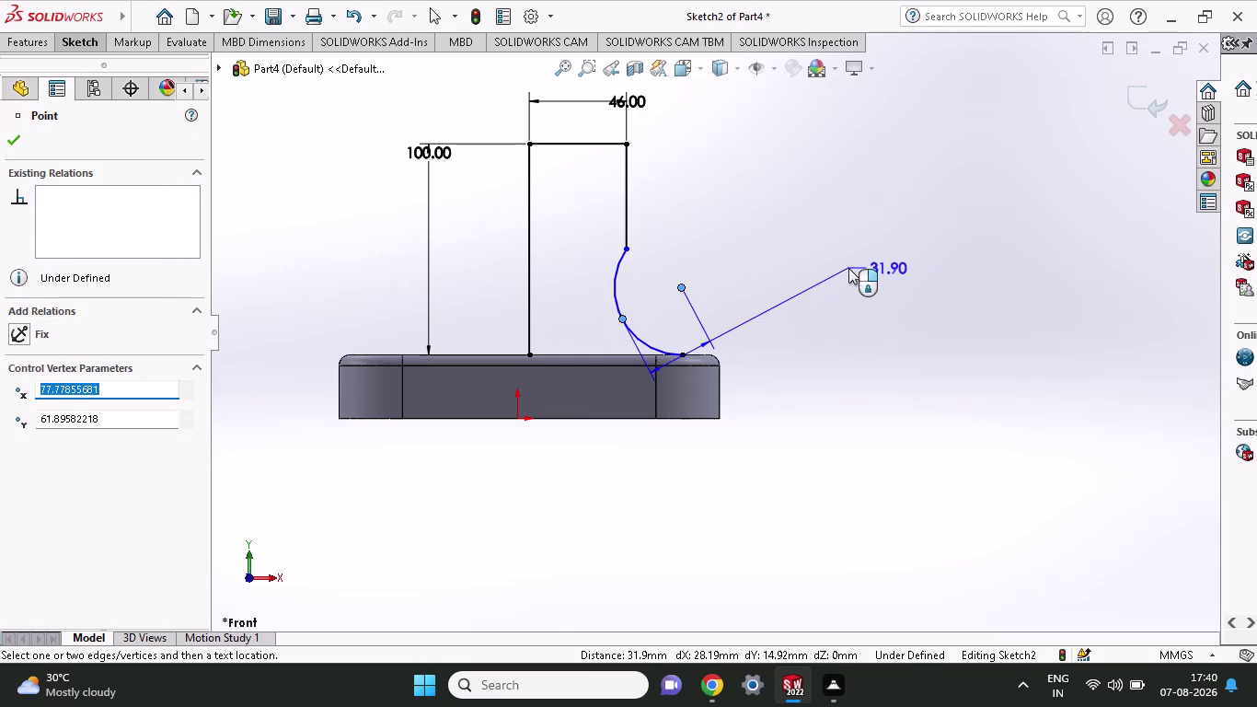
click(849, 268)
key(3)
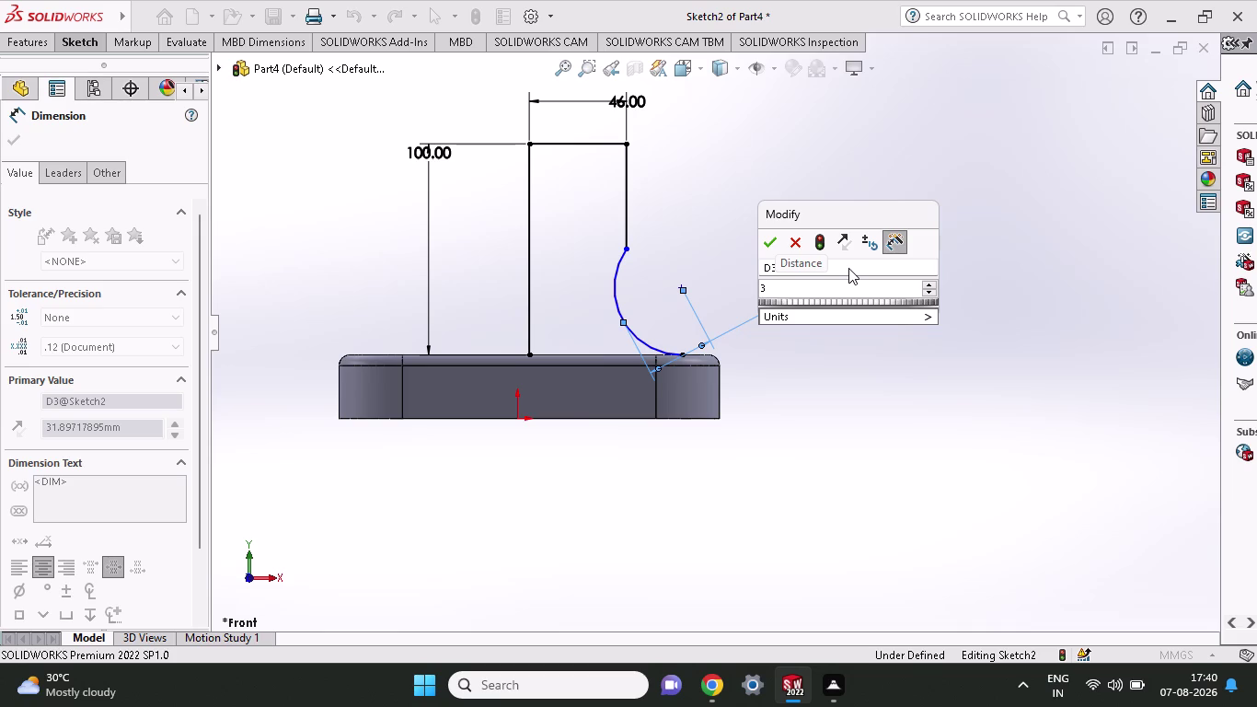
key(5)
scroll(up, 3)
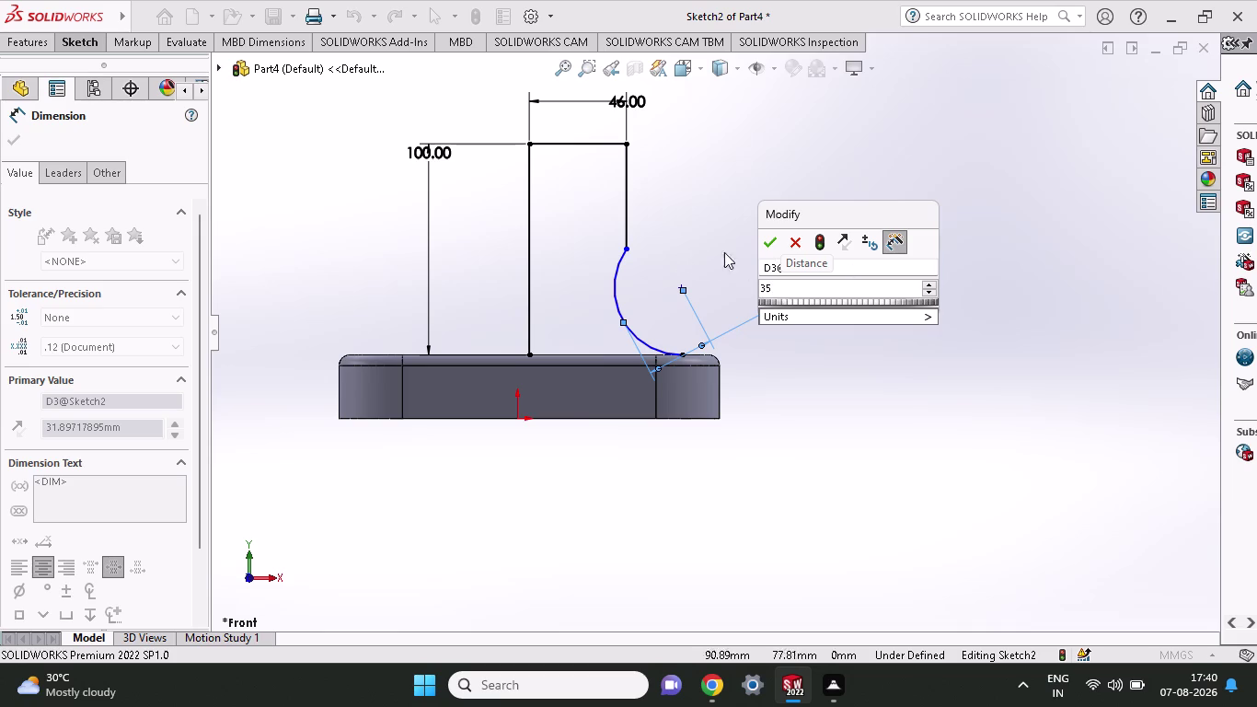
click(778, 246)
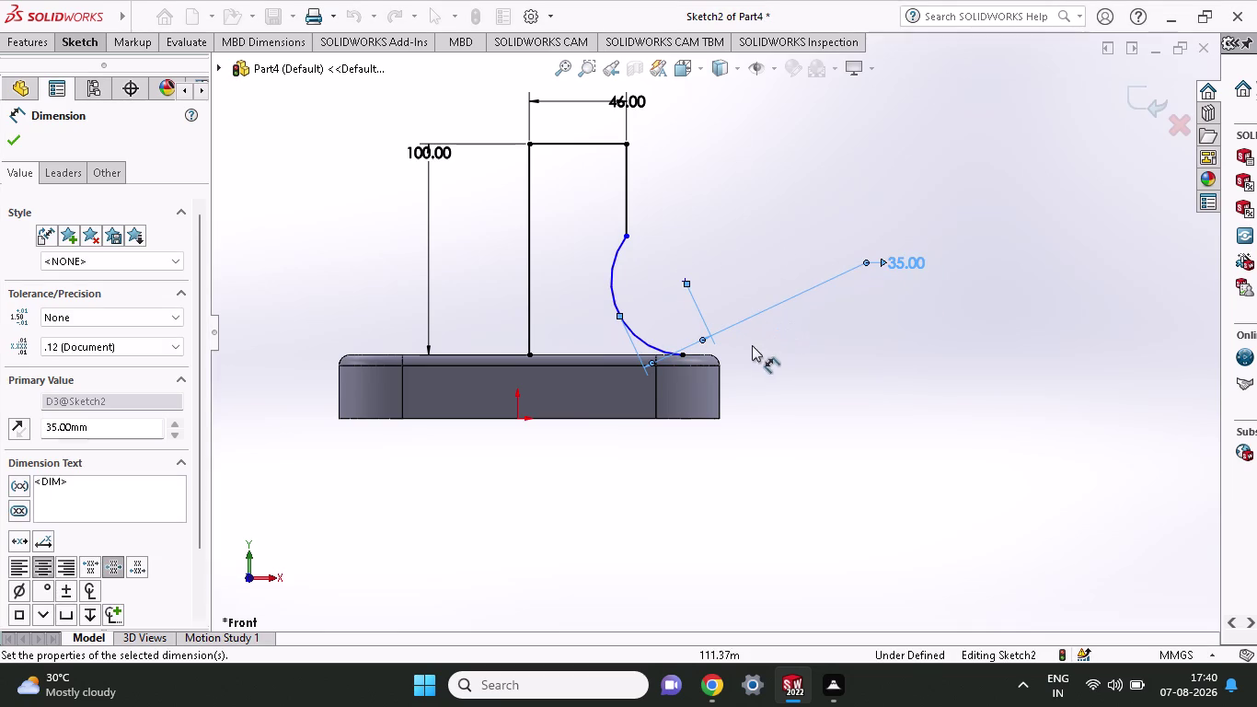
click(702, 354)
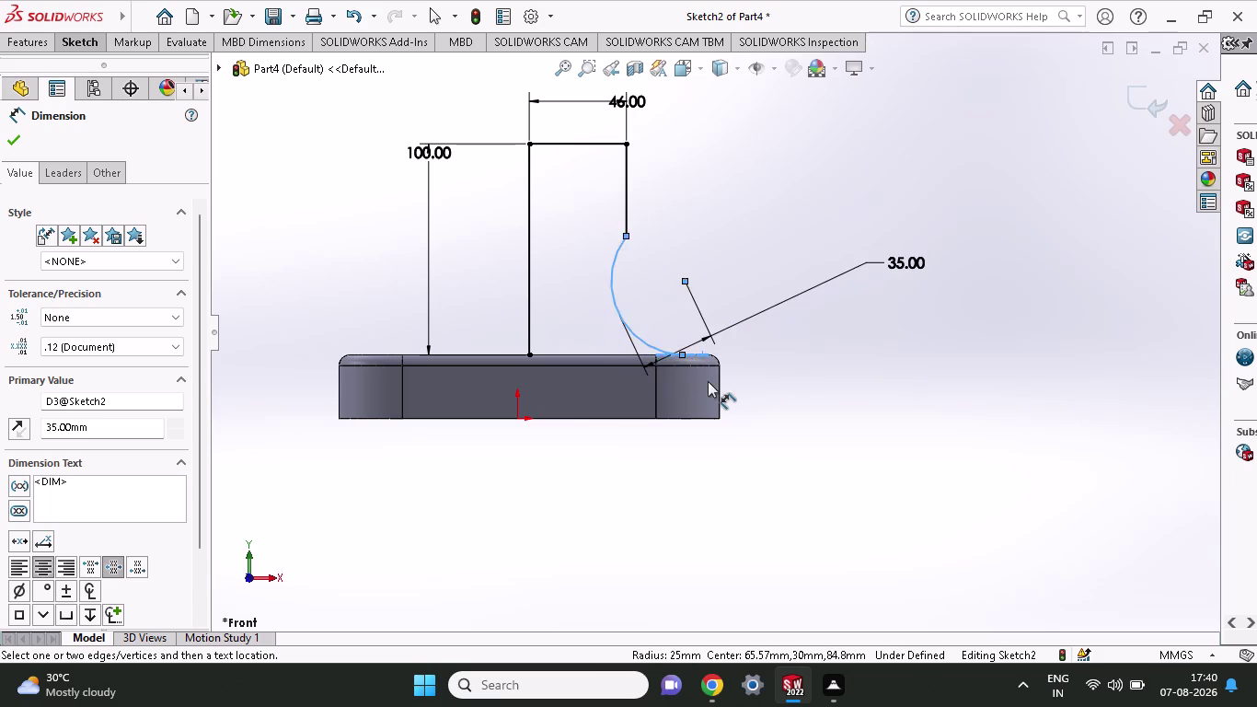
key(Escape)
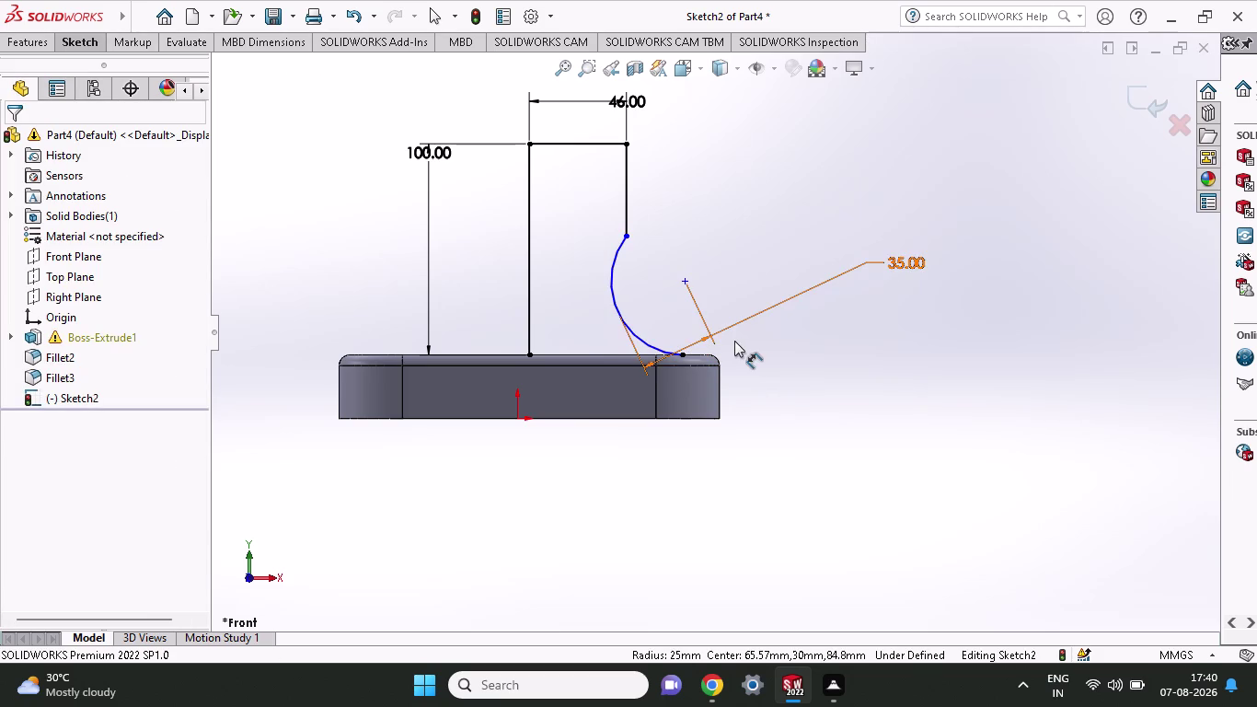
key(Escape)
key(Escape)
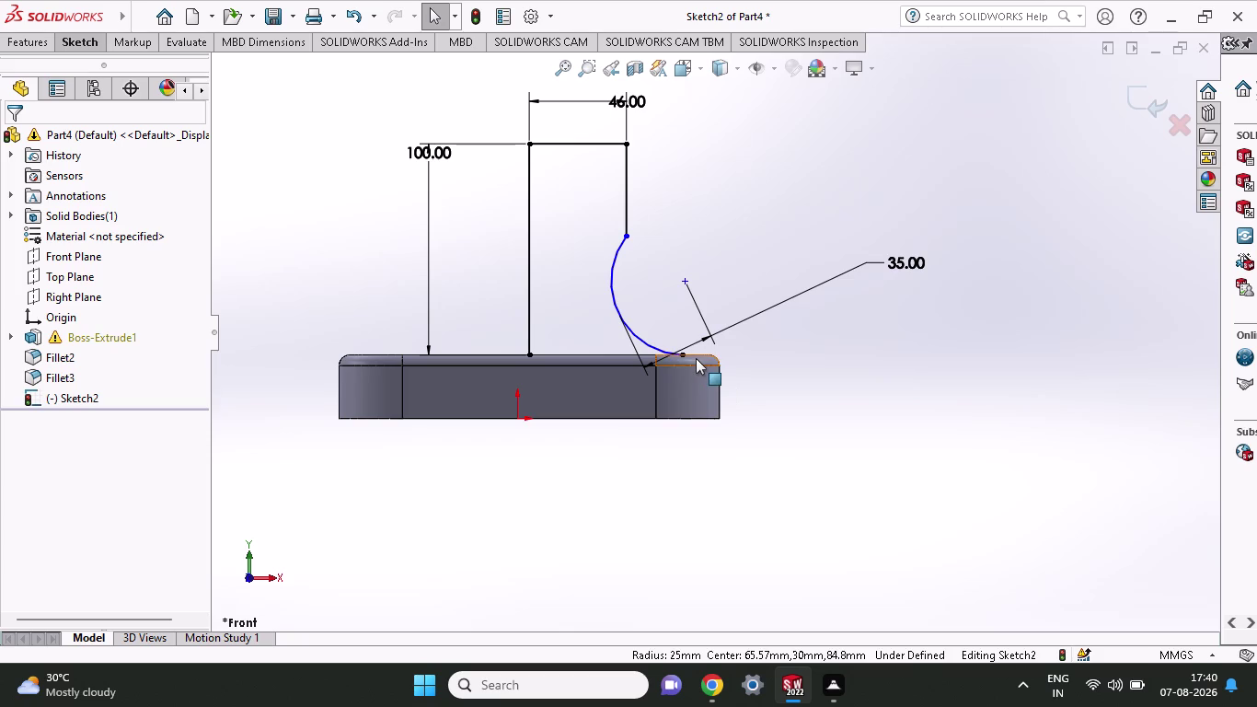
click(695, 354)
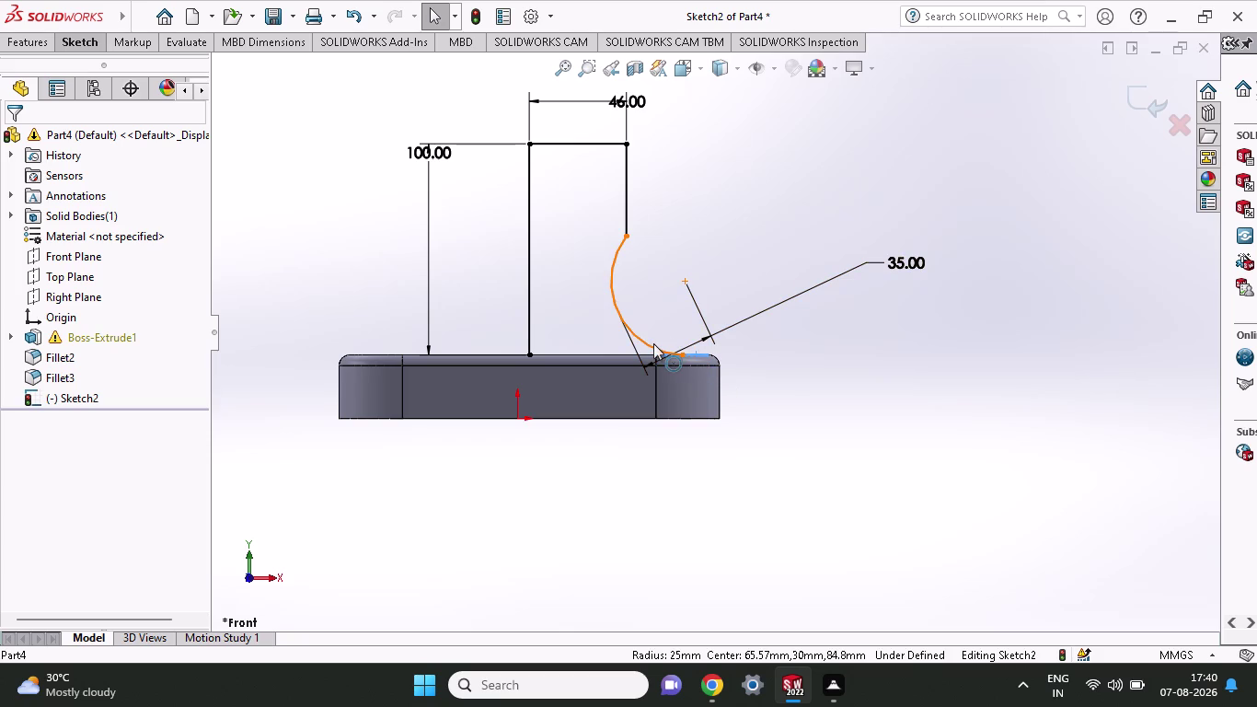
Make the arc tangent to the block's top edge.
click(654, 343)
click(55, 437)
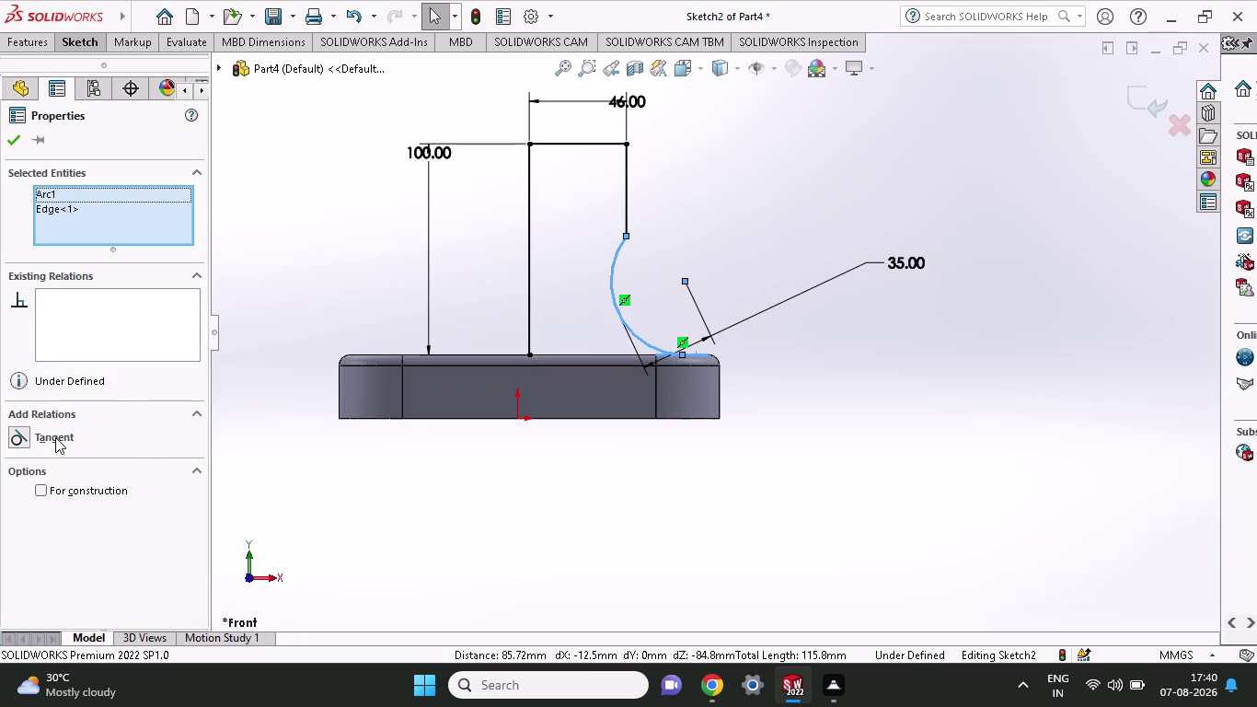
key(Escape)
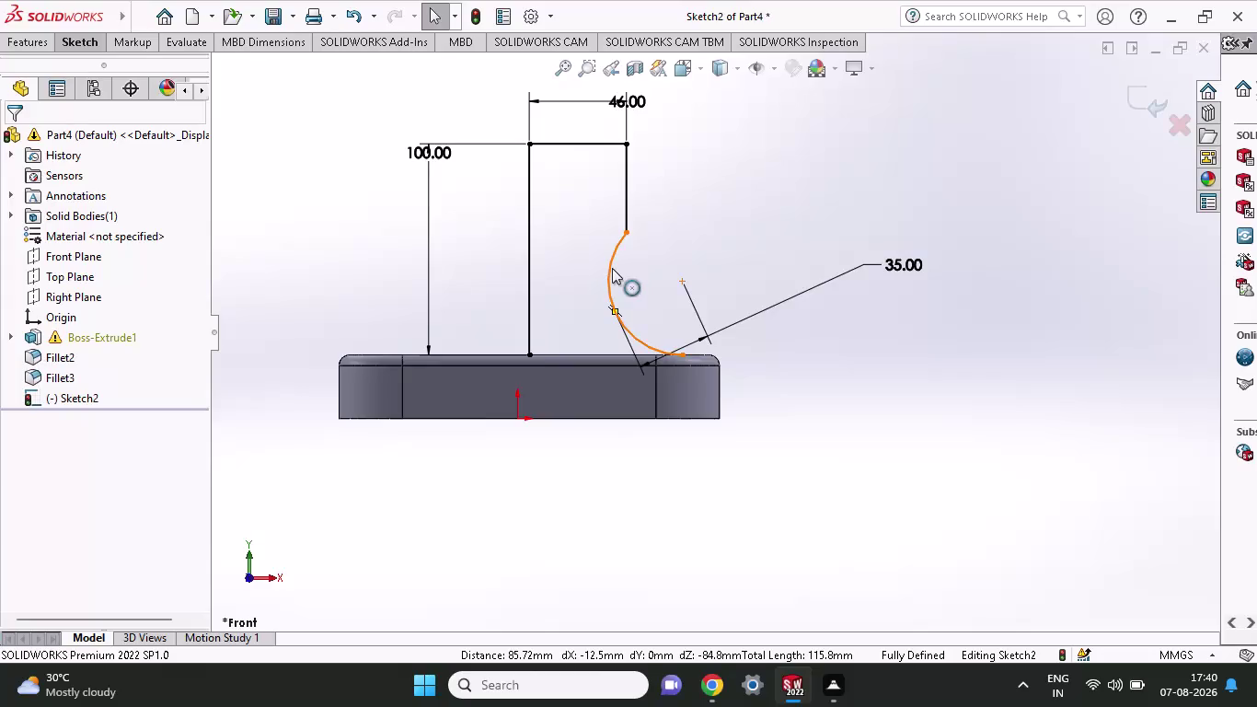
Make the arc tangent to the right wall line, dismissing the over-defined warning.
click(608, 273)
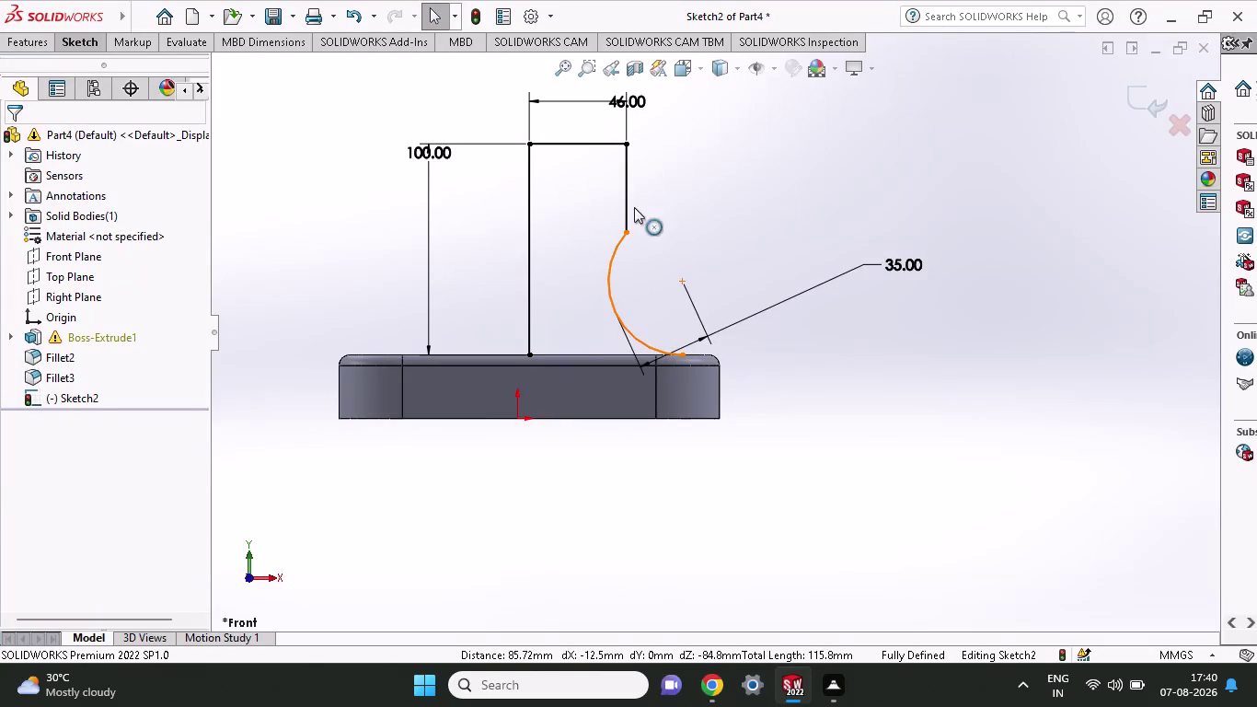
click(626, 197)
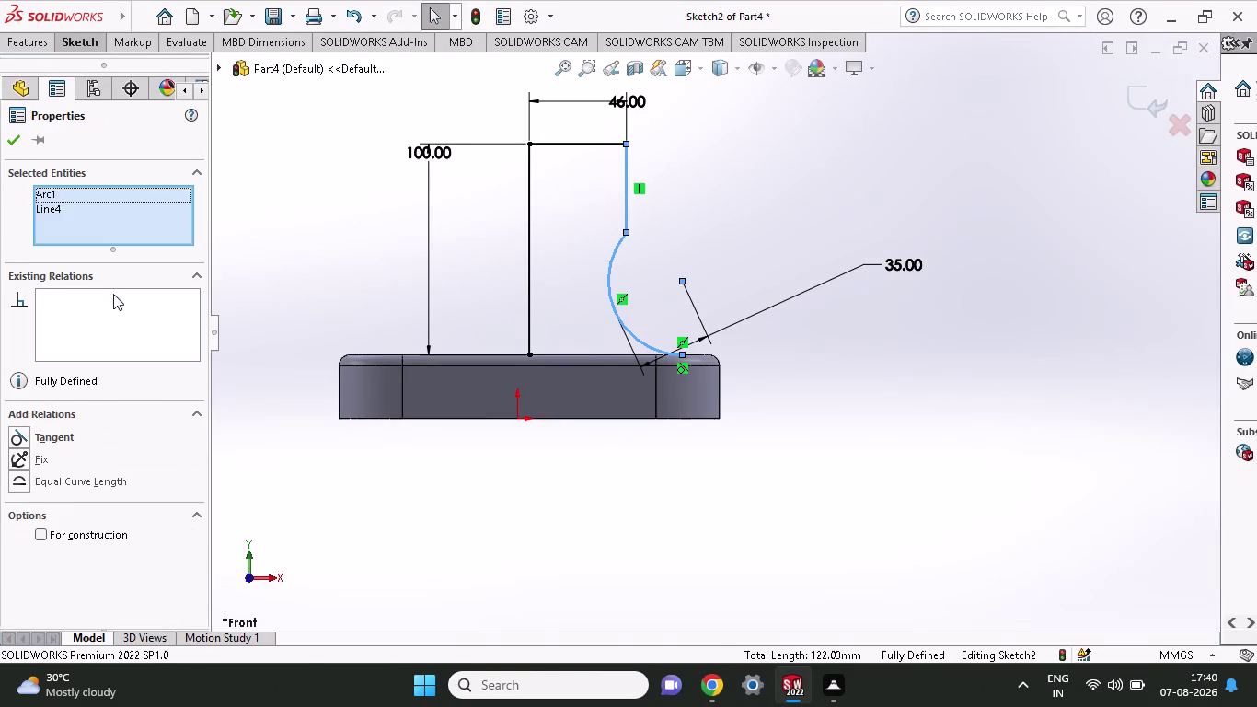
click(63, 435)
click(62, 435)
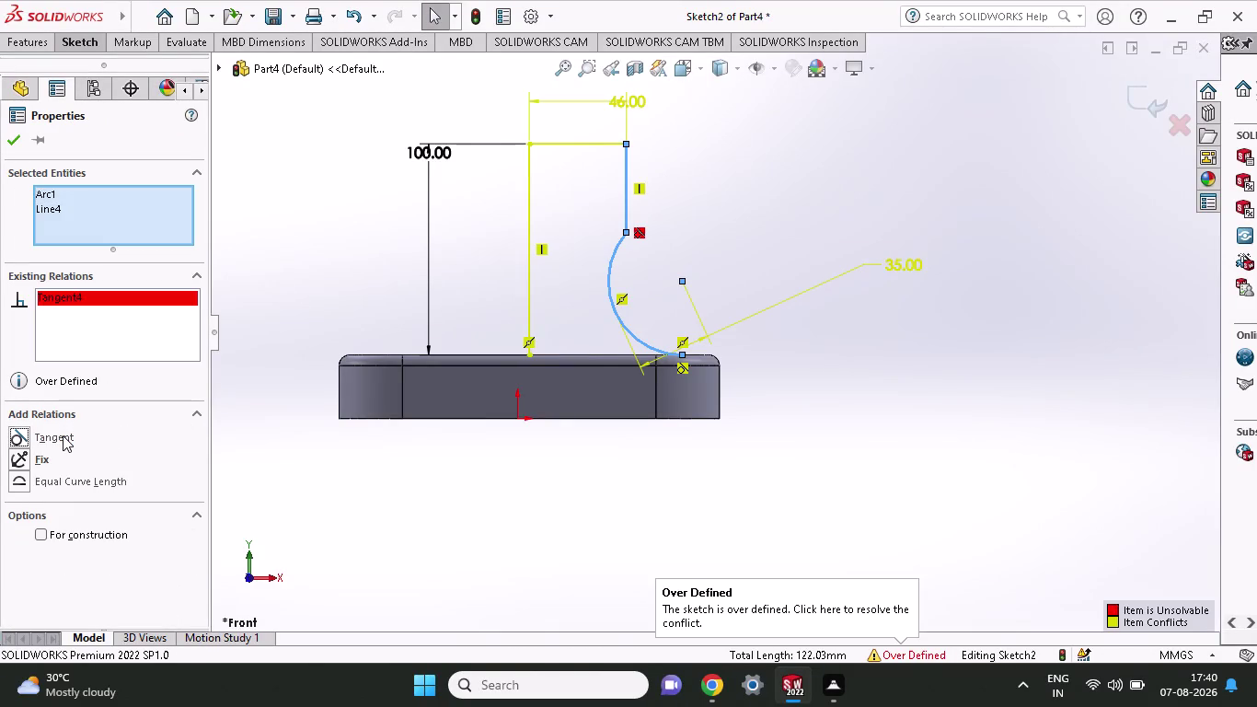
key(Escape)
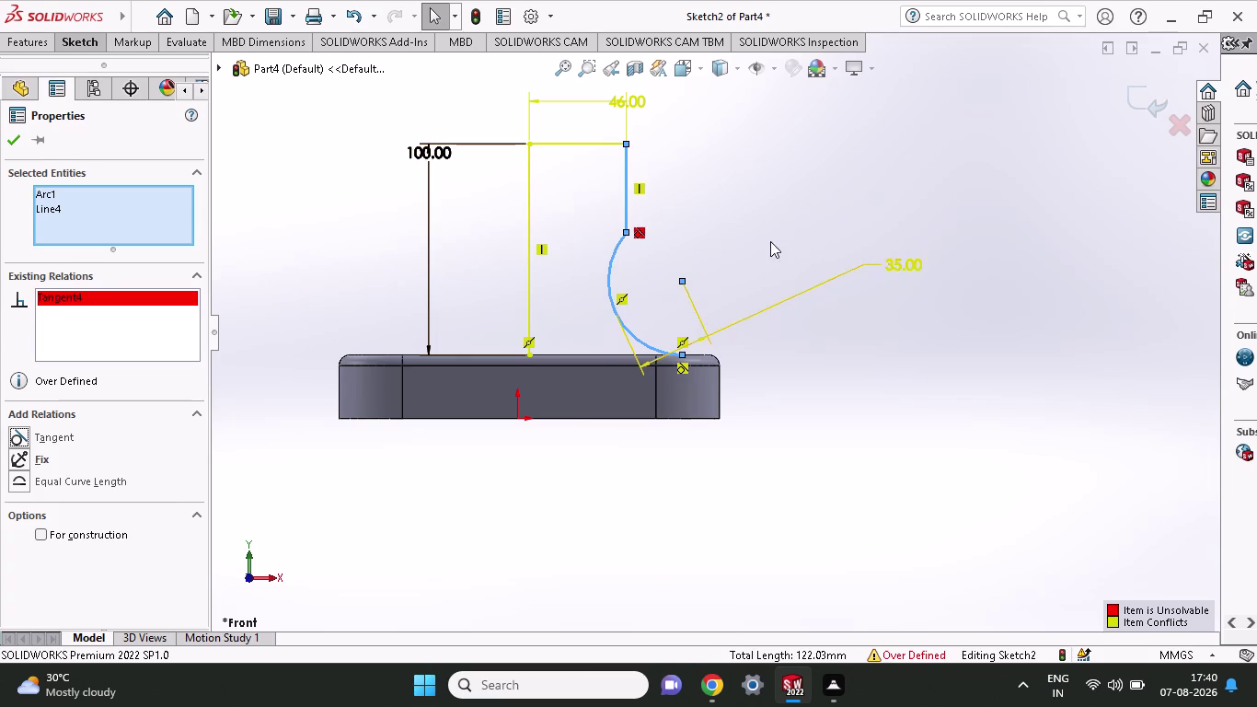
key(Escape)
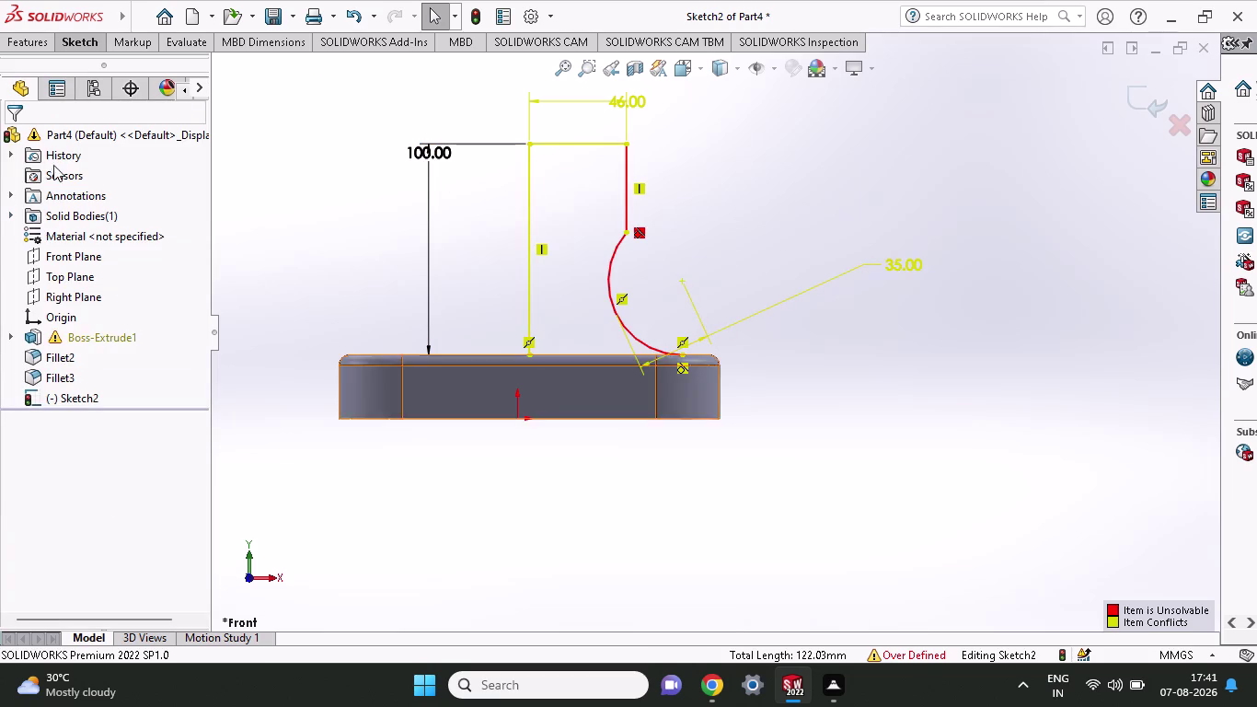
click(78, 39)
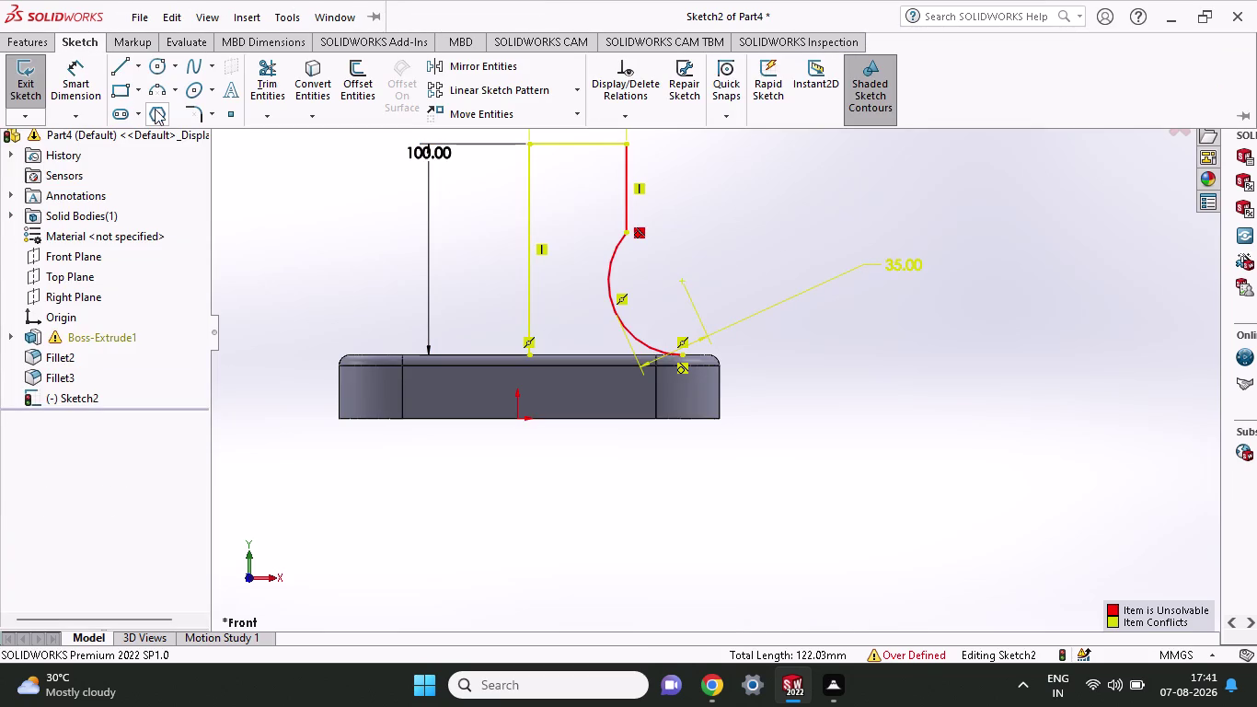
Round the profile's top-right corner with a 30 mm sketch fillet.
click(187, 114)
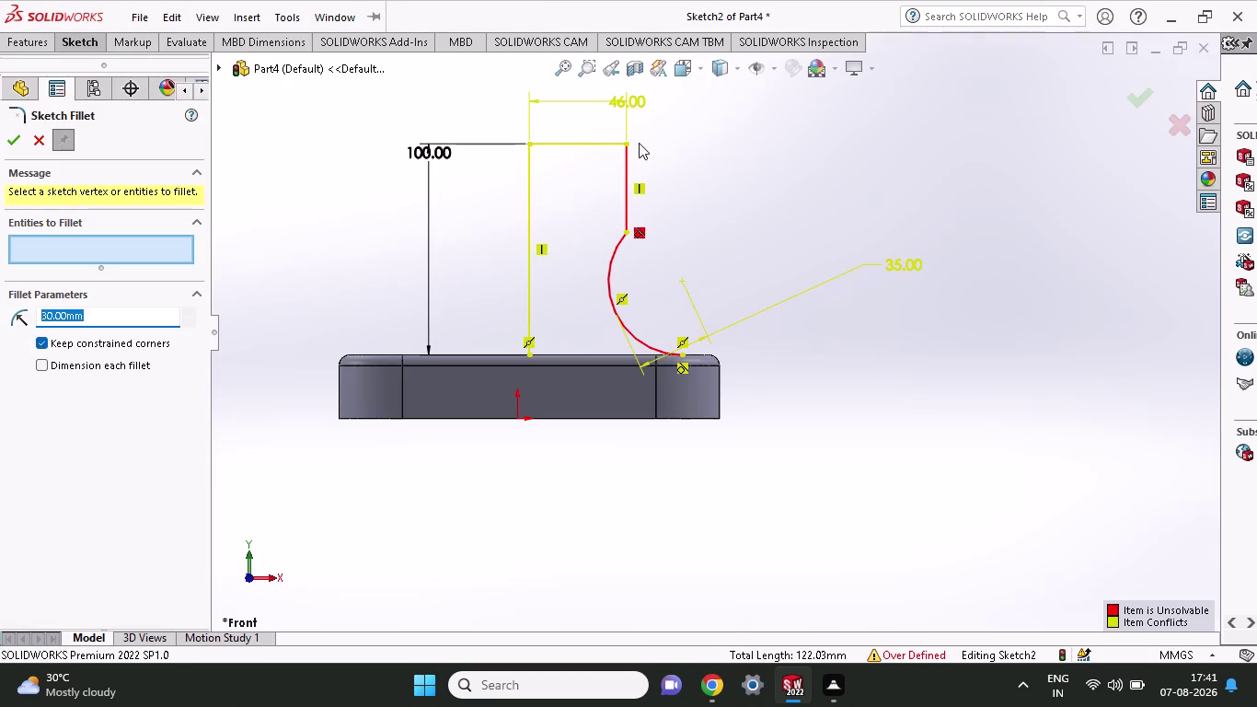
click(627, 144)
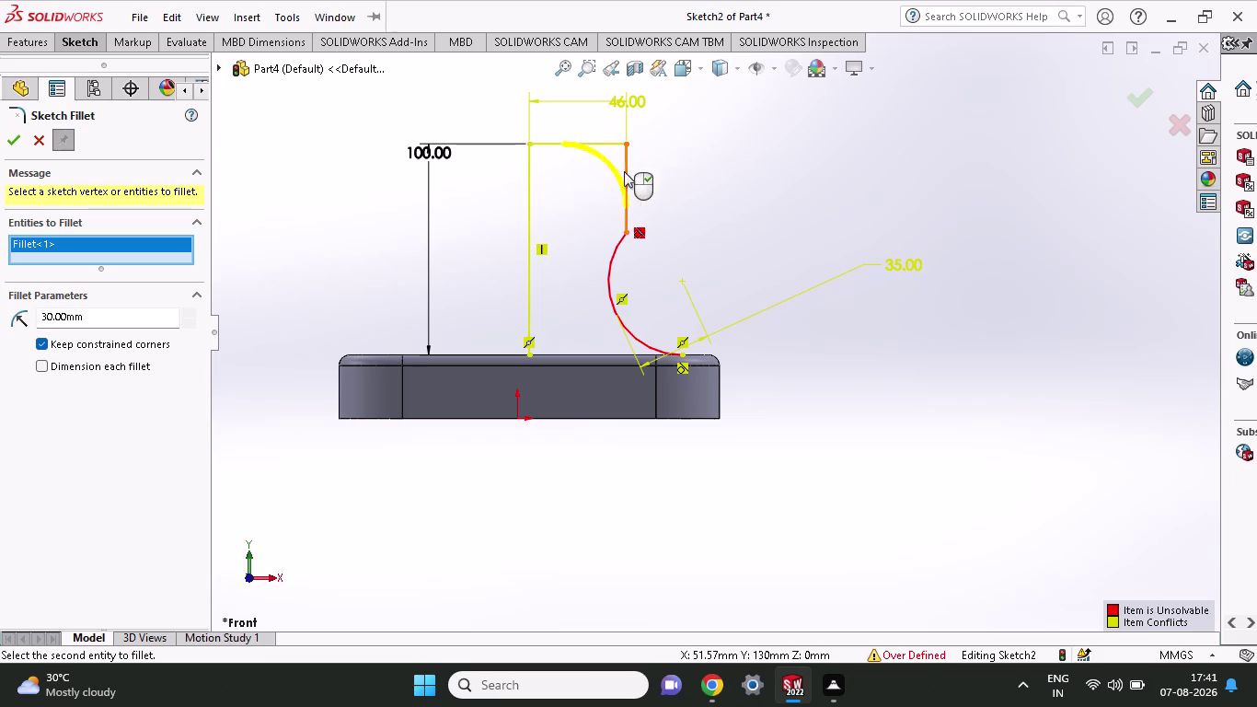
key(Escape)
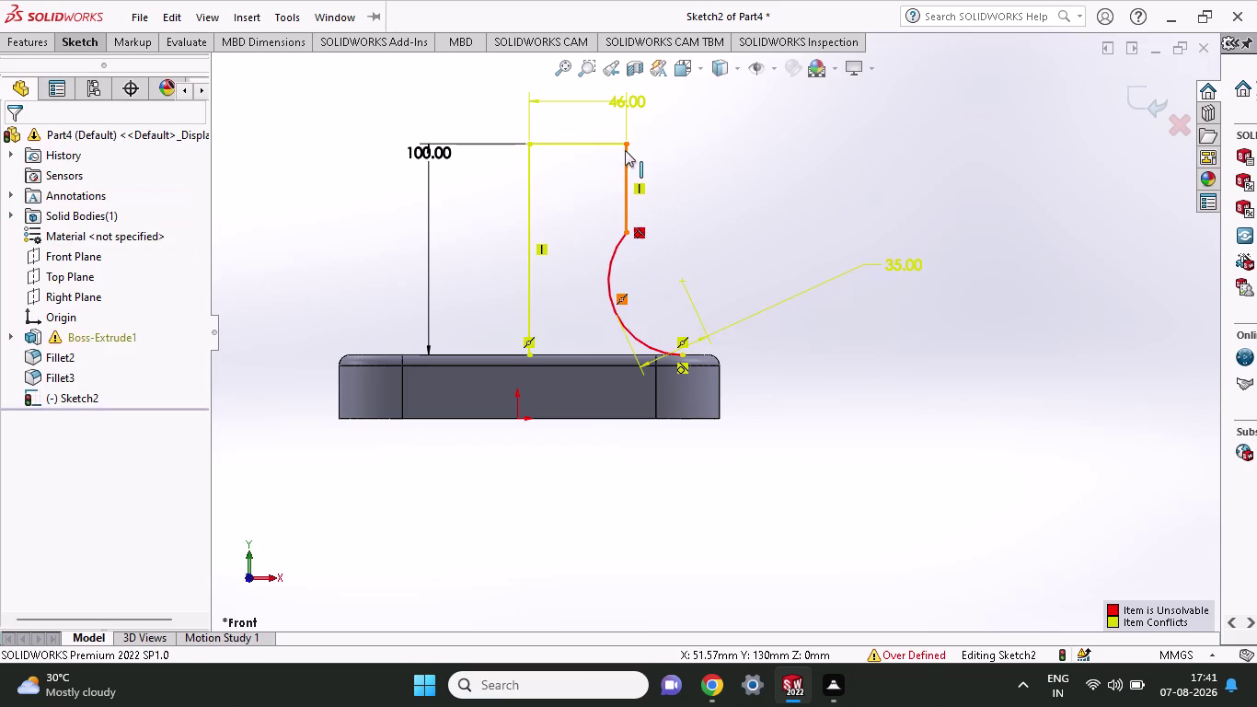
click(621, 142)
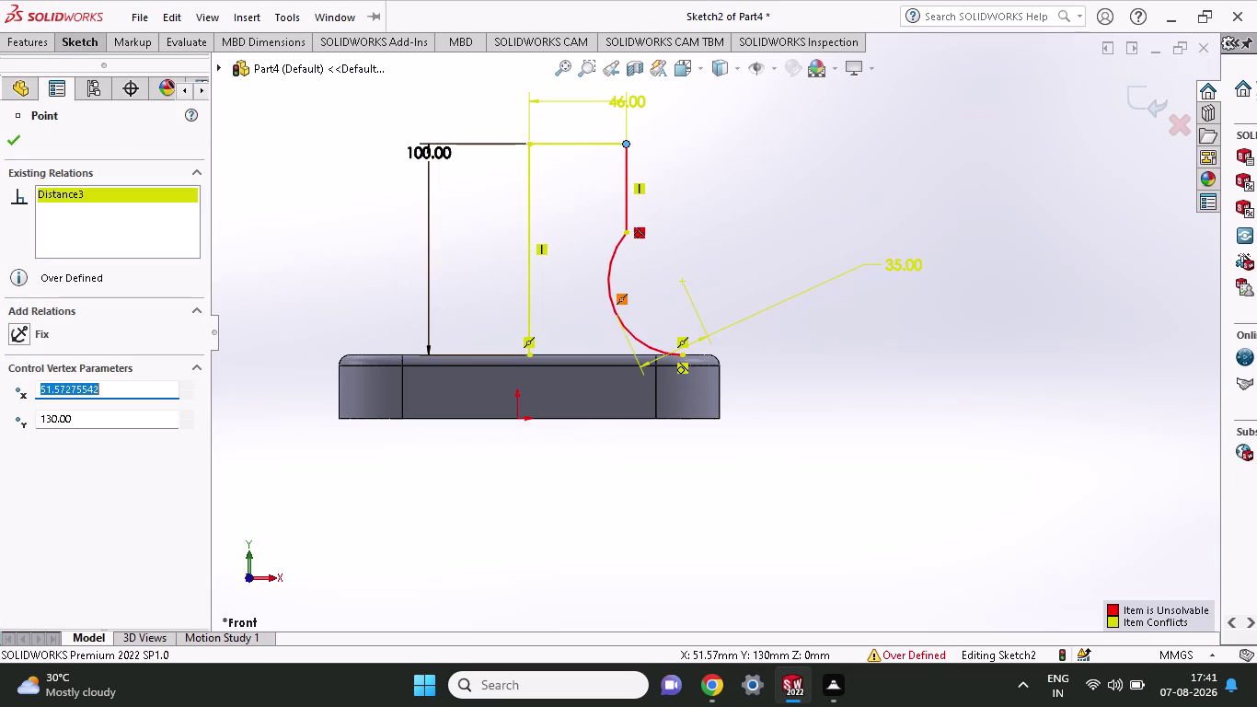
click(24, 49)
click(63, 45)
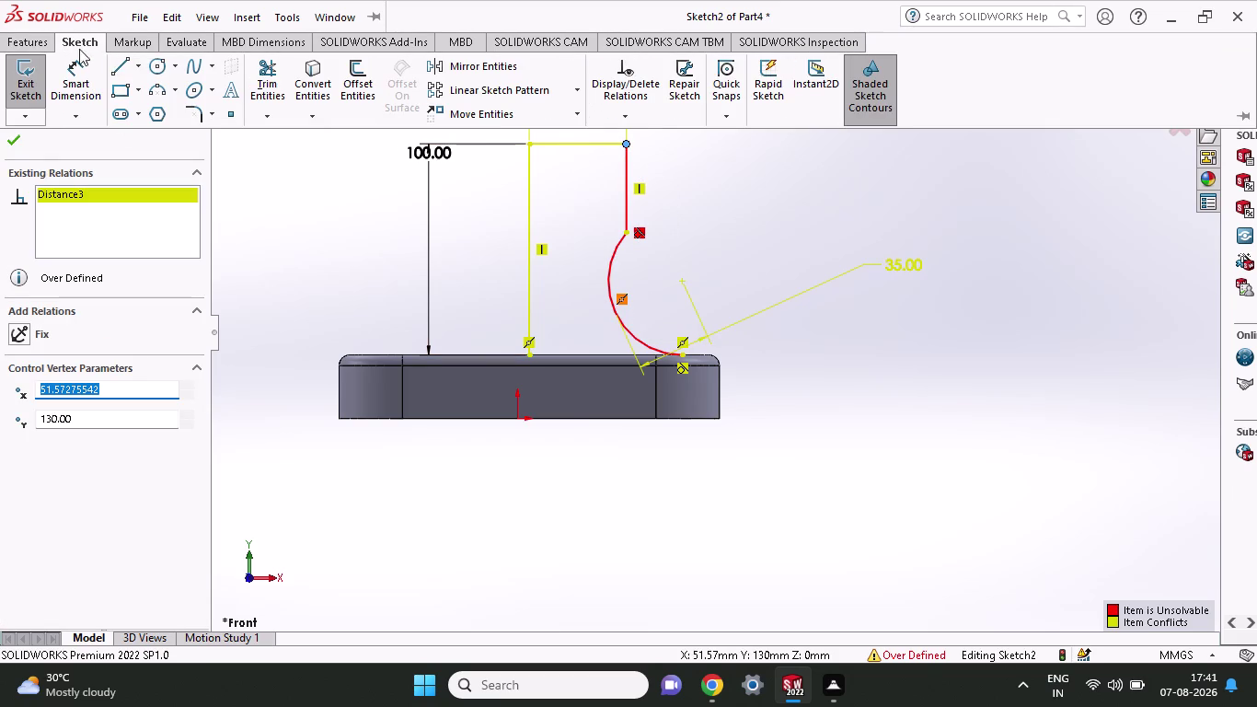
click(200, 117)
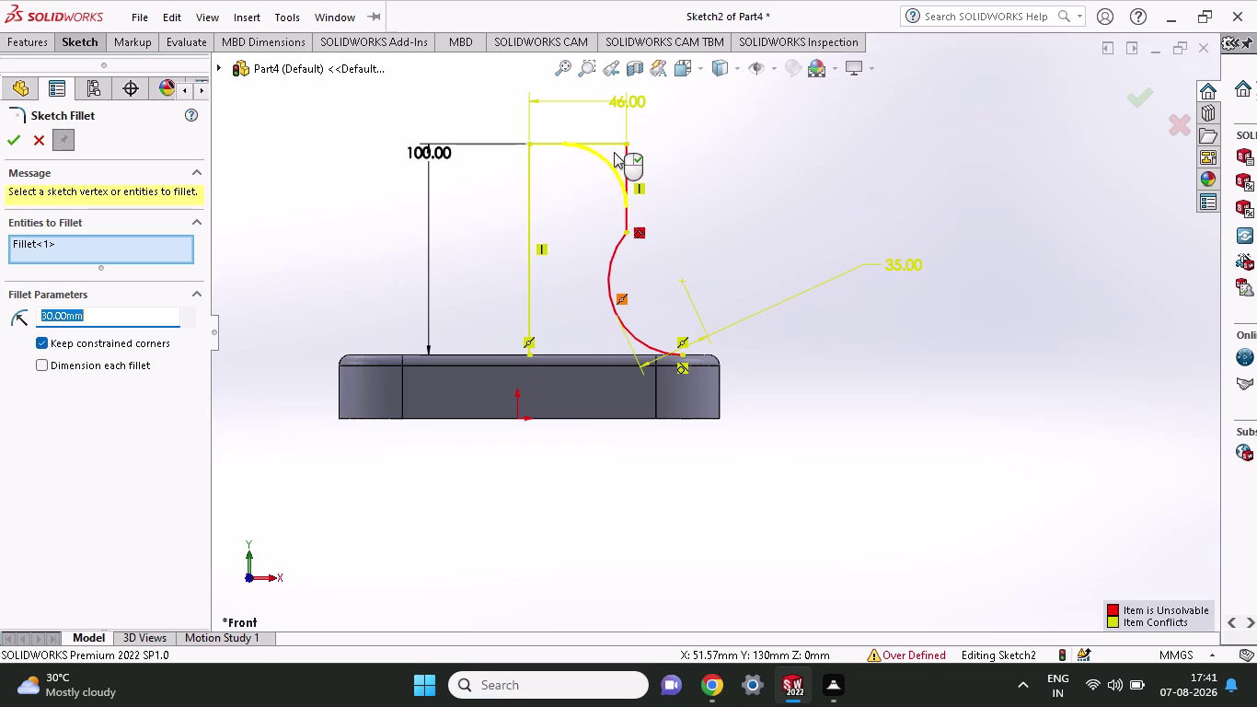
click(10, 133)
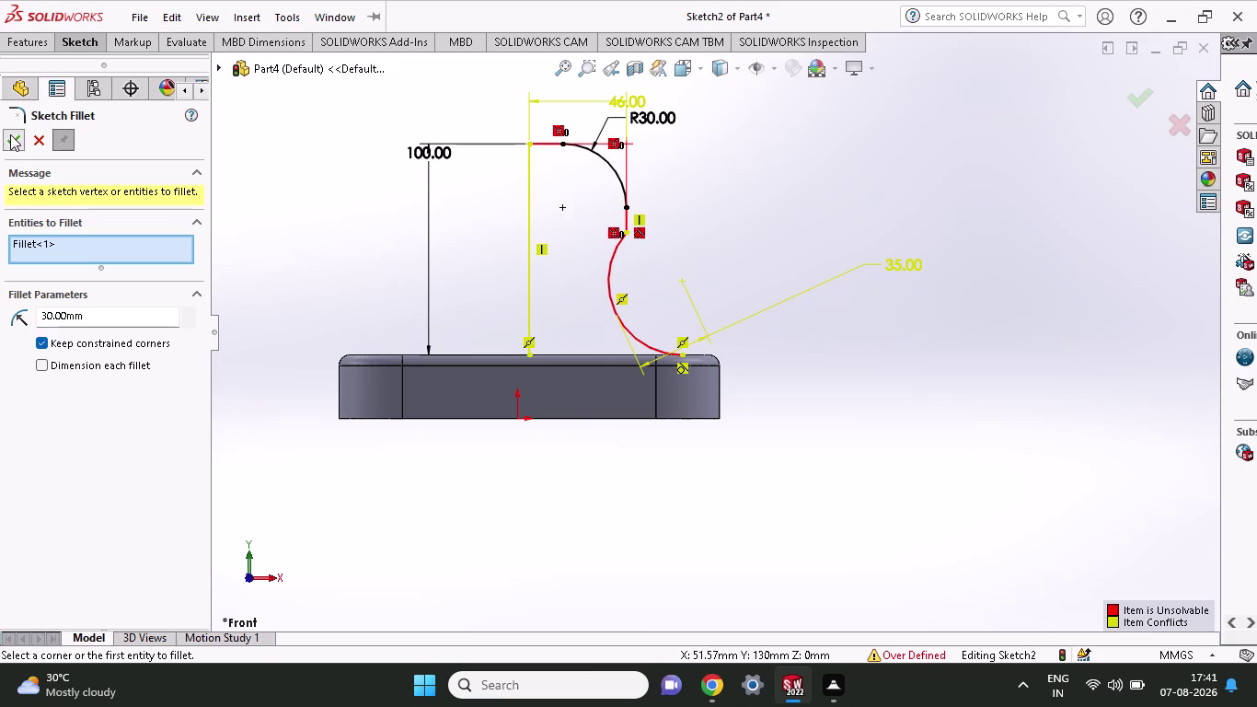
click(10, 134)
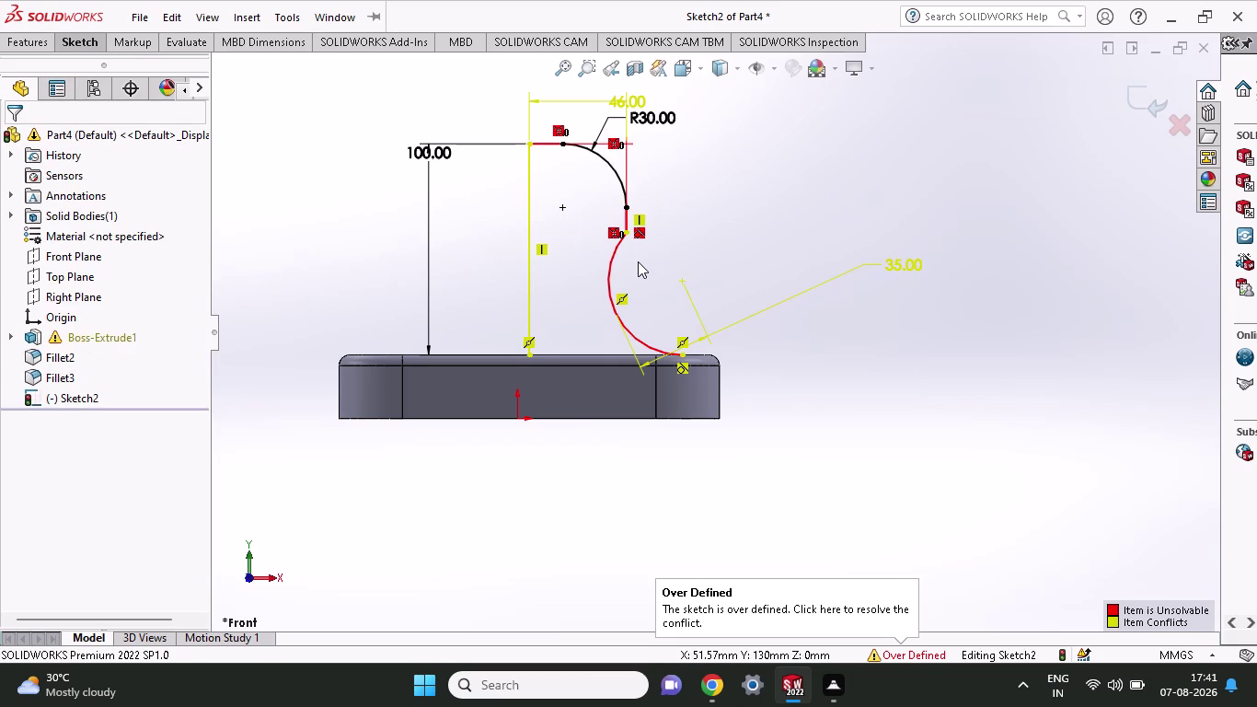
Select the large arc and short vertical line to inspect their conflicting Tangent relation.
click(614, 259)
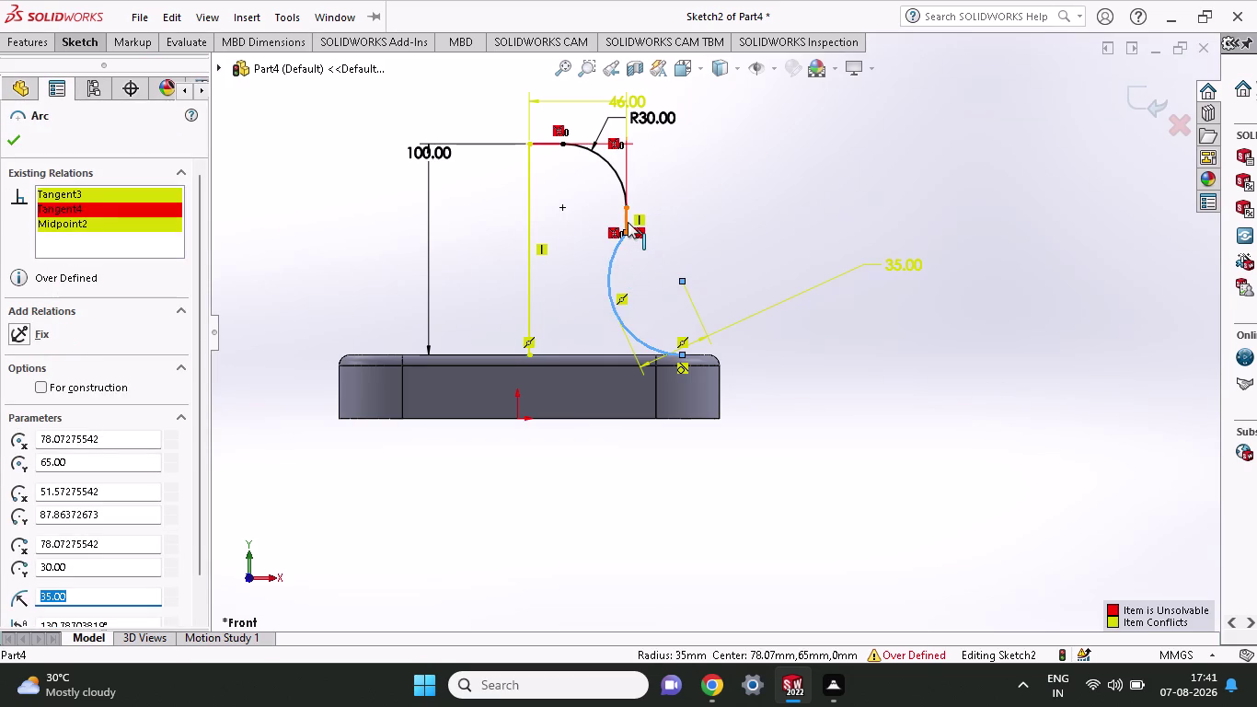
click(627, 222)
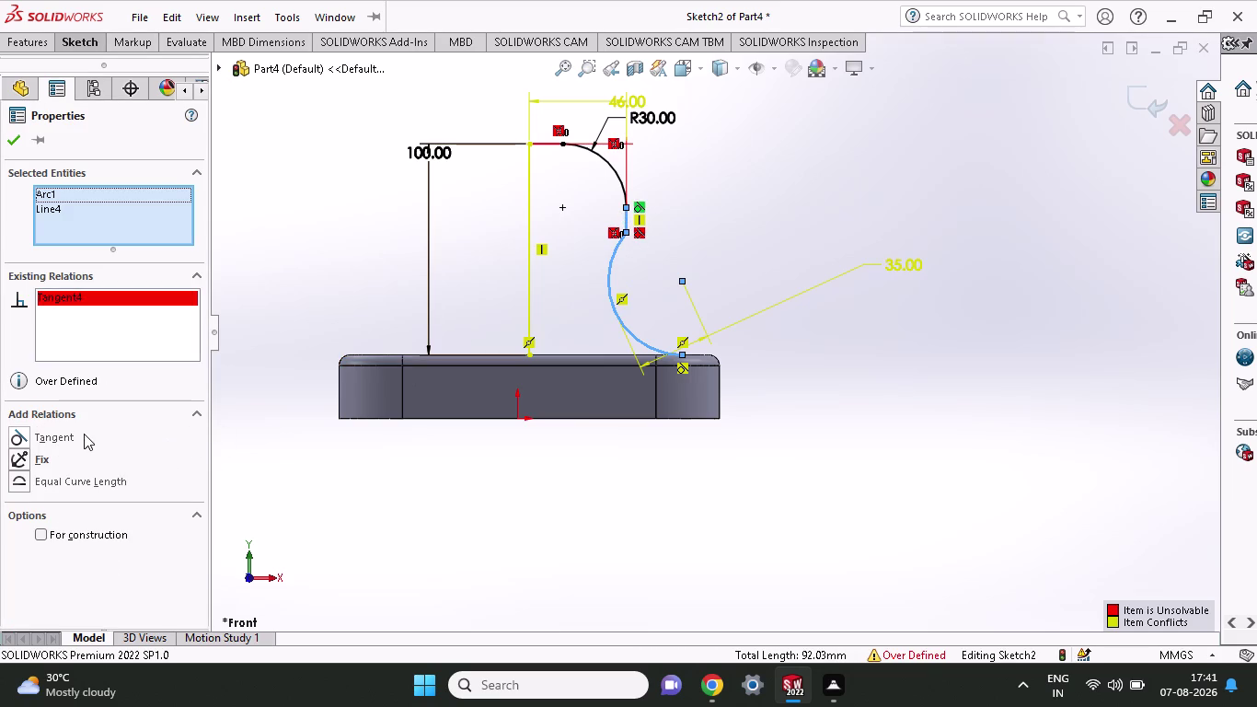
click(84, 433)
click(55, 438)
triple_click(55, 438)
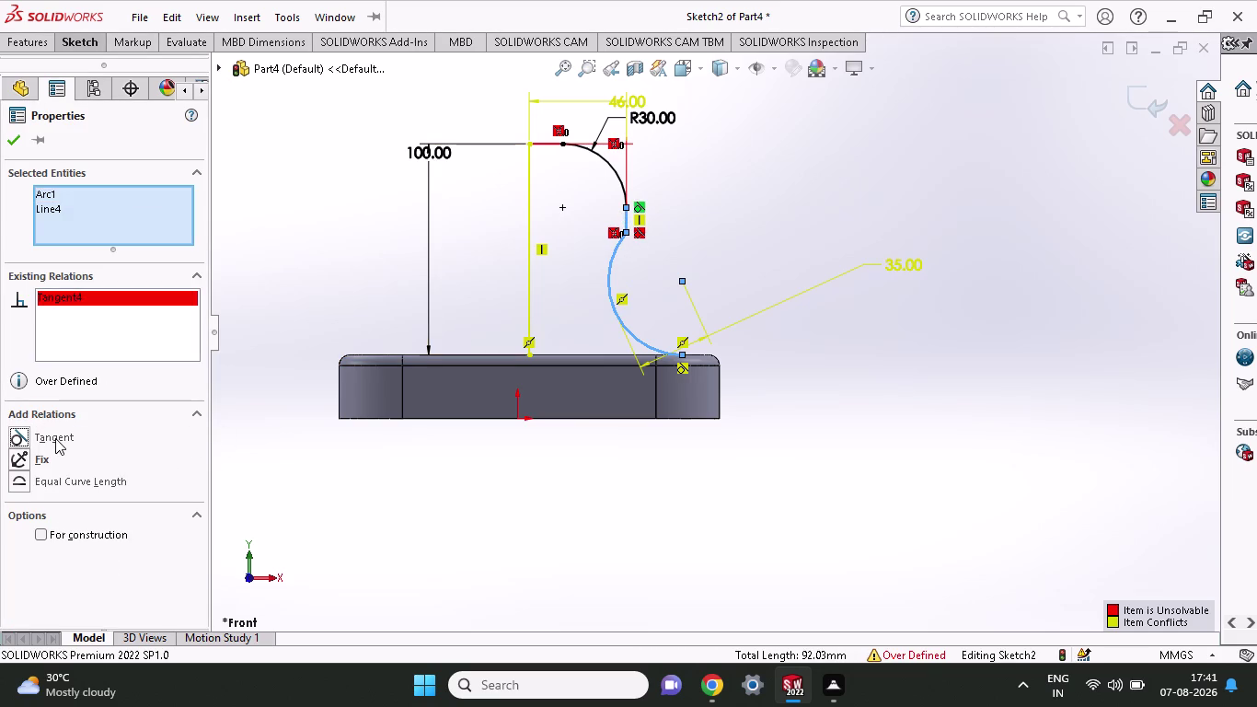
triple_click(55, 438)
triple_click(55, 438)
click(55, 438)
key(Escape)
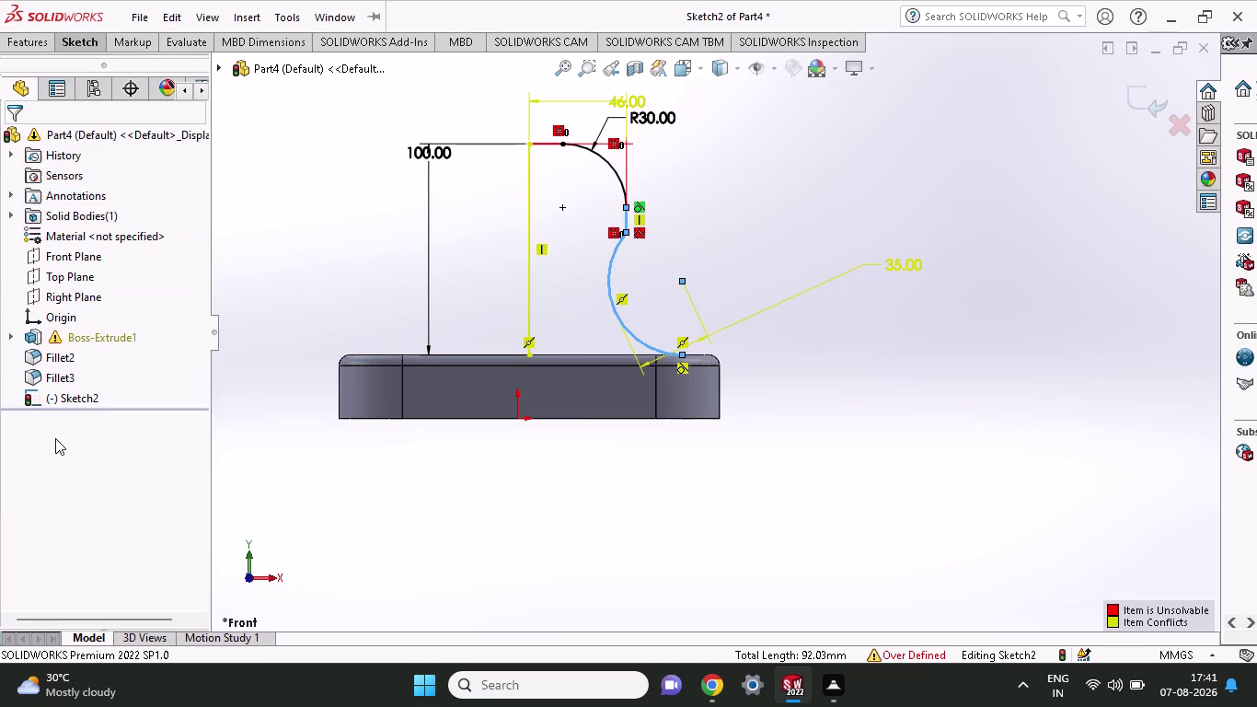
click(22, 34)
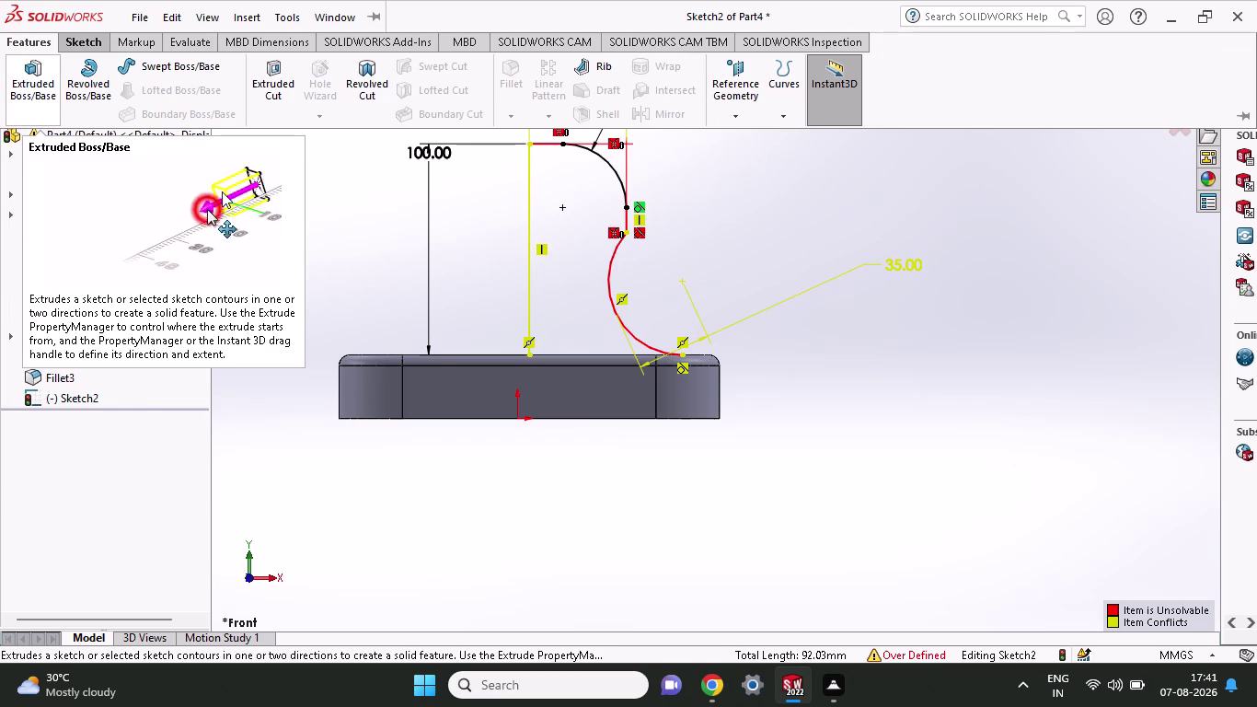
Undo the corner fillet and conflicting tangent relation until the sketch reads Fully Defined.
key(ctrl+z)
key(ctrl+z)
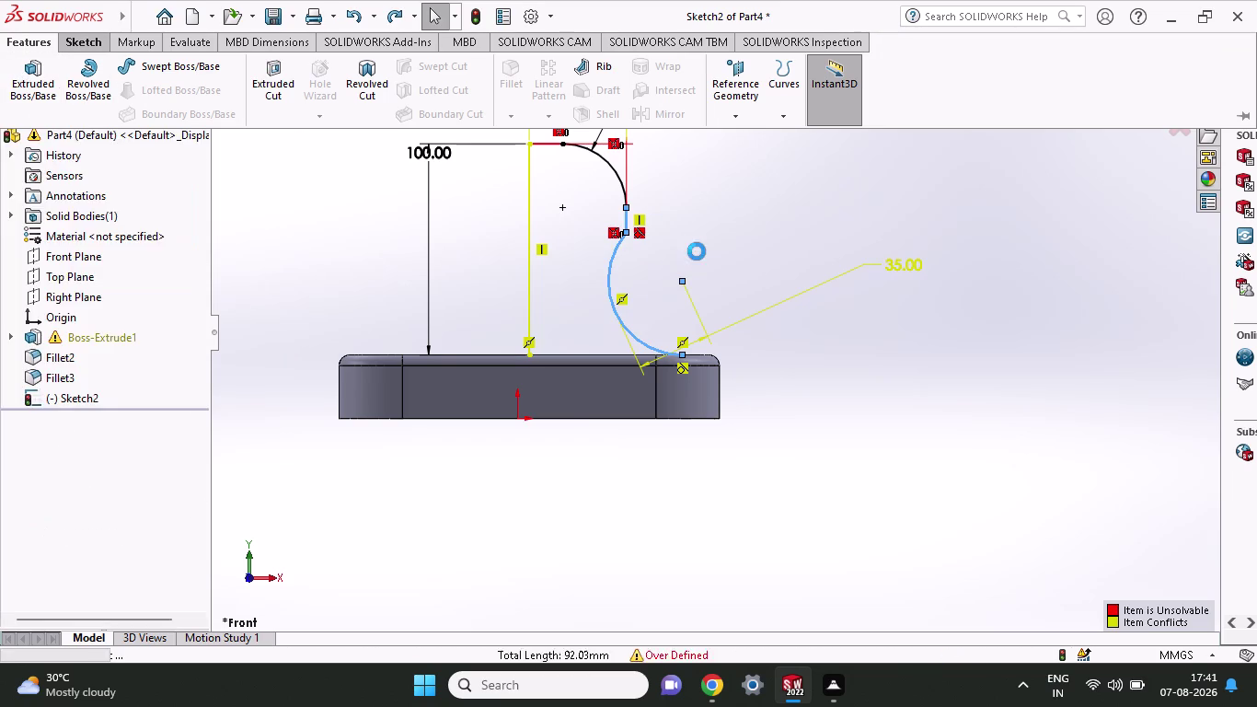
key(ctrl+z)
key(ctrl+z)
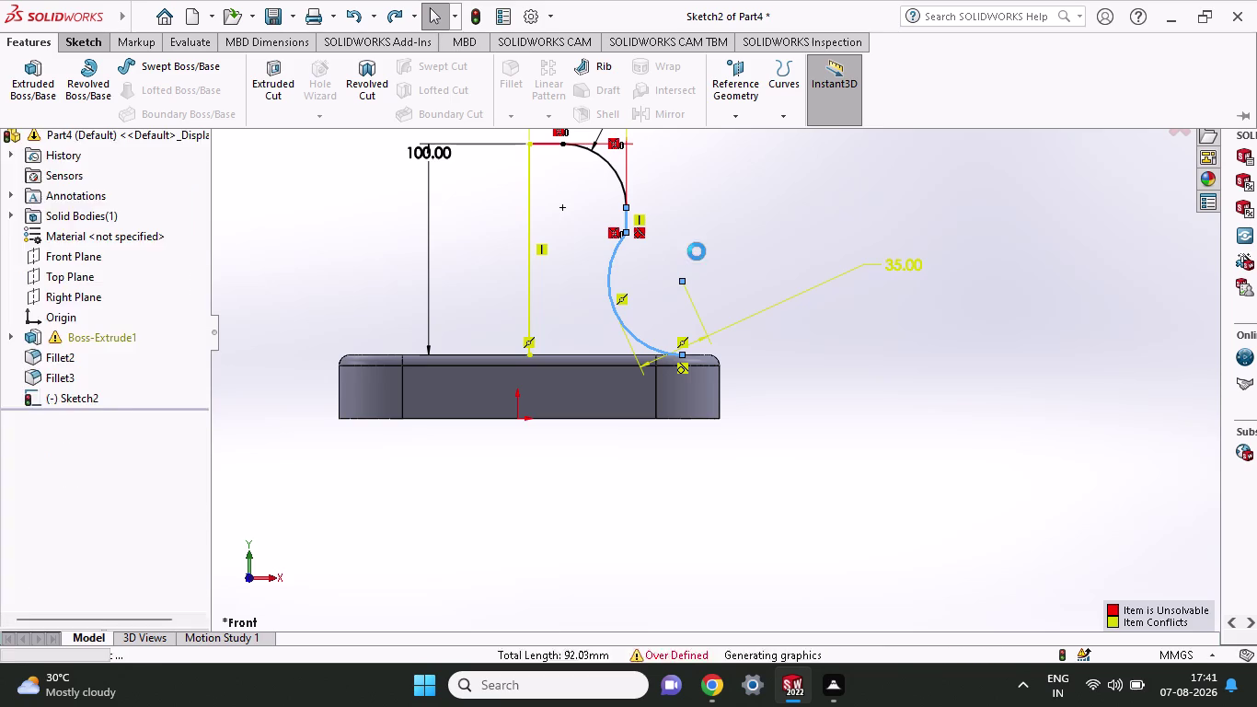
key(ctrl+z)
key(ctrl+z)
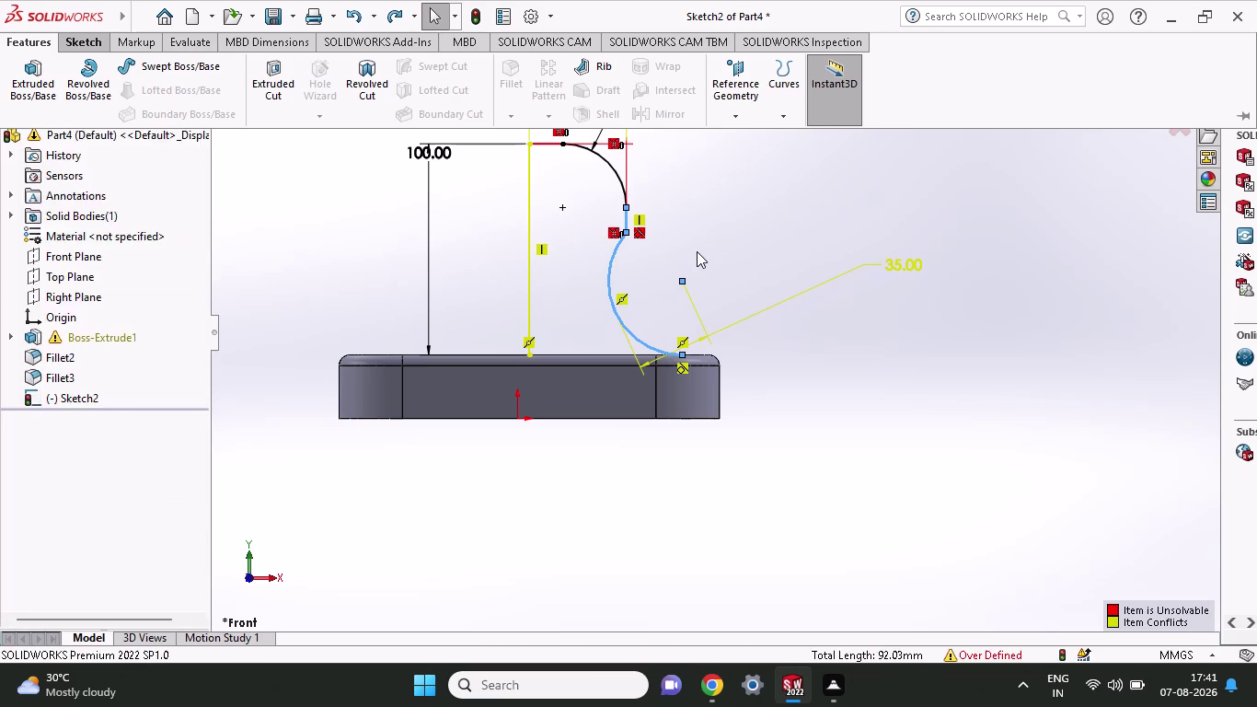
key(ctrl+z)
key(ctrl+z)
key(Escape)
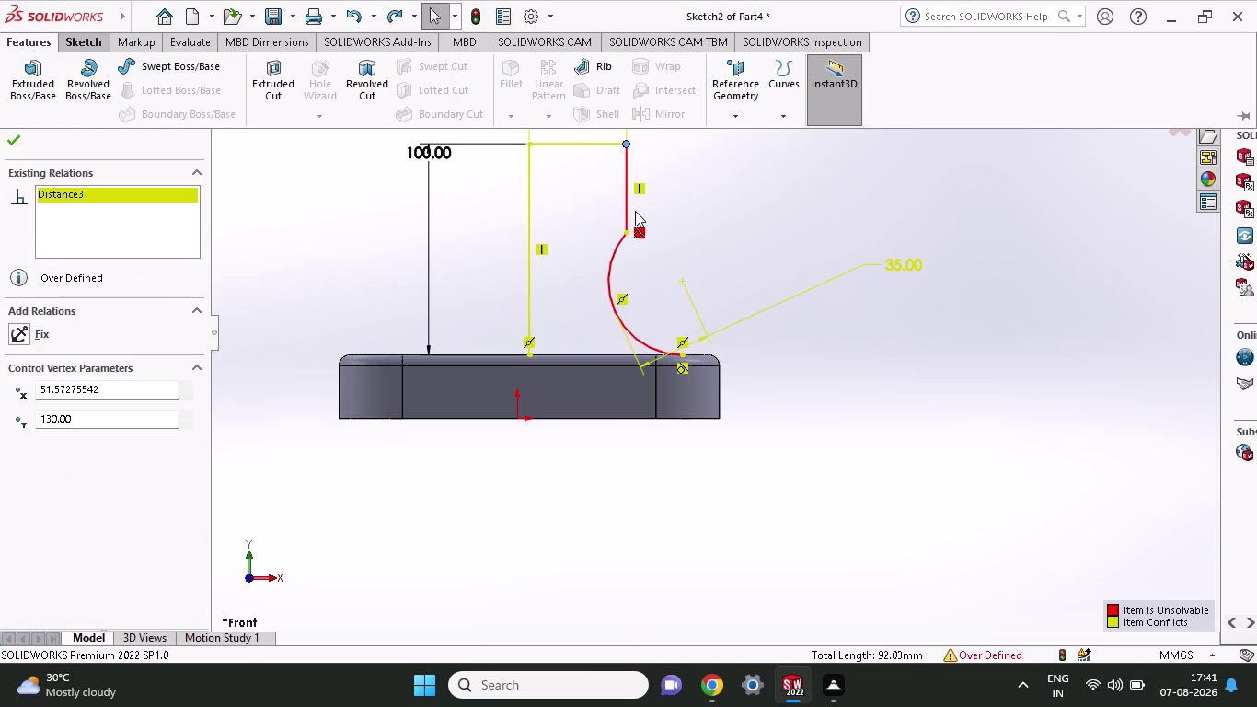
key(ctrl+z)
key(ctrl+z)
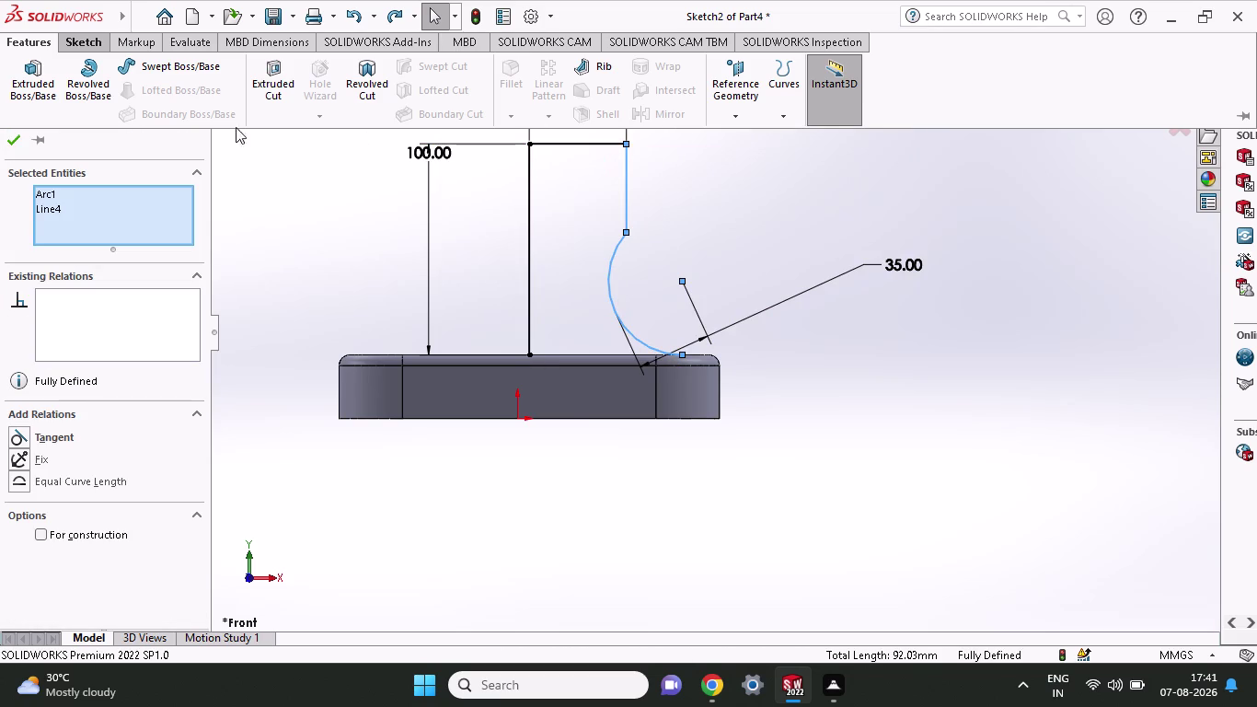
click(87, 45)
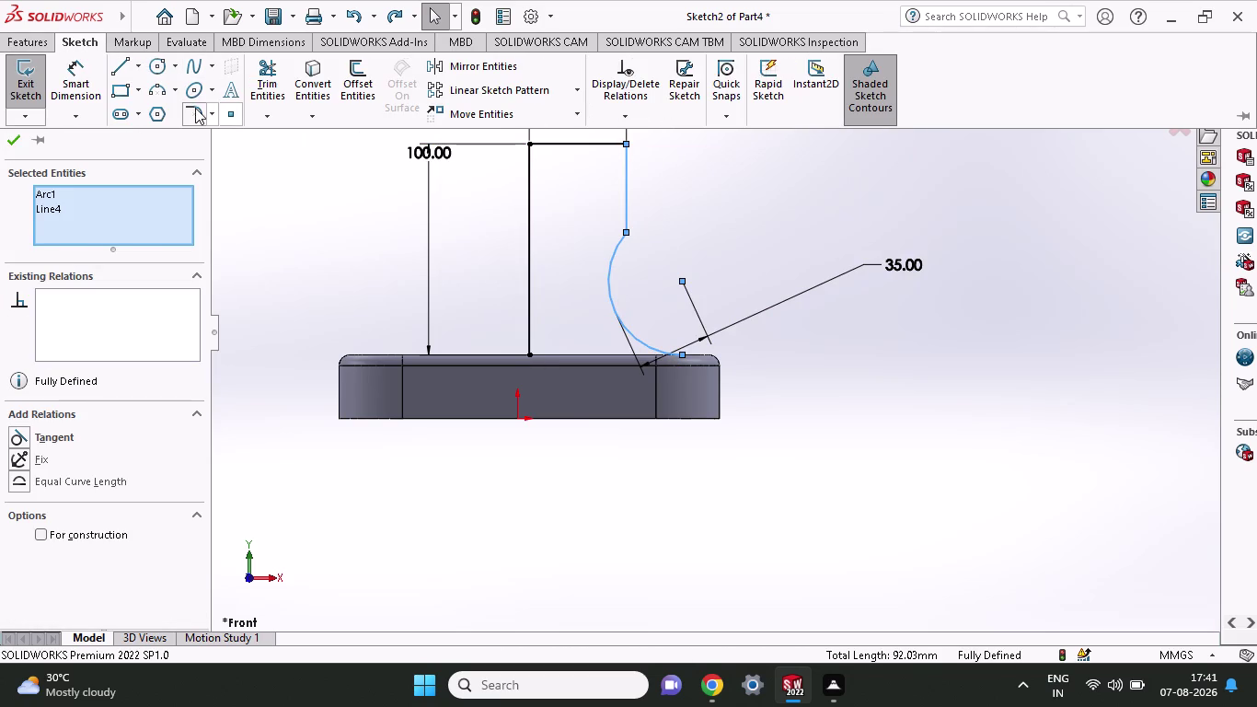
Fillet the top and vertical lines at 30 mm, accepting removal of the midpoint relation.
click(194, 108)
click(760, 245)
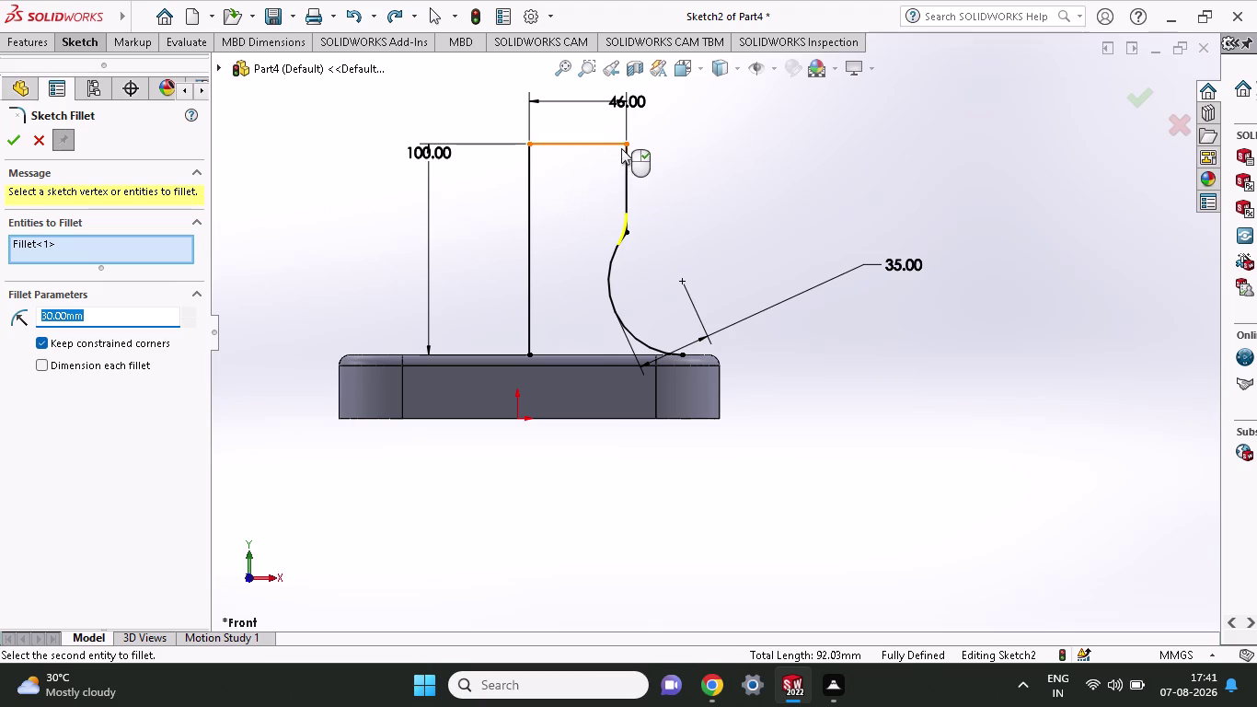
click(623, 141)
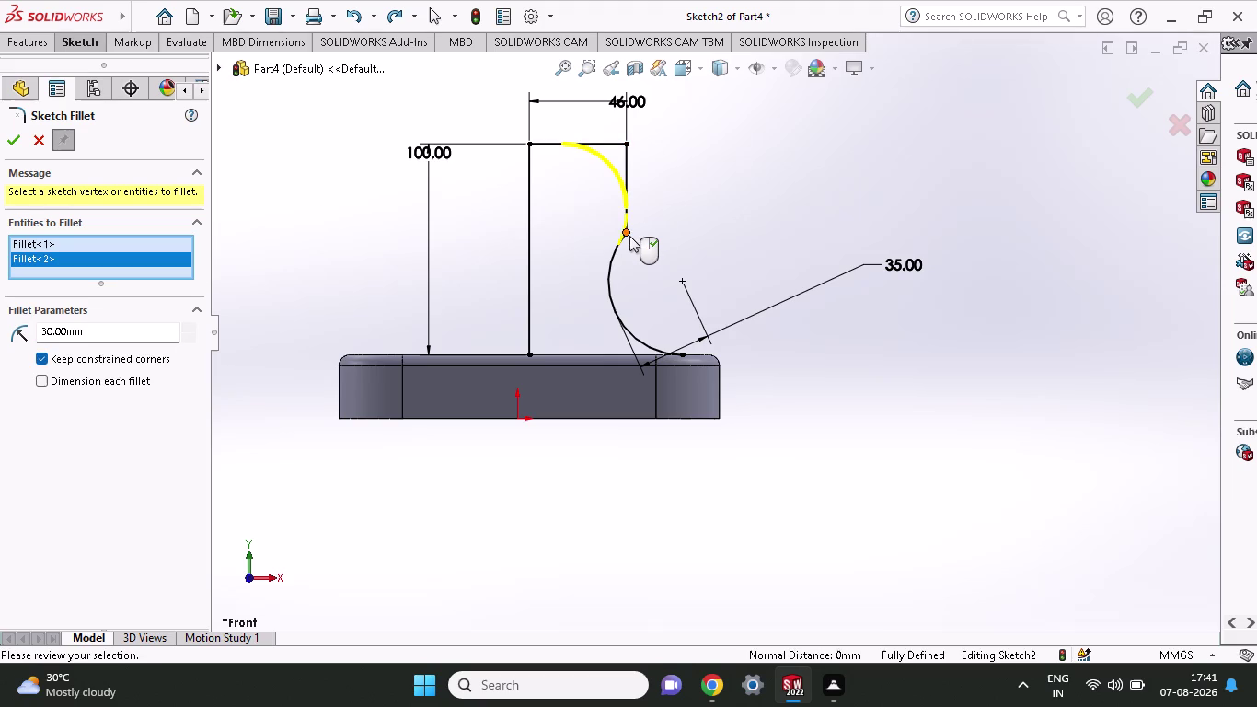
click(629, 236)
click(627, 232)
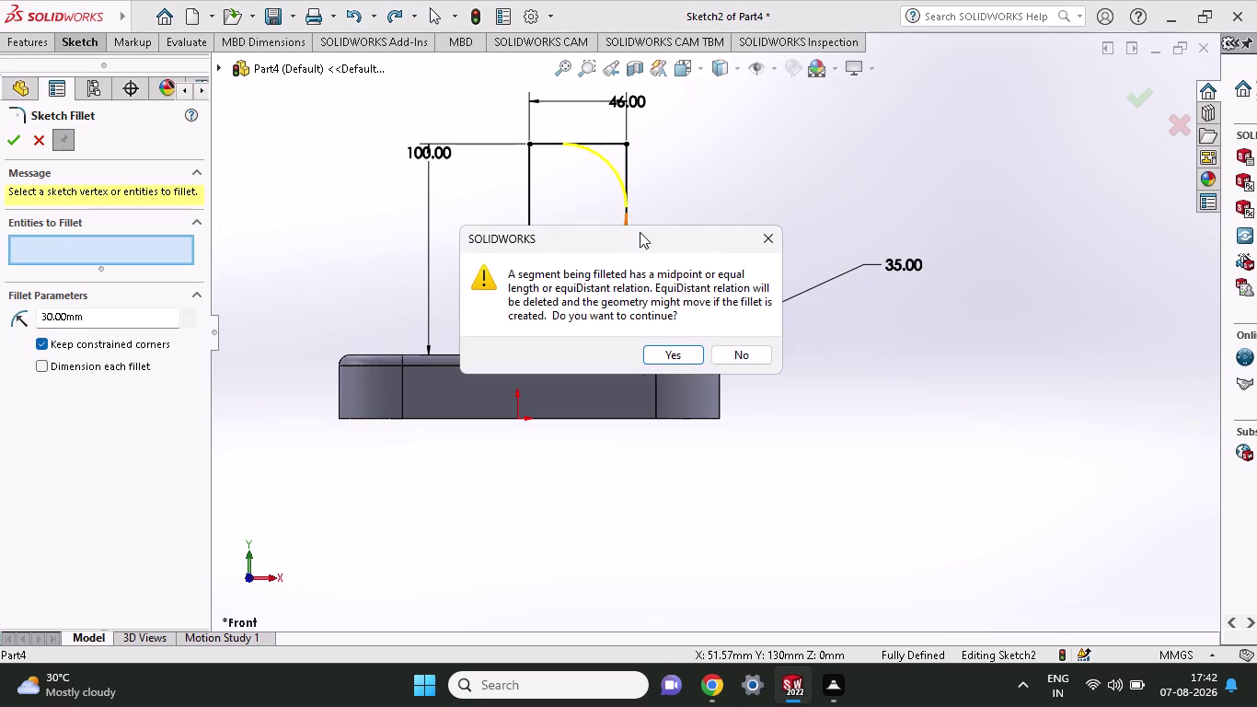
click(737, 354)
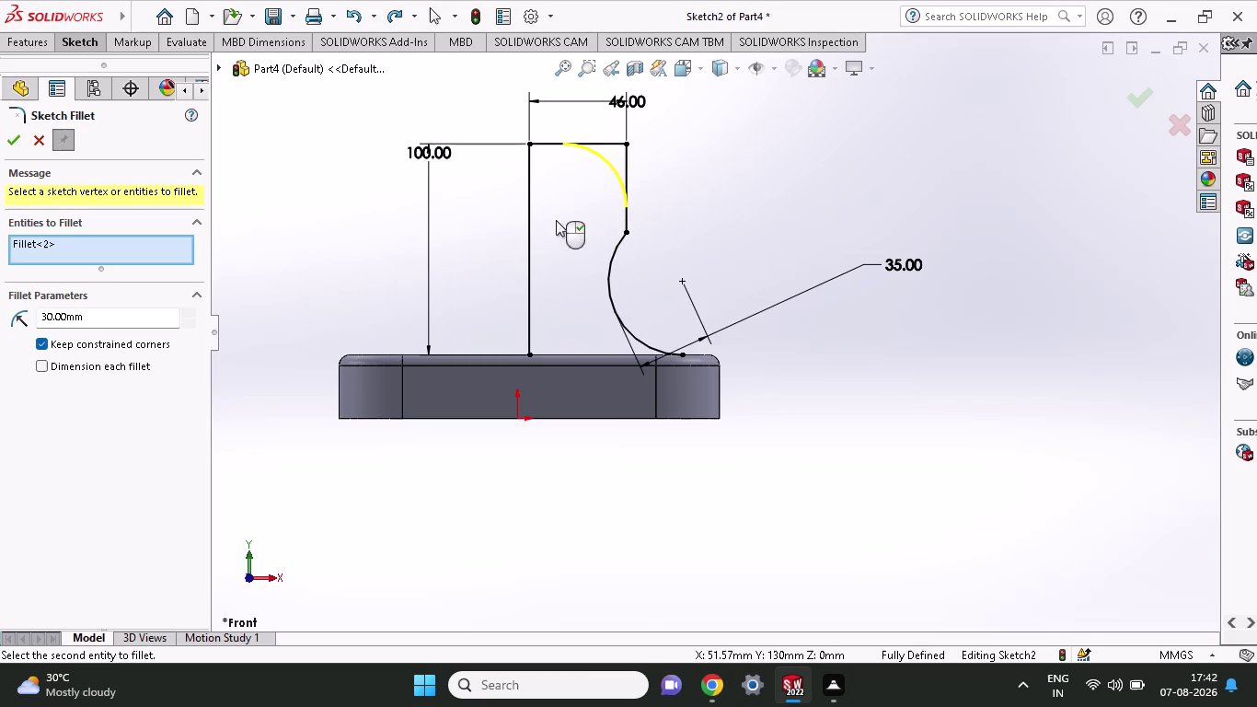
click(17, 138)
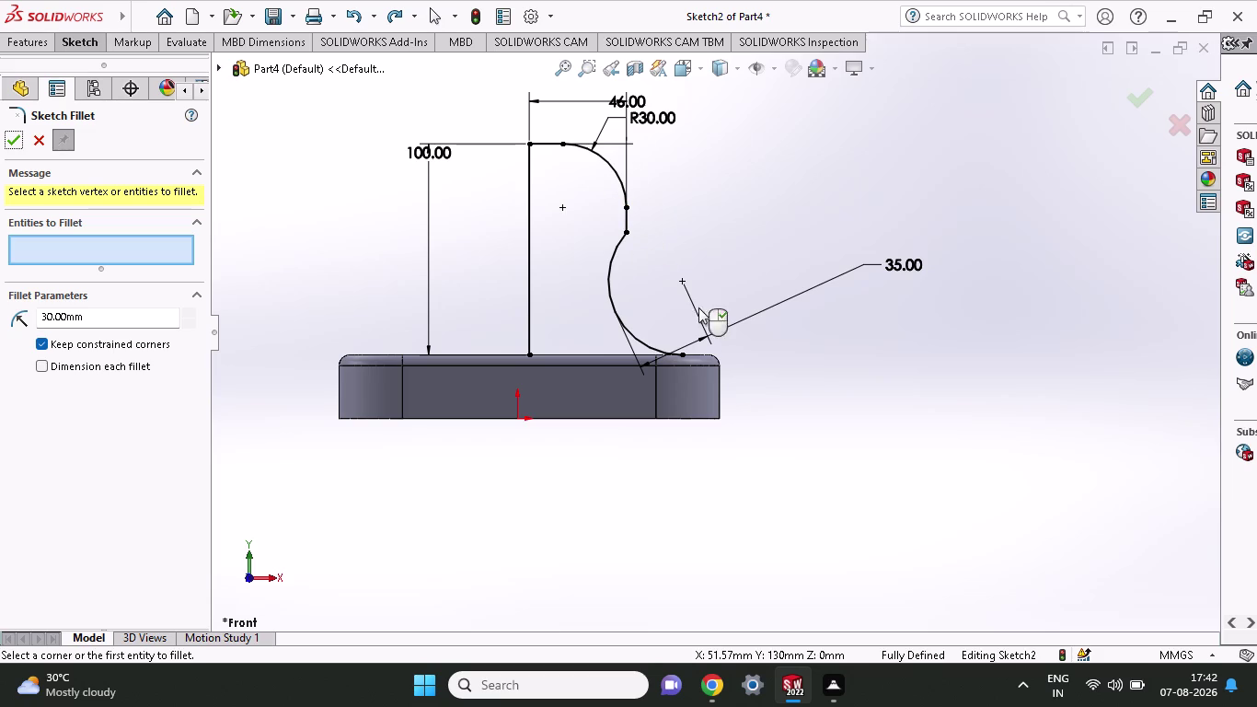
Select the short vertical line and exit the fillet command.
click(625, 216)
click(615, 252)
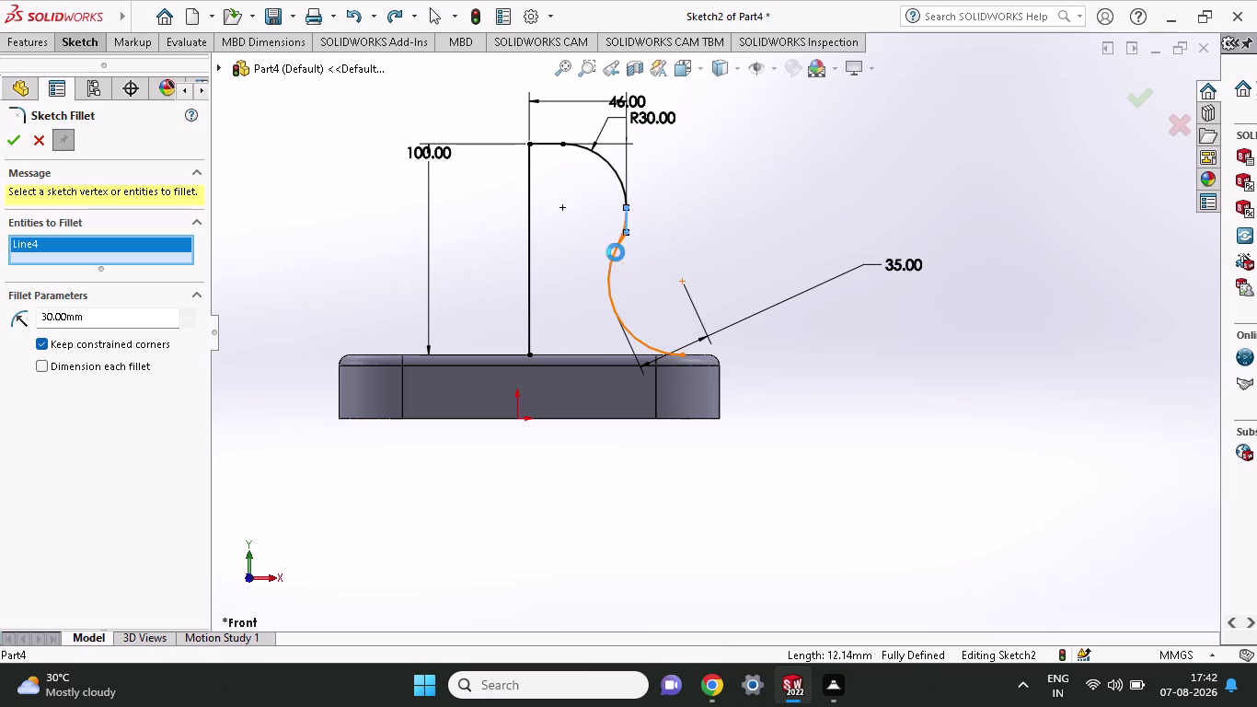
click(710, 357)
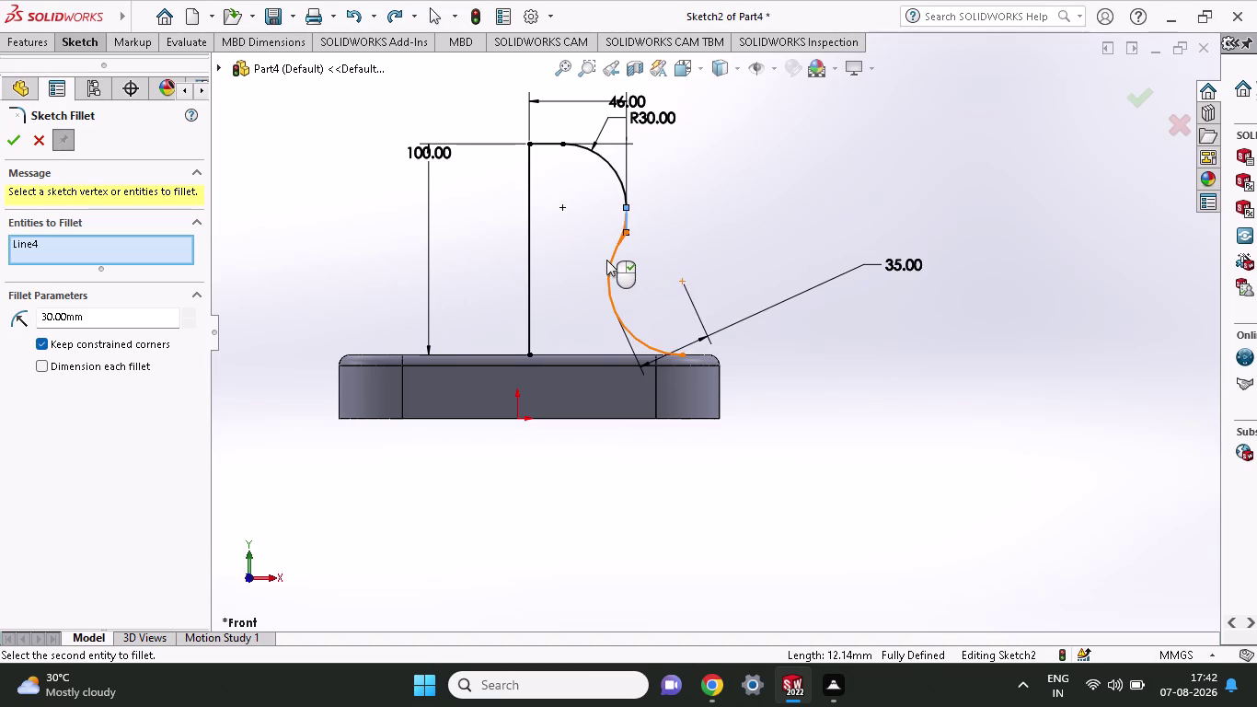
key(Escape)
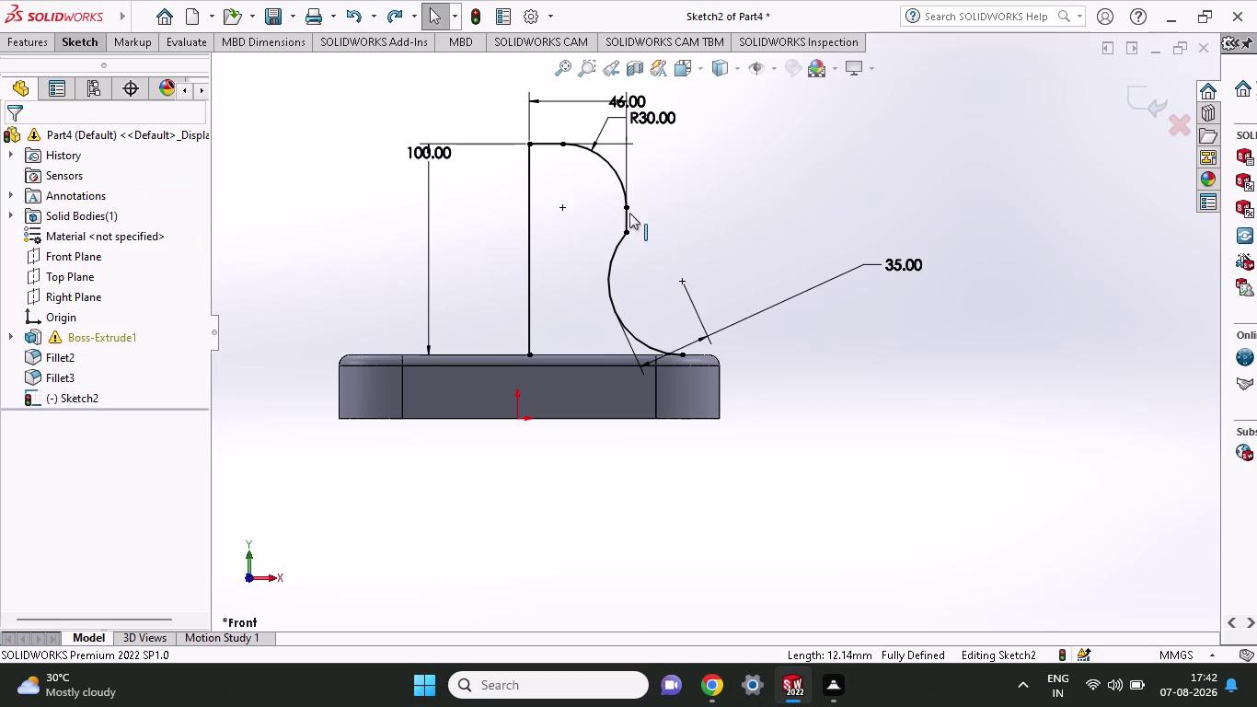
click(626, 215)
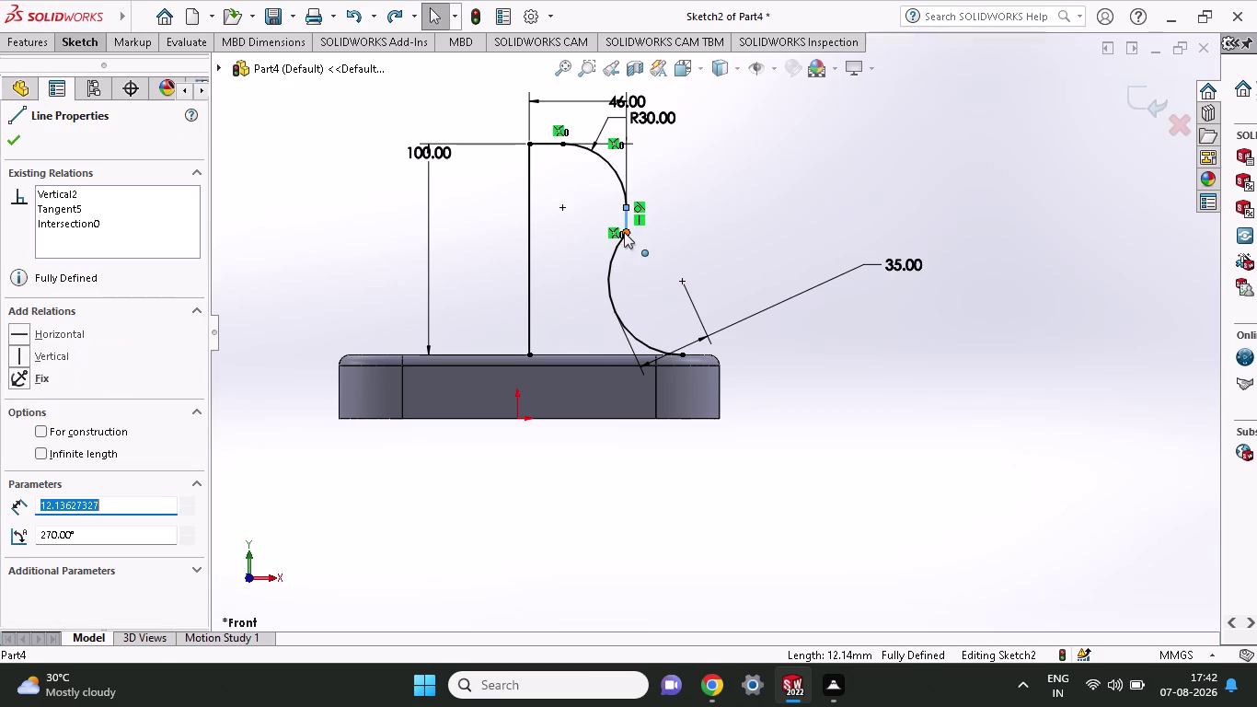
Try making the large arc tangent to the short vertical line.
click(612, 252)
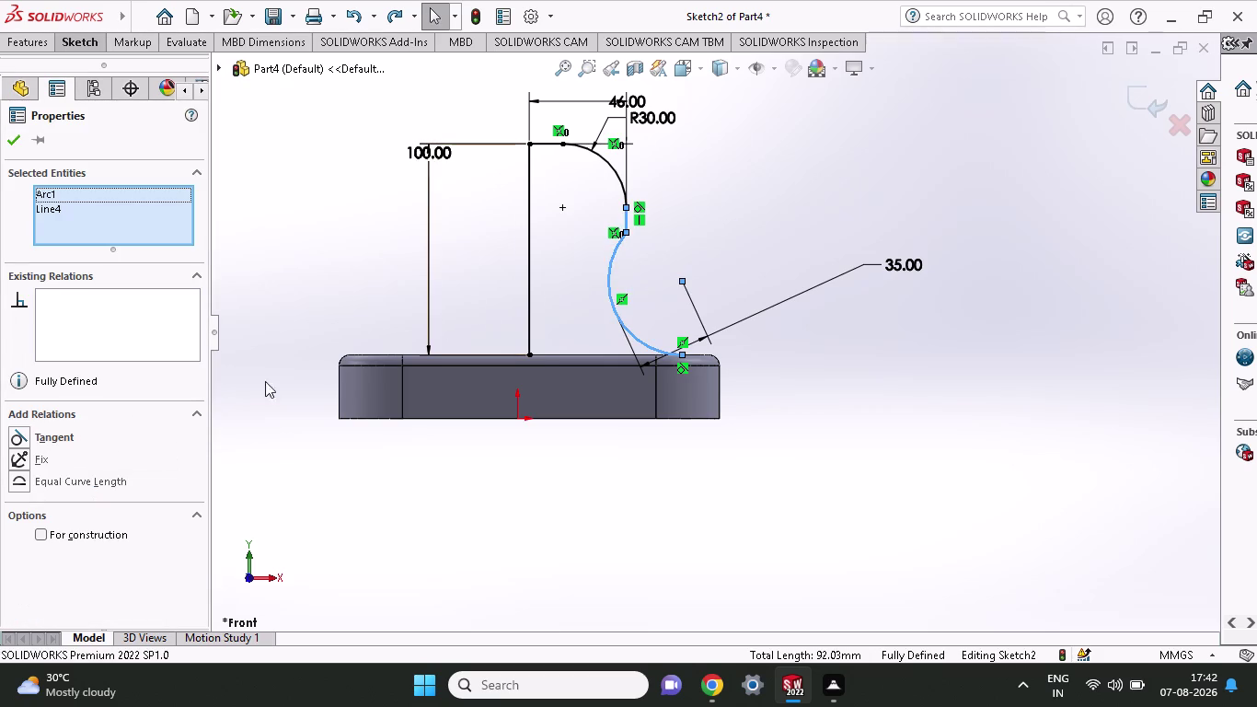
click(54, 429)
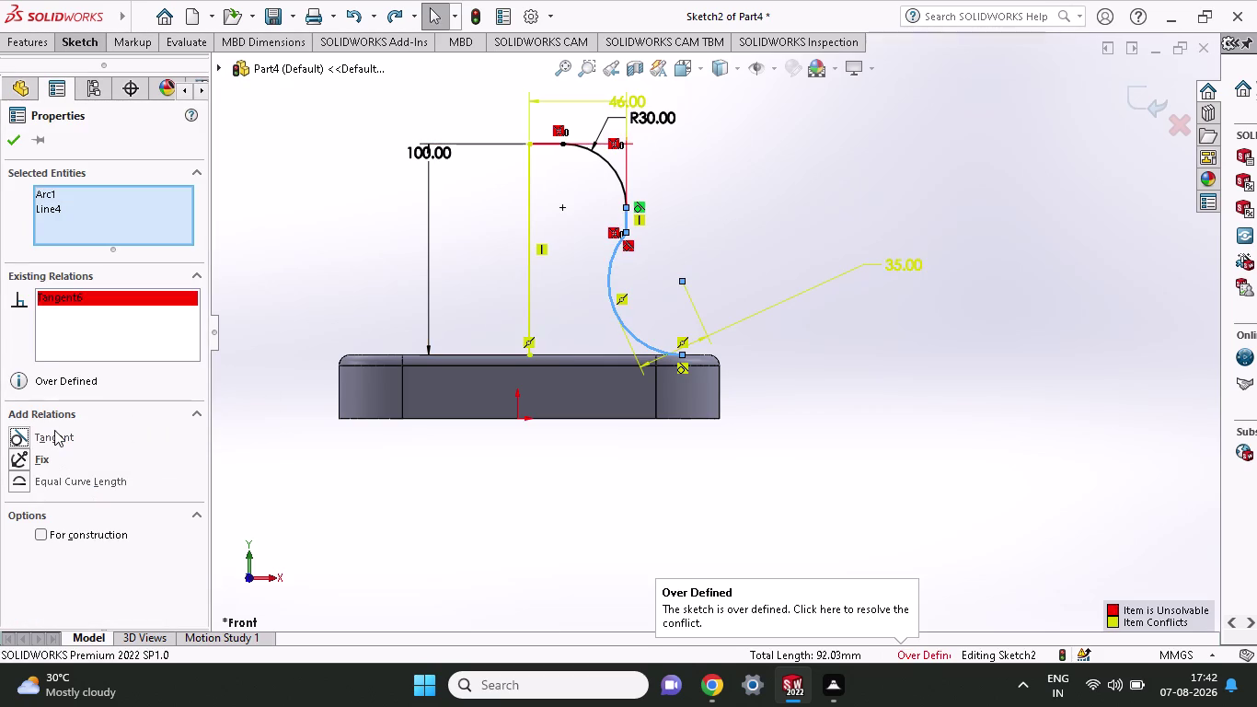
click(55, 430)
click(55, 434)
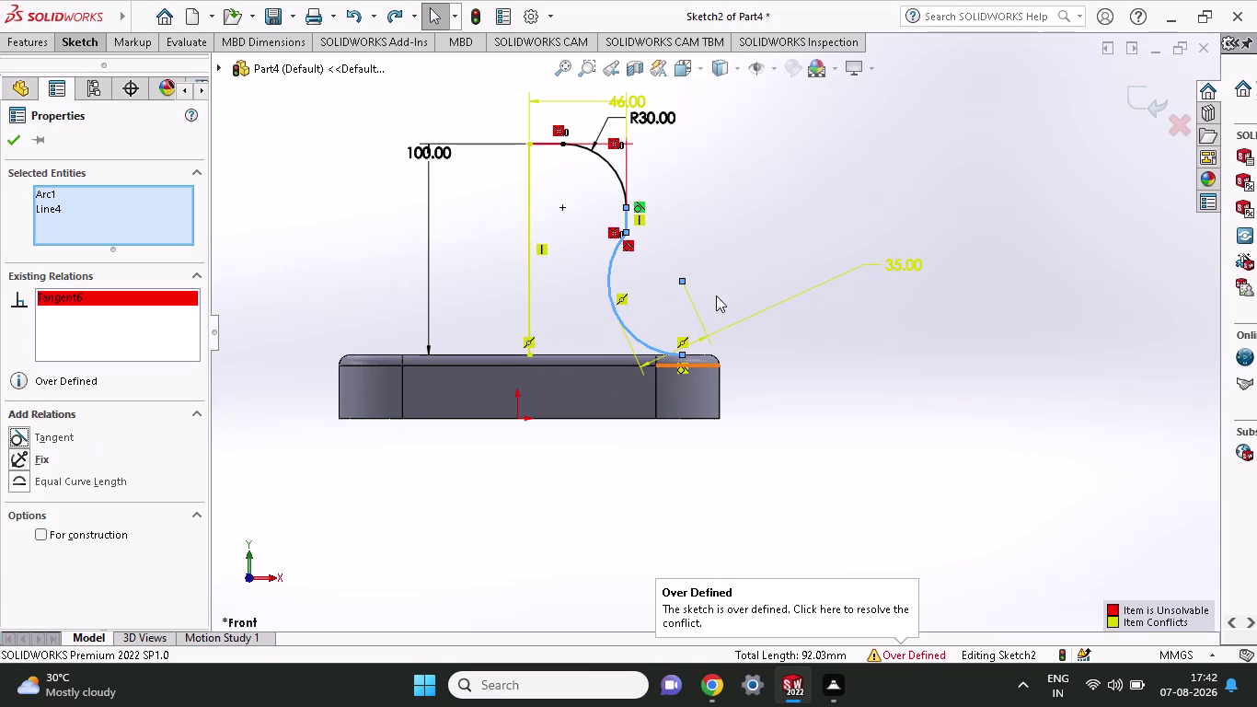
key(Escape)
key(Escape)
key(Escape)
key(Escape)
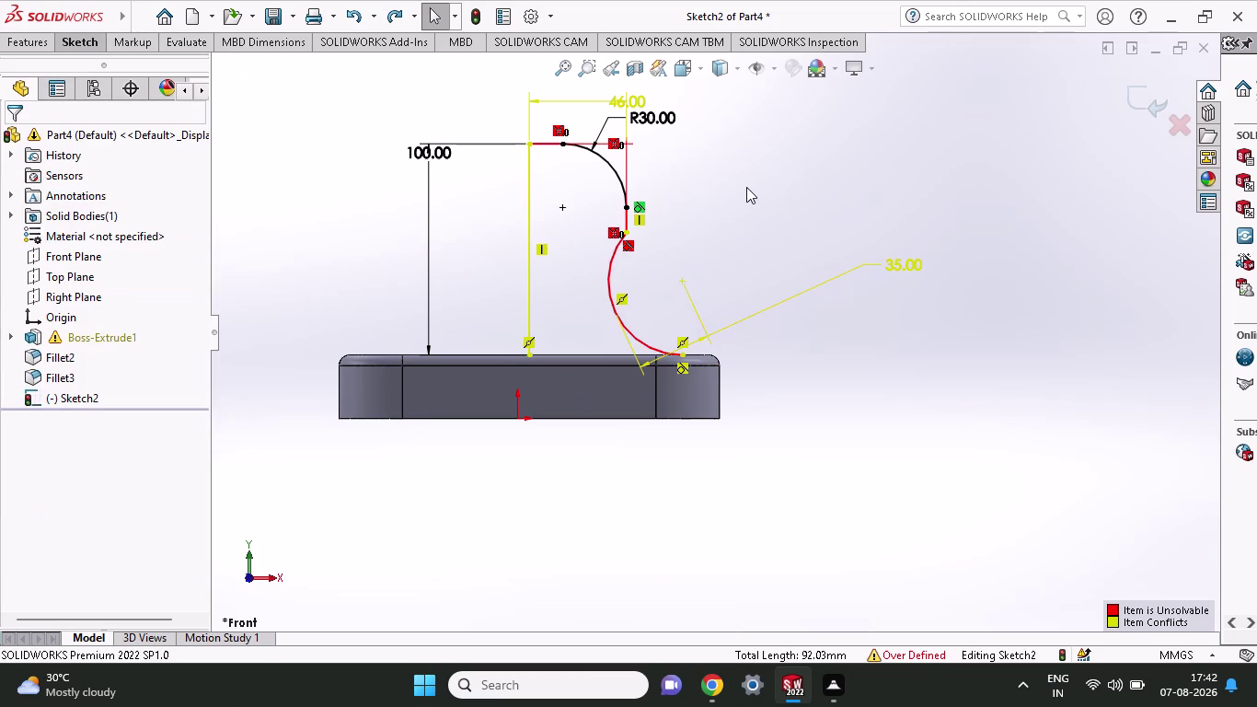
Undo the tangent relation, the fillet, and the concave arc with its 31.90 dimension.
key(ctrl+z)
key(ctrl+z)
key(ctrl+z)
key(ctrl+z)
key(ctrl+z)
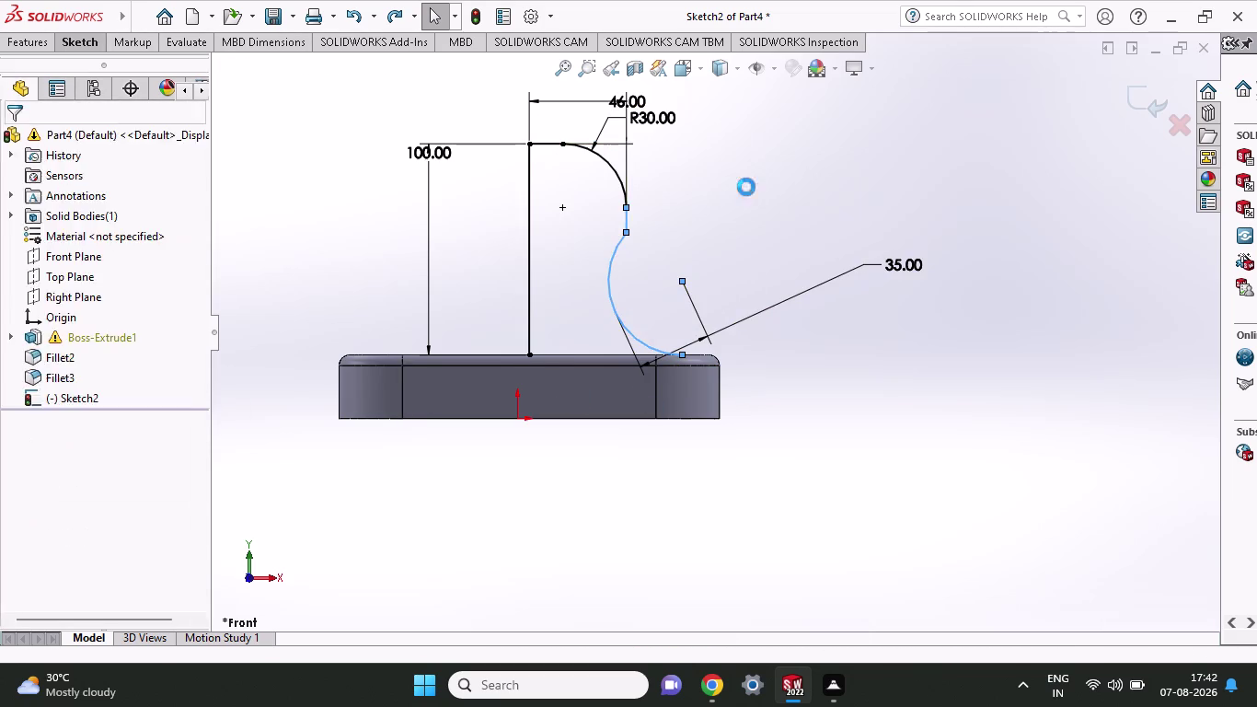
key(ctrl+z)
key(ctrl+z)
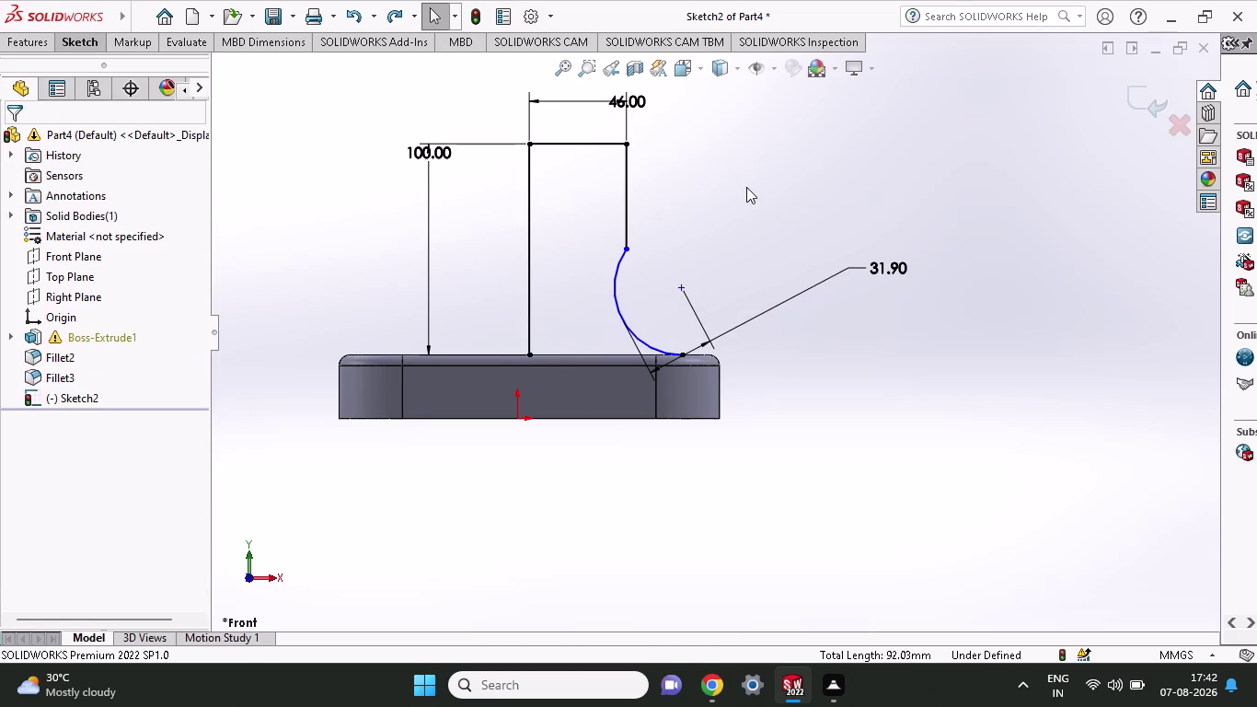
key(ctrl+z)
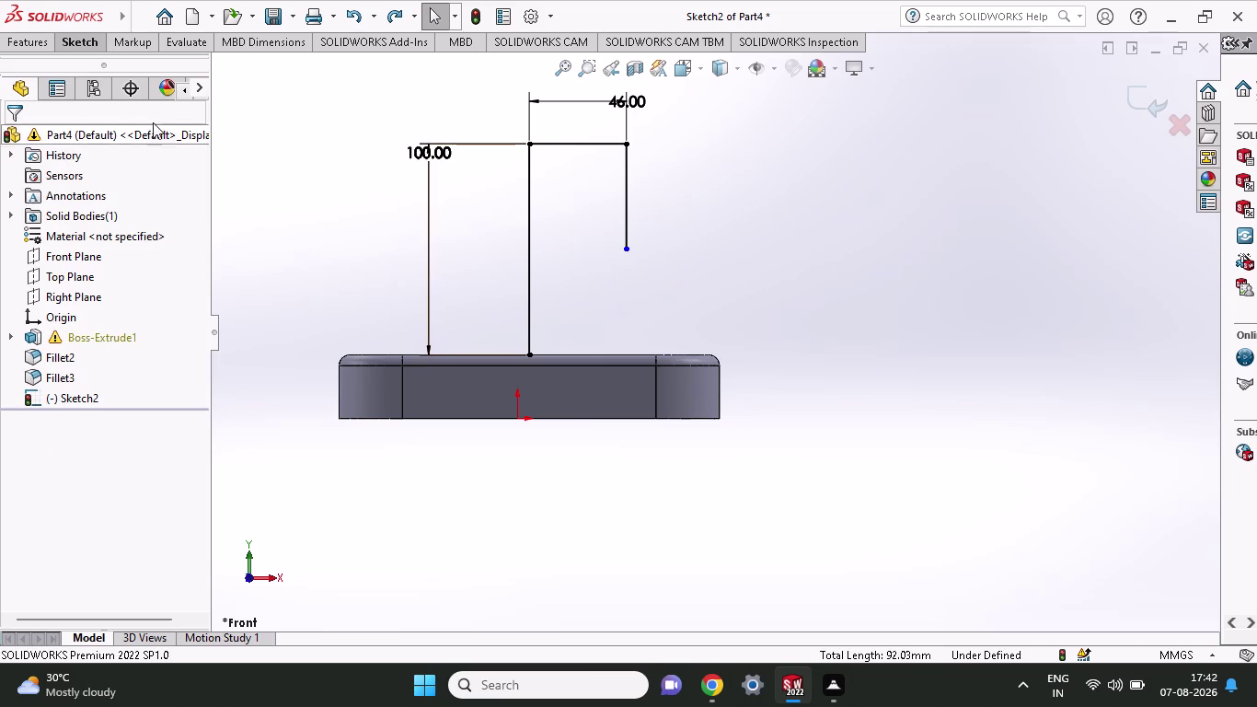
Apply a 30 mm sketch fillet to the top-right corner once more.
click(99, 41)
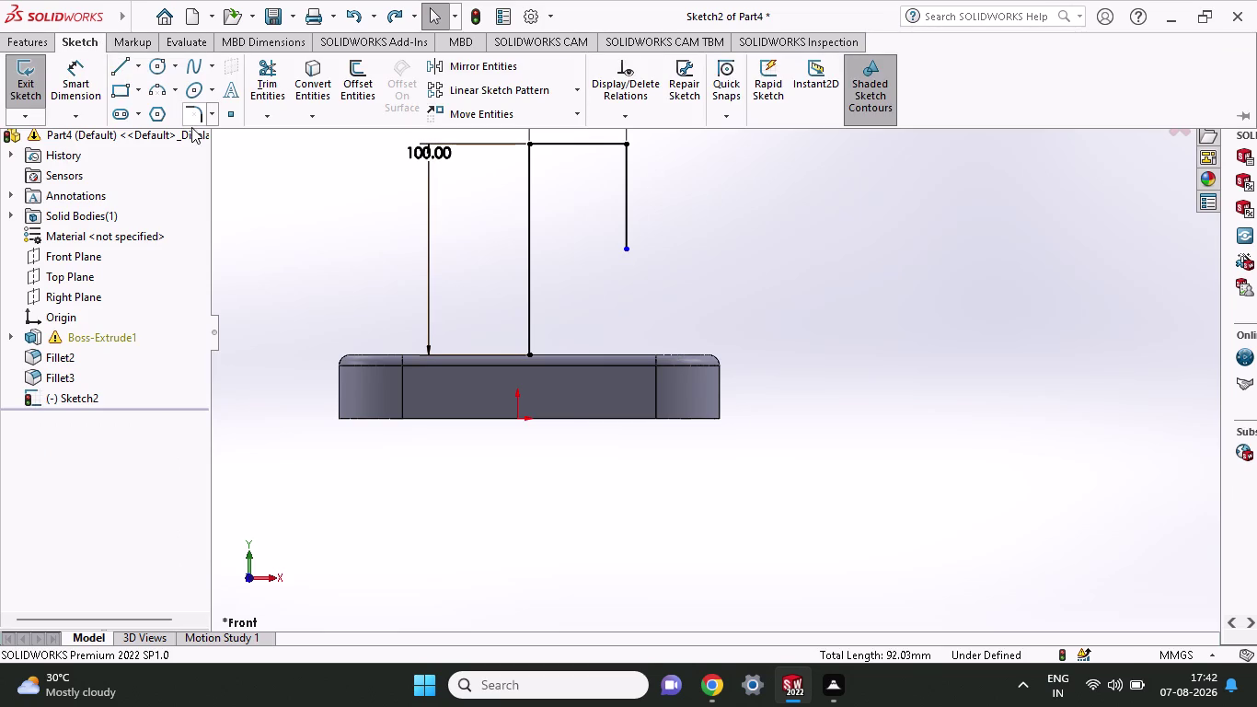
click(192, 114)
click(623, 144)
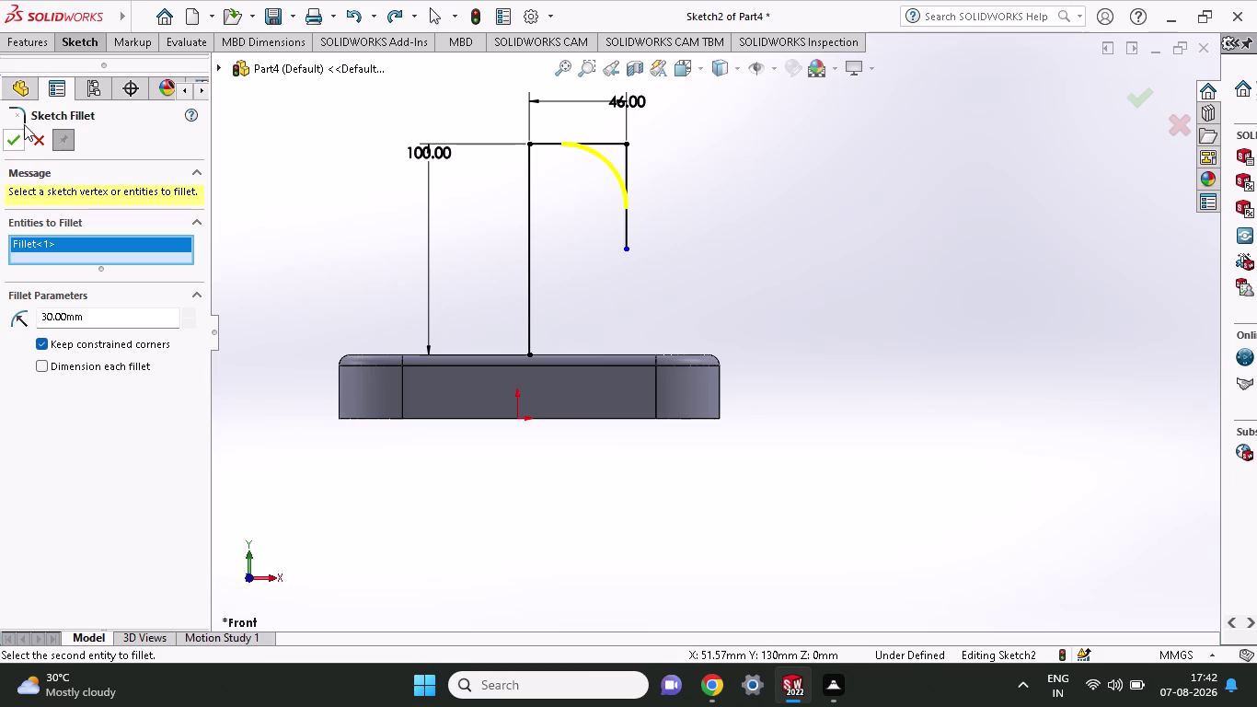
click(10, 137)
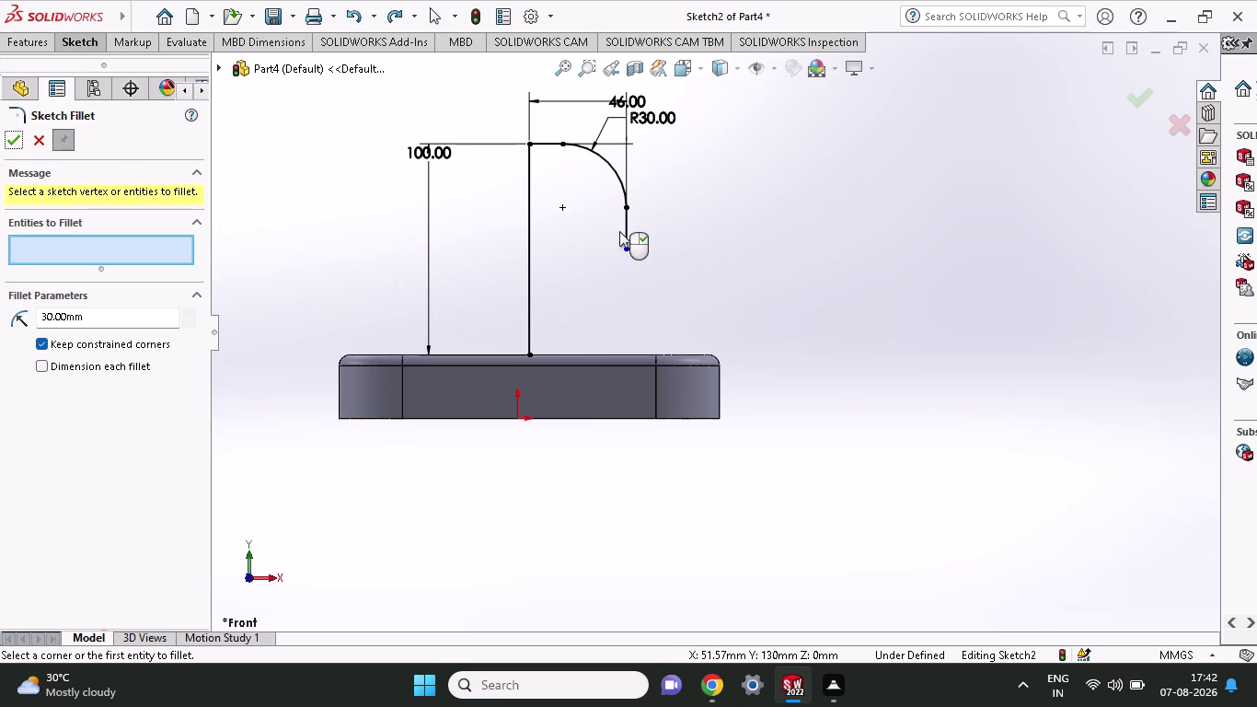
click(88, 42)
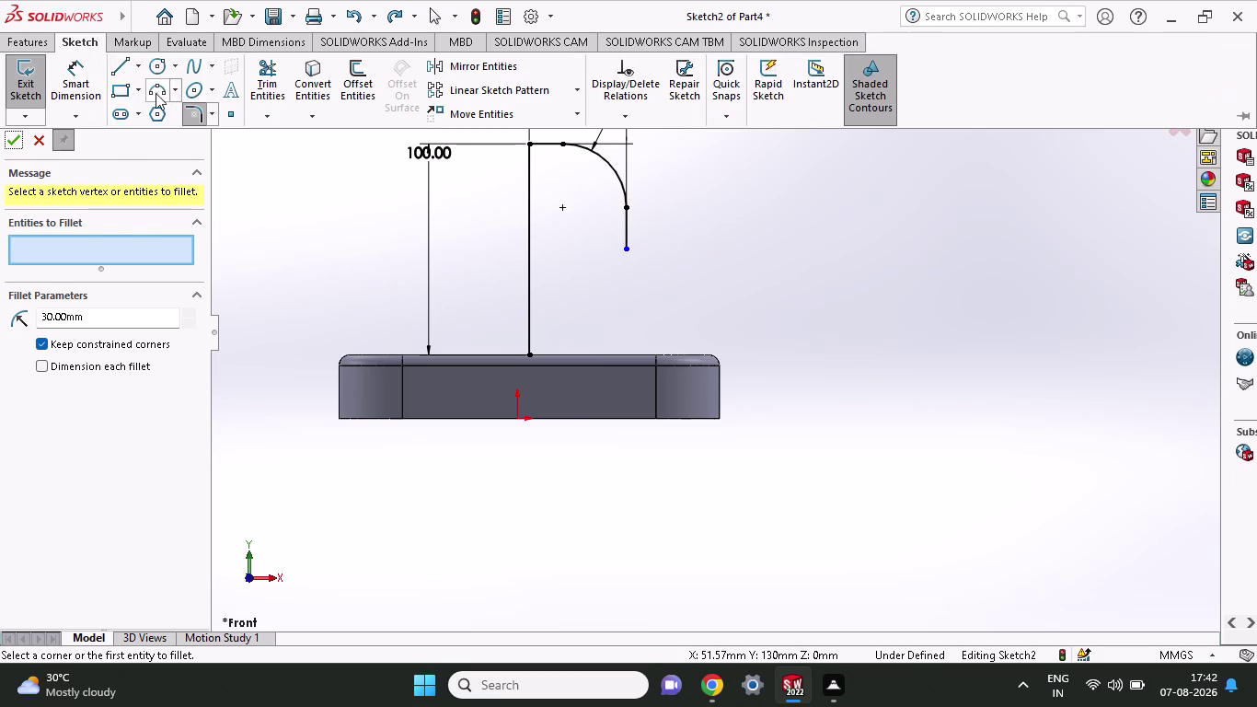
Draw a three-point arc from the short vertical line's lower end onto the block's top face.
click(155, 93)
click(628, 252)
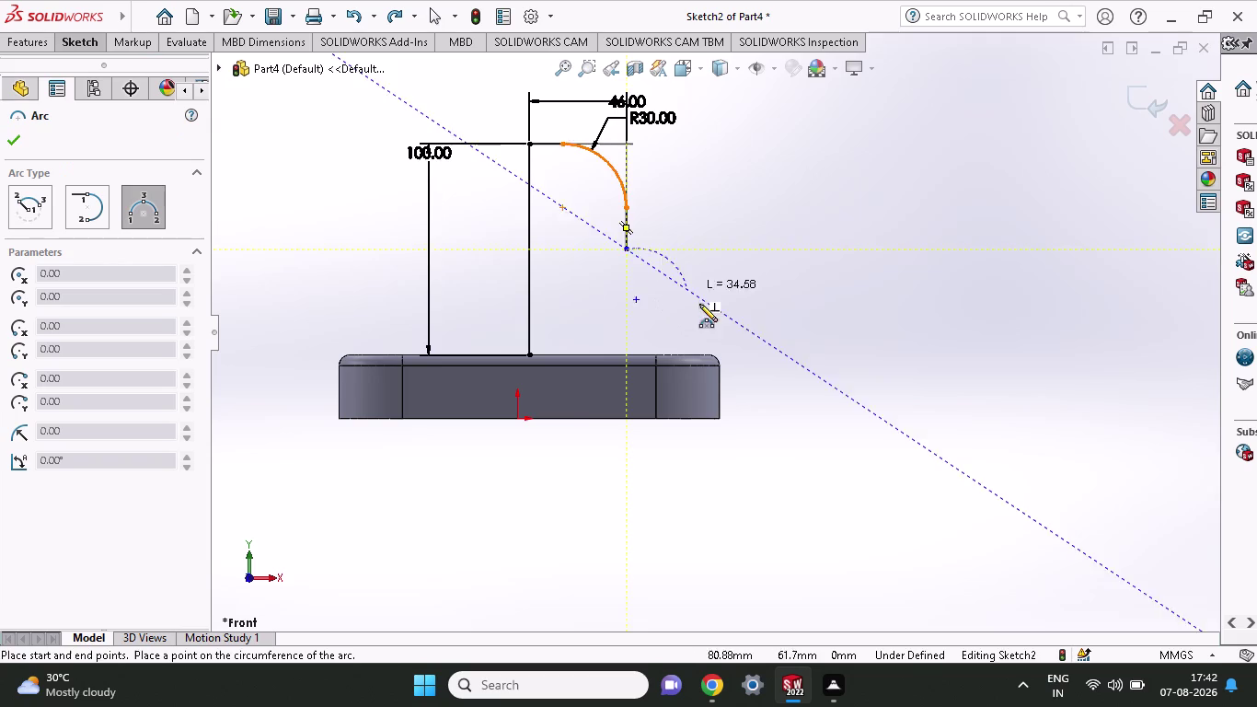
click(694, 352)
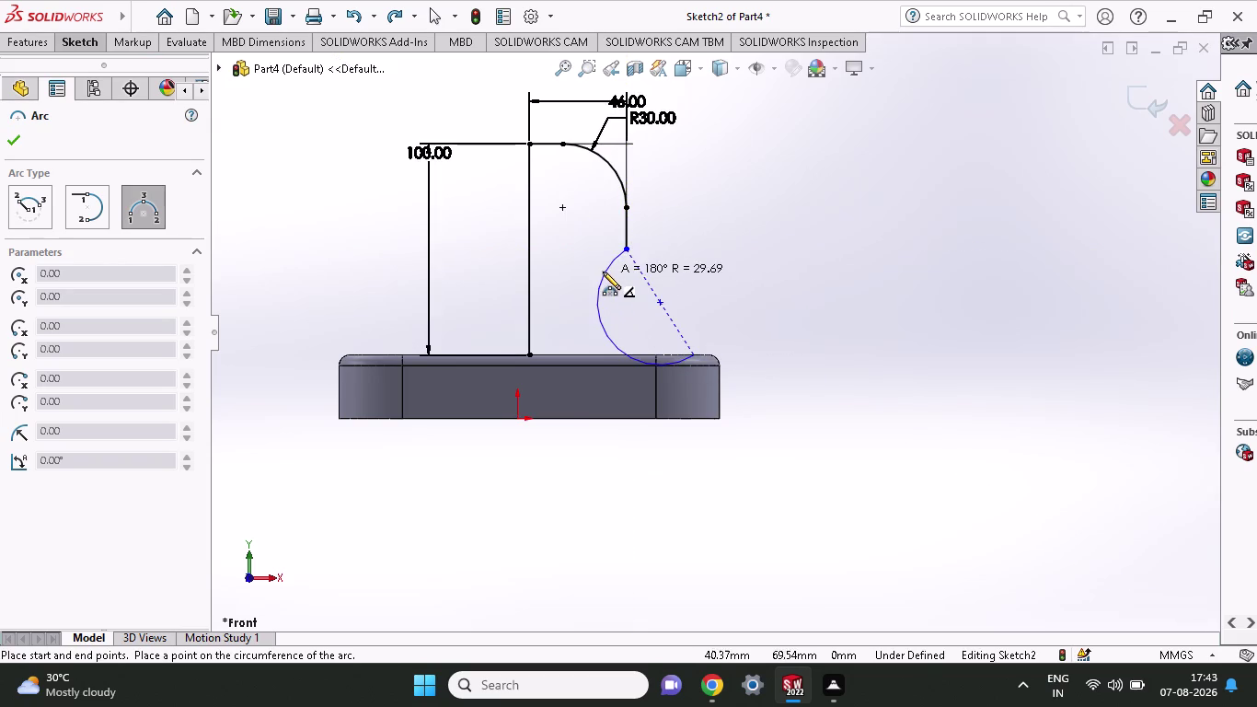
click(619, 304)
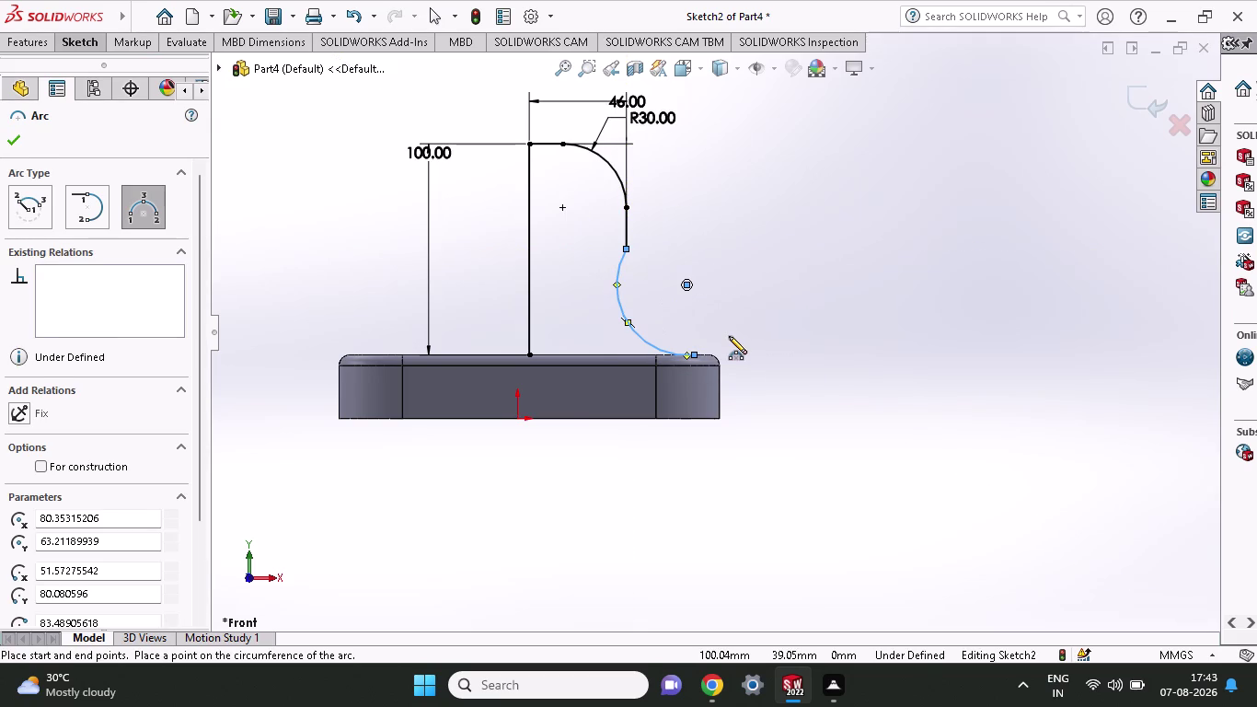
key(Escape)
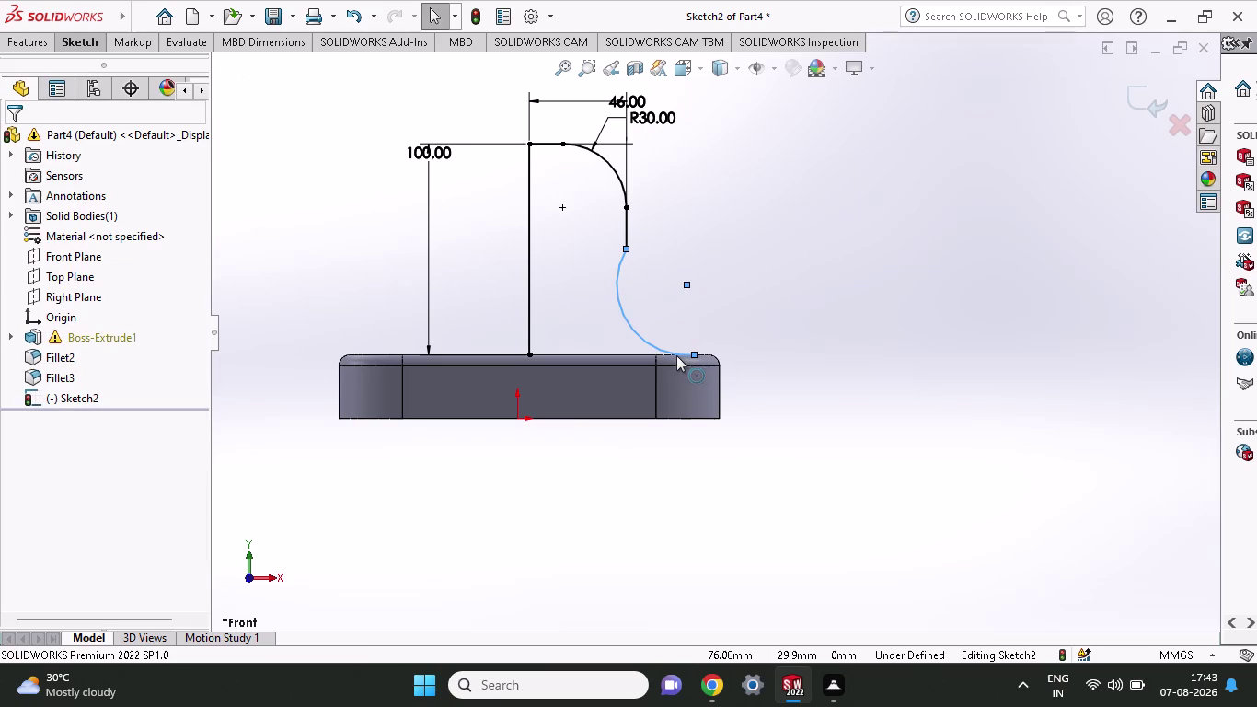
key(Escape)
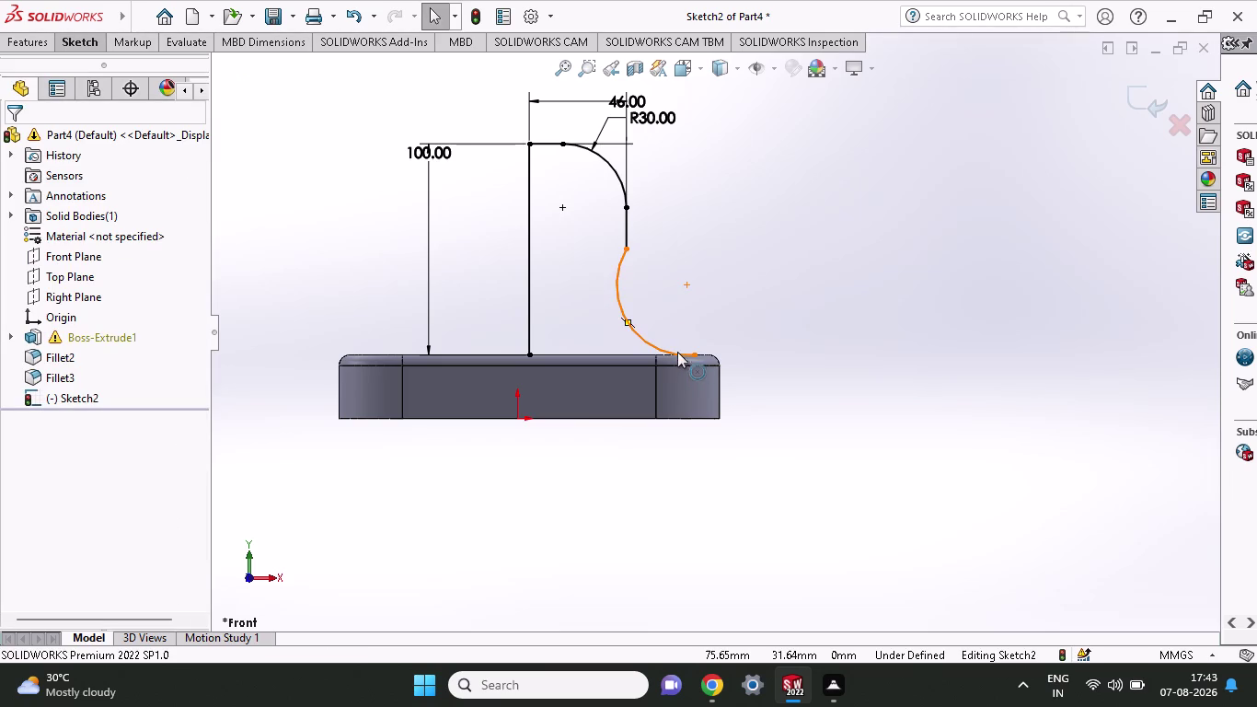
Select the new arc together with the block's top edge.
click(678, 356)
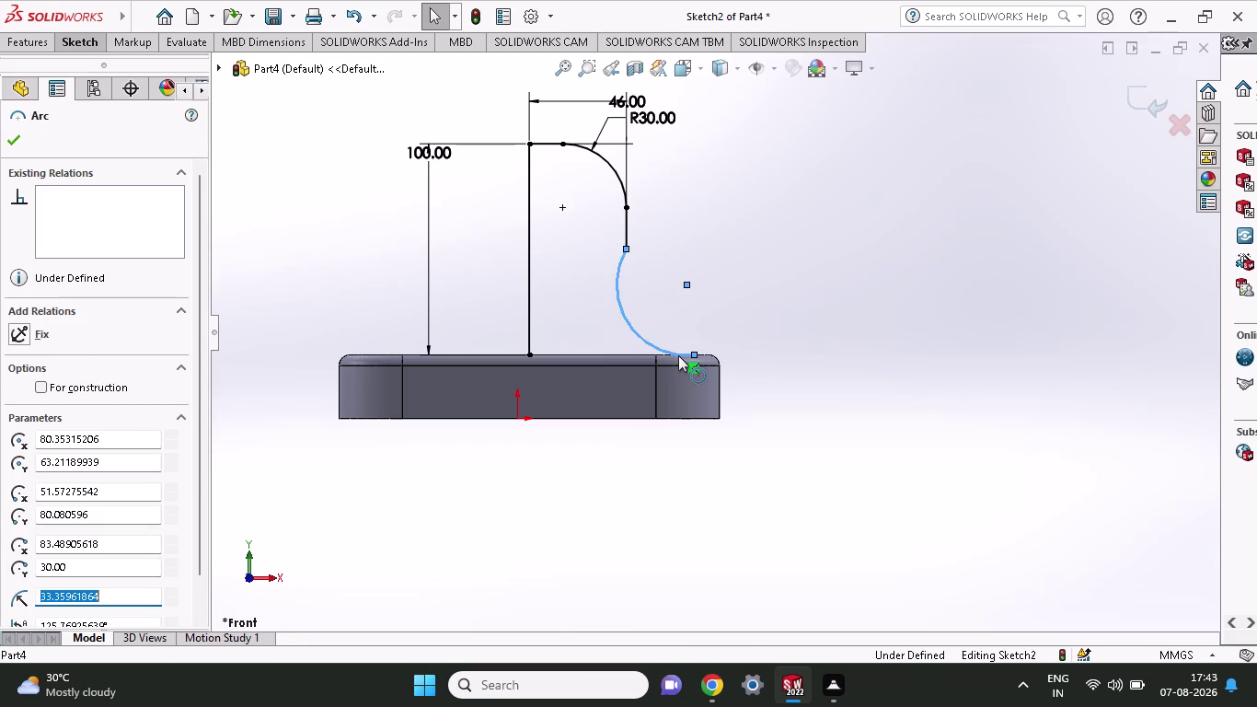
scroll(down, 3)
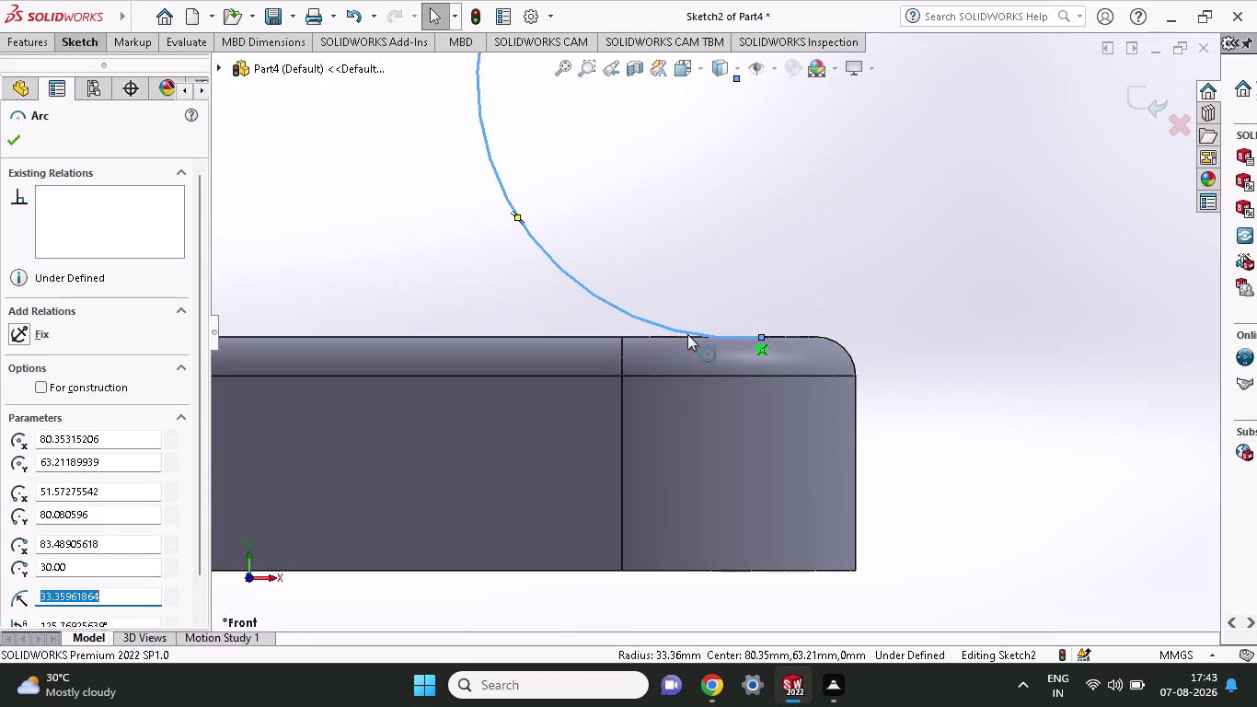
click(687, 334)
click(687, 334)
key(Escape)
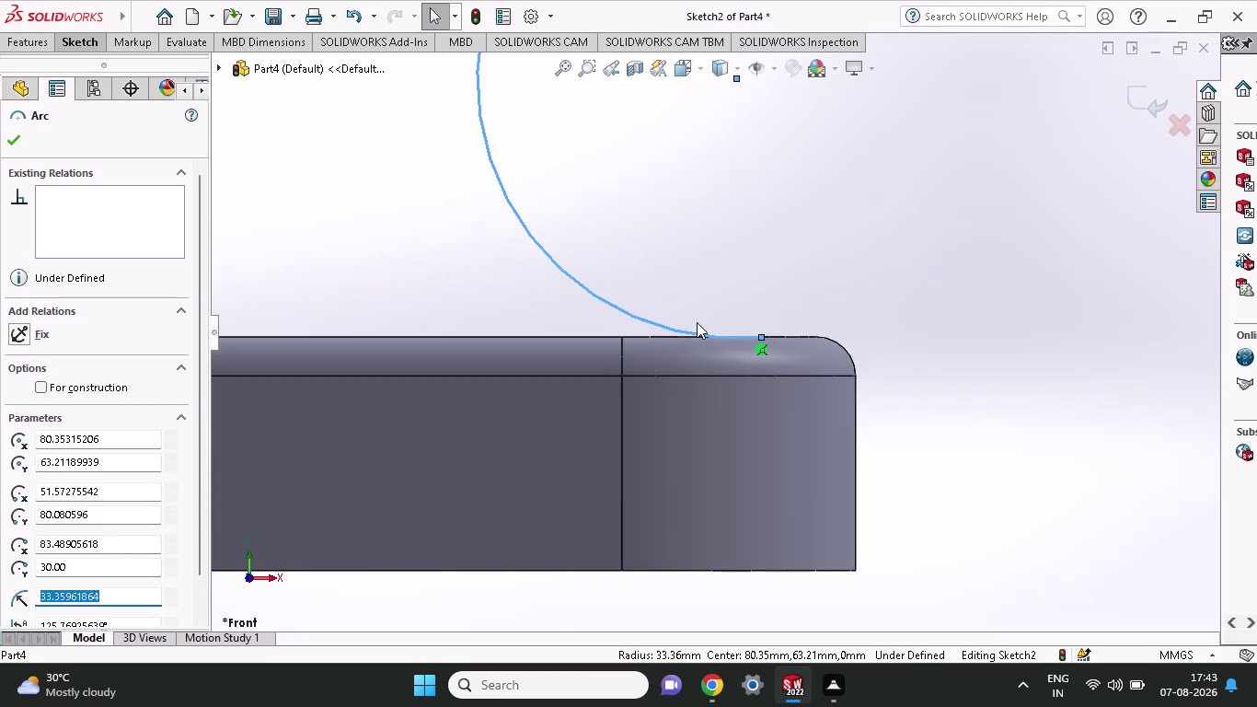
key(Escape)
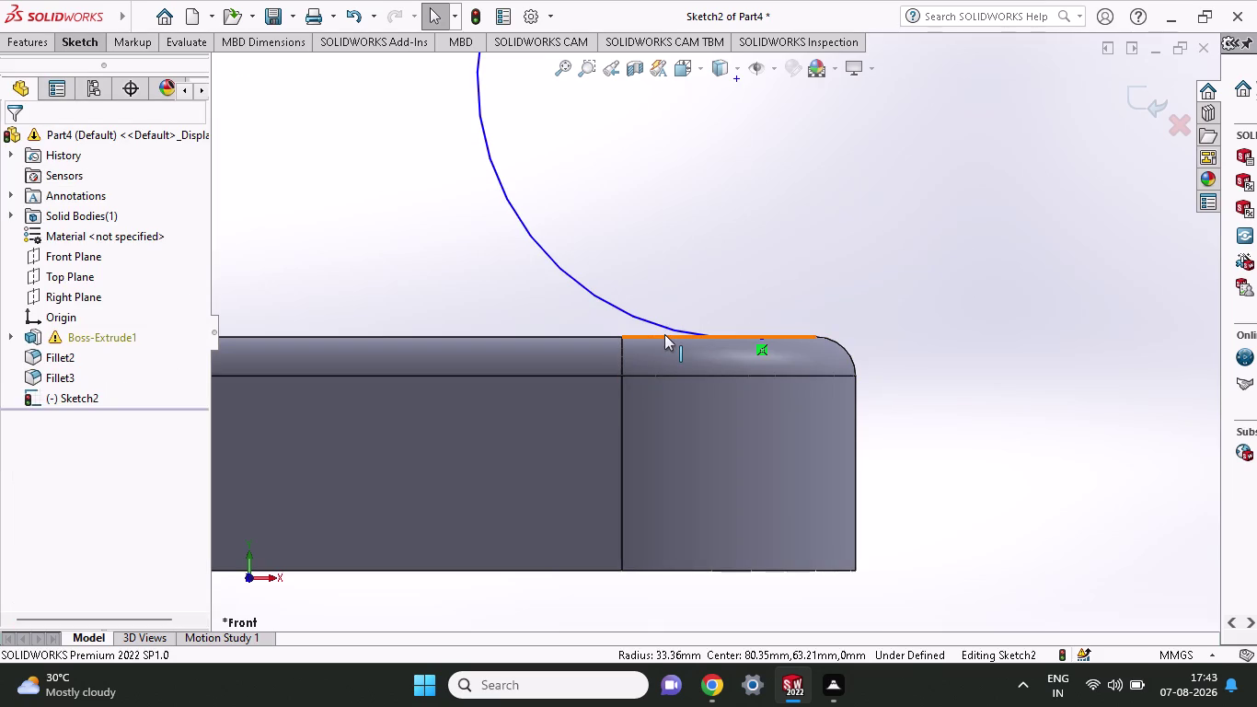
click(664, 333)
click(669, 327)
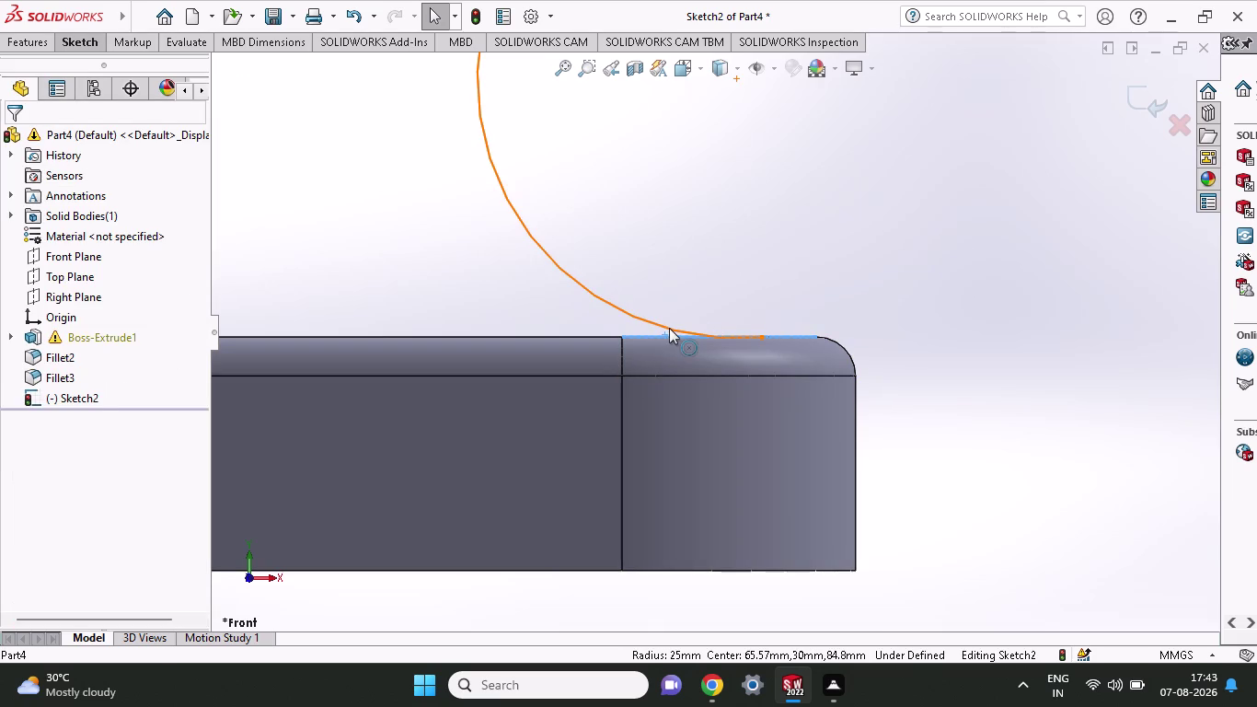
click(110, 435)
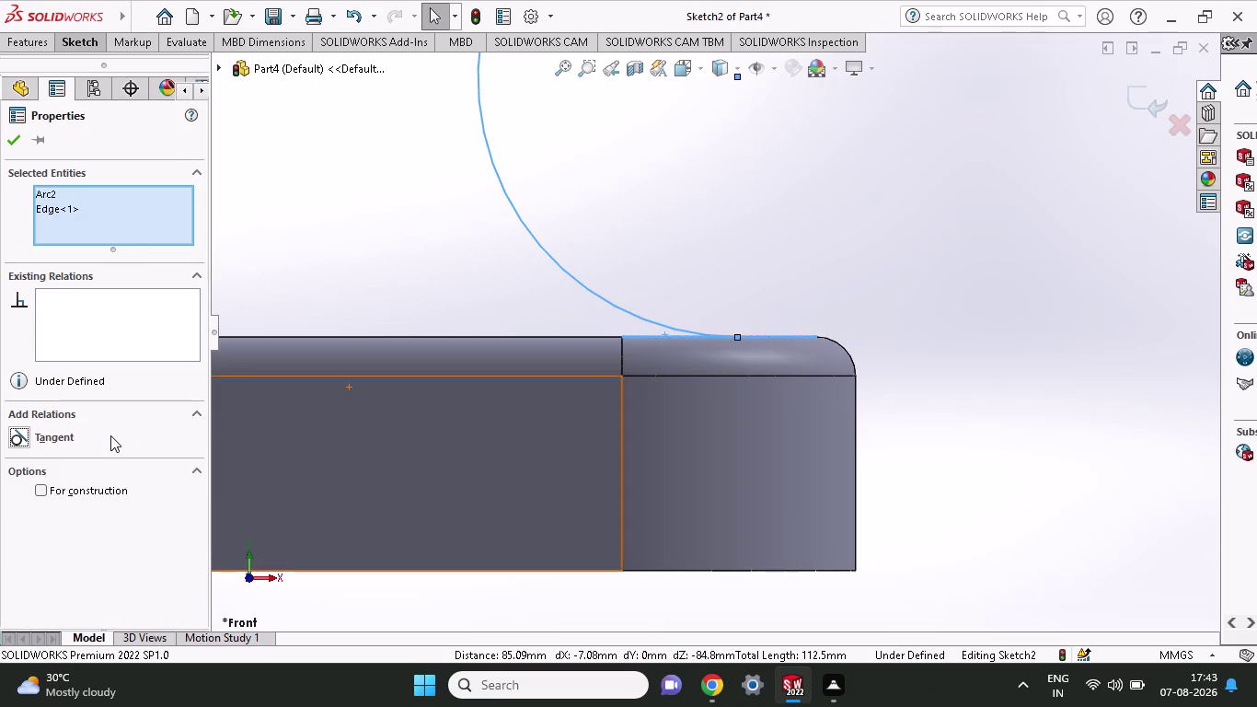
Make the arc tangent to the block's top face.
scroll(up, 3)
scroll(down, 3)
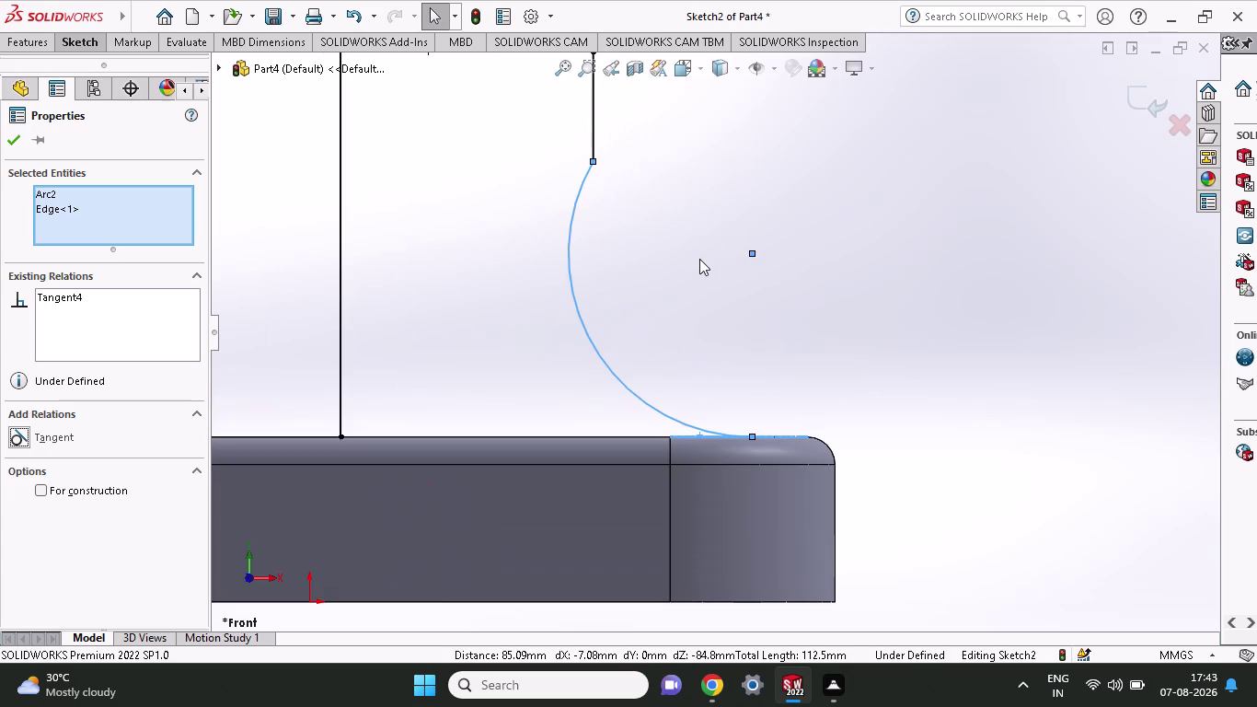
click(575, 207)
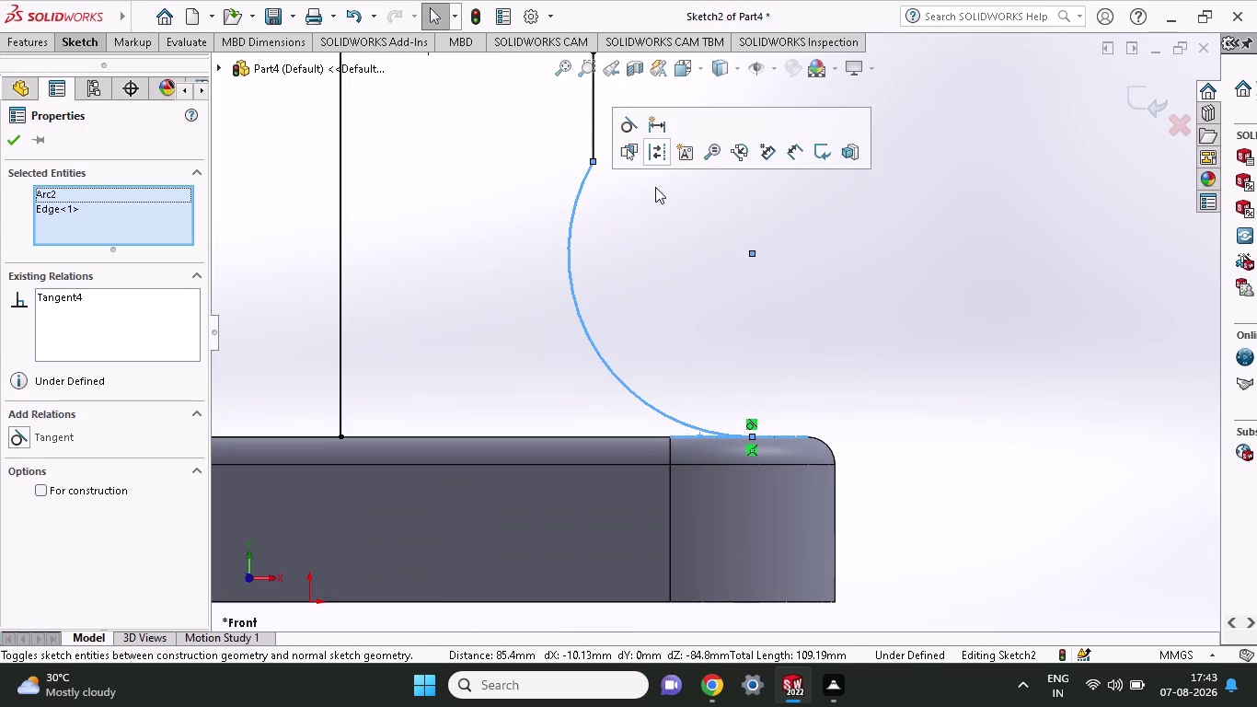
key(Escape)
key(Escape)
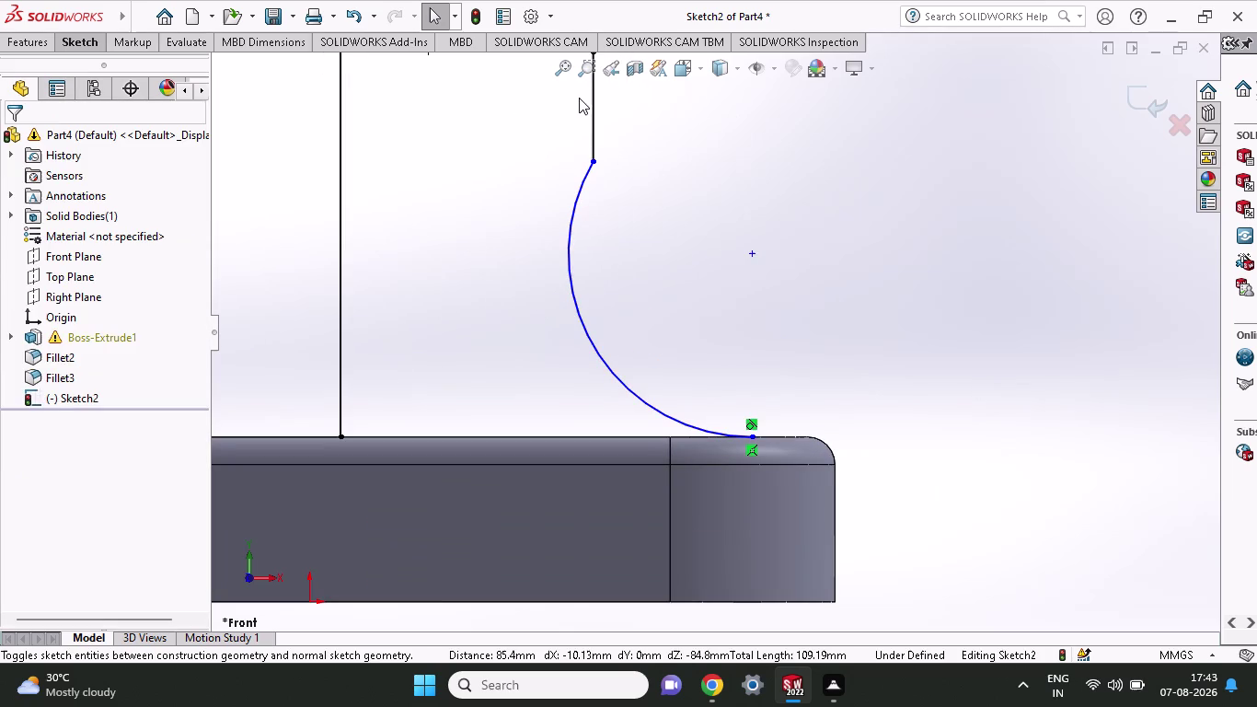
Make the arc tangent to the short vertical line above it.
click(594, 110)
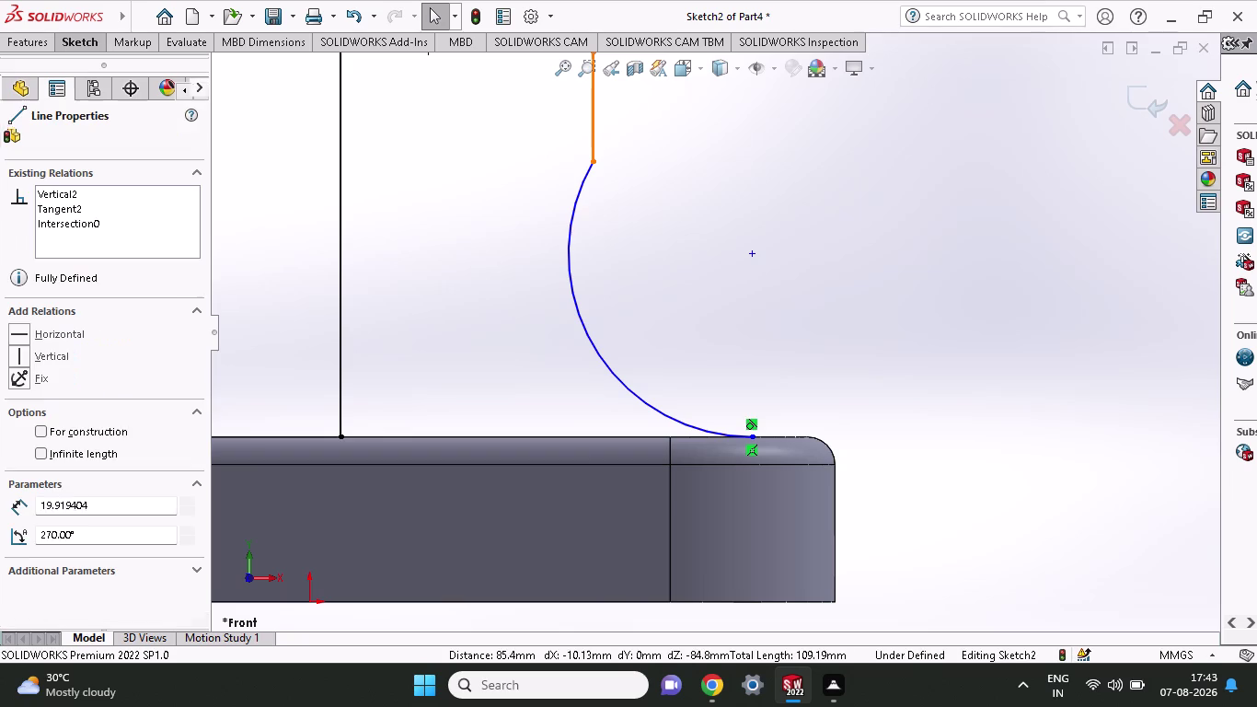
click(574, 212)
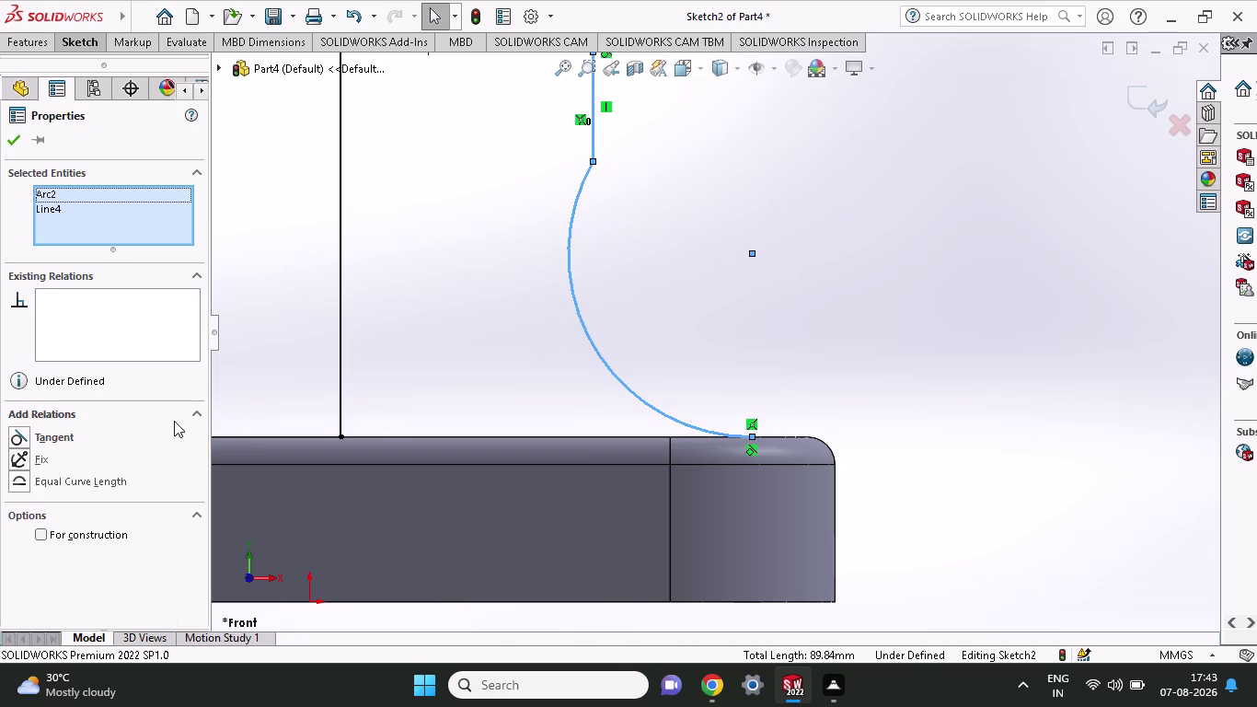
click(56, 430)
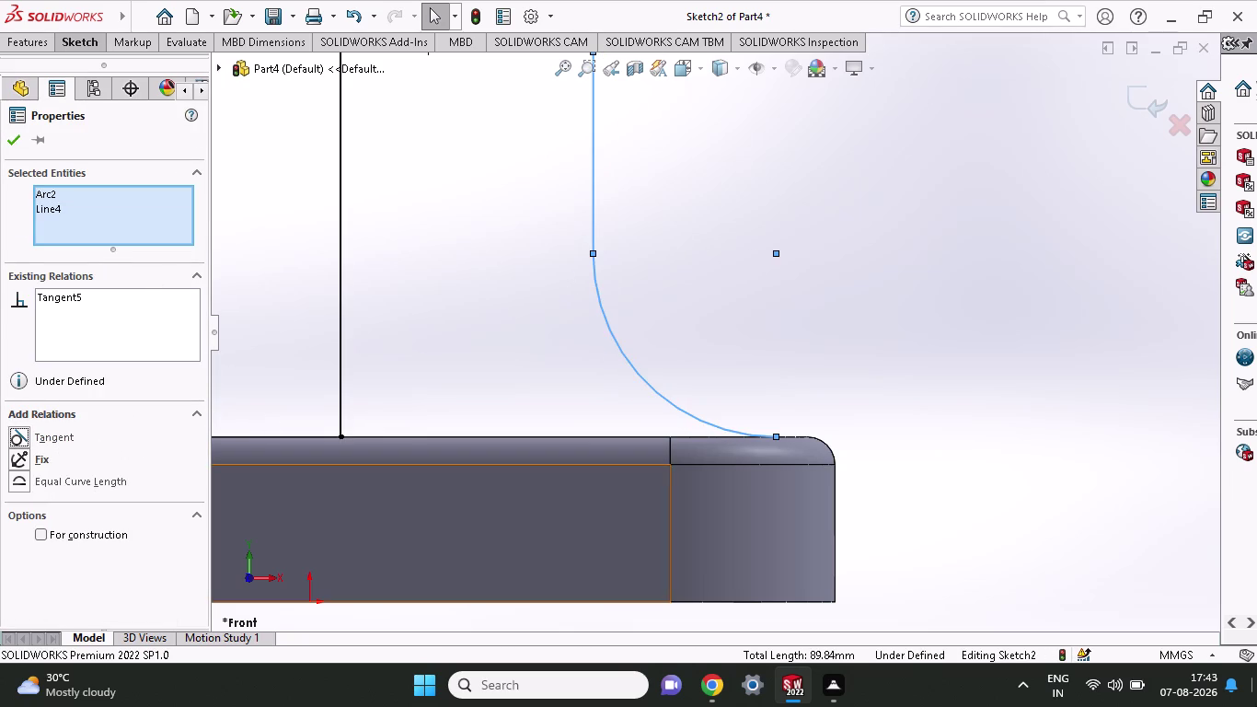
click(5, 145)
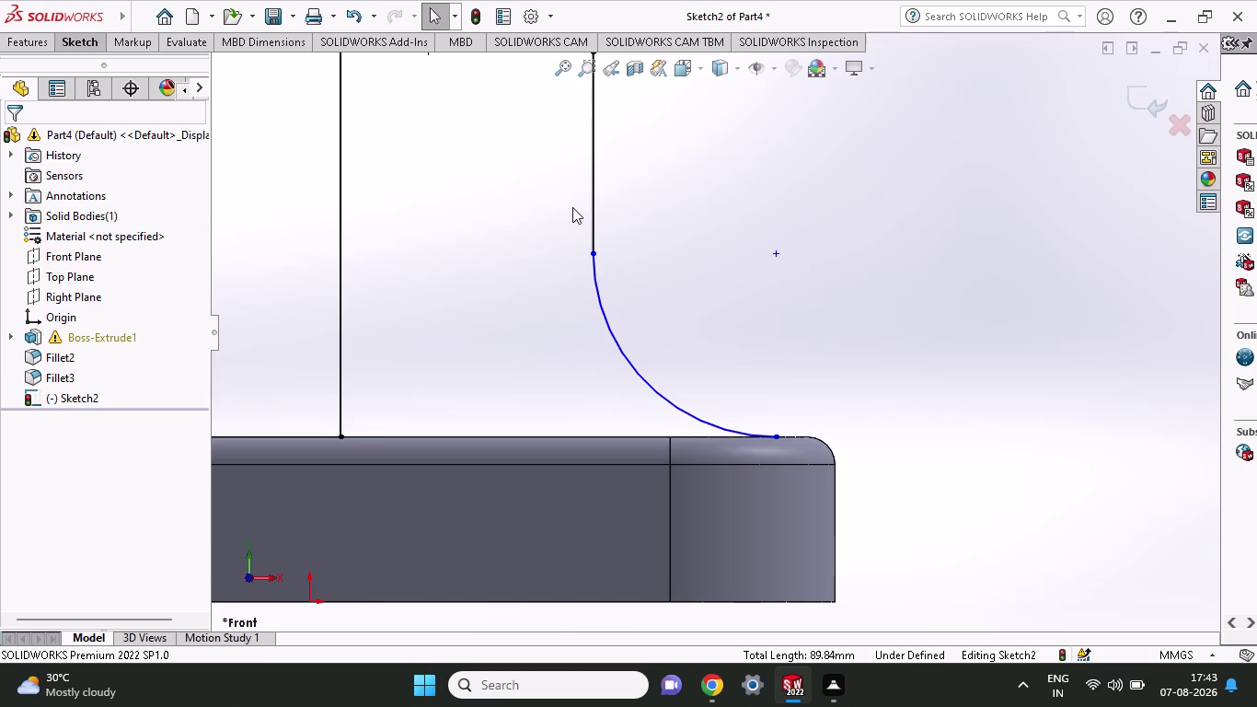
scroll(up, 3)
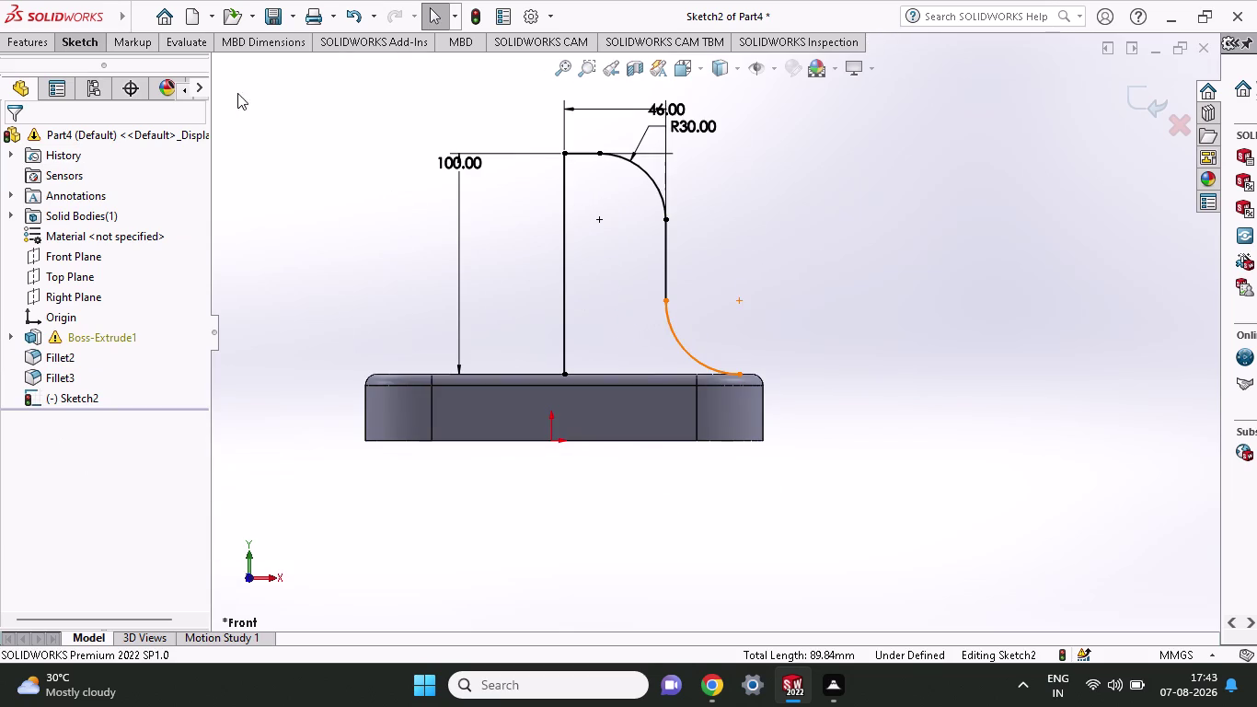
click(56, 46)
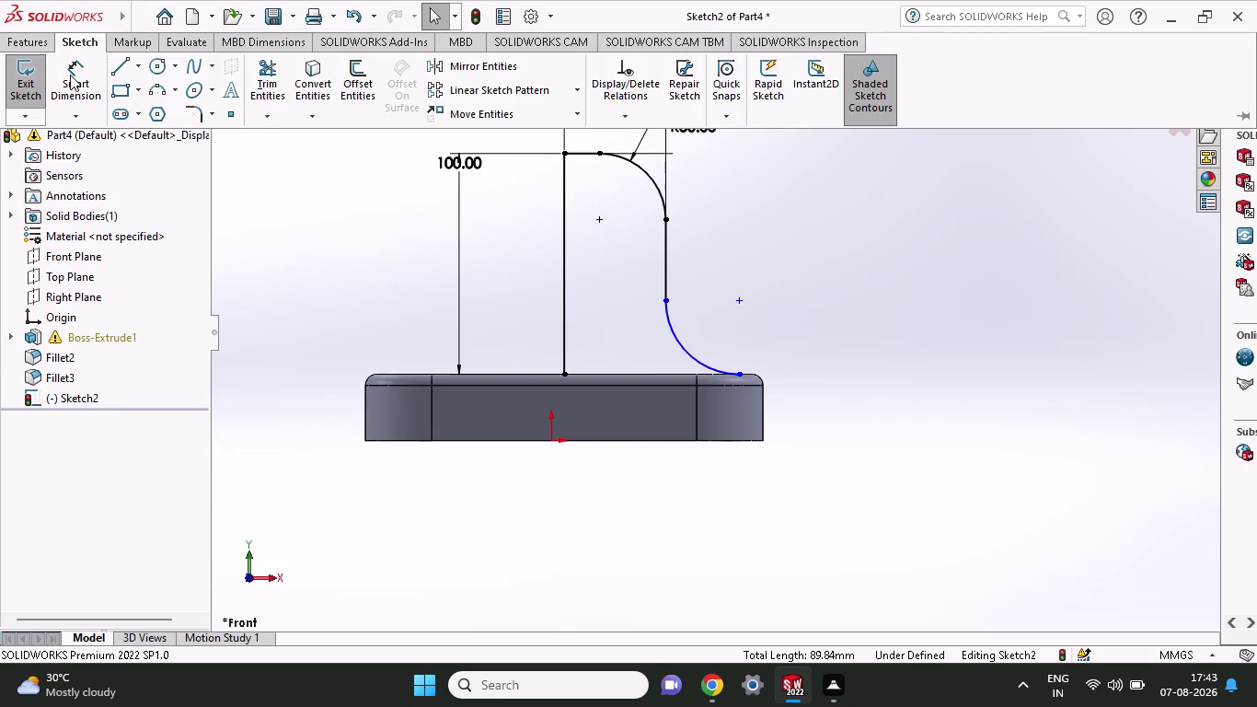
Give the lower arc a 35 mm radius dimension, fully defining the dome profile.
click(70, 75)
click(743, 300)
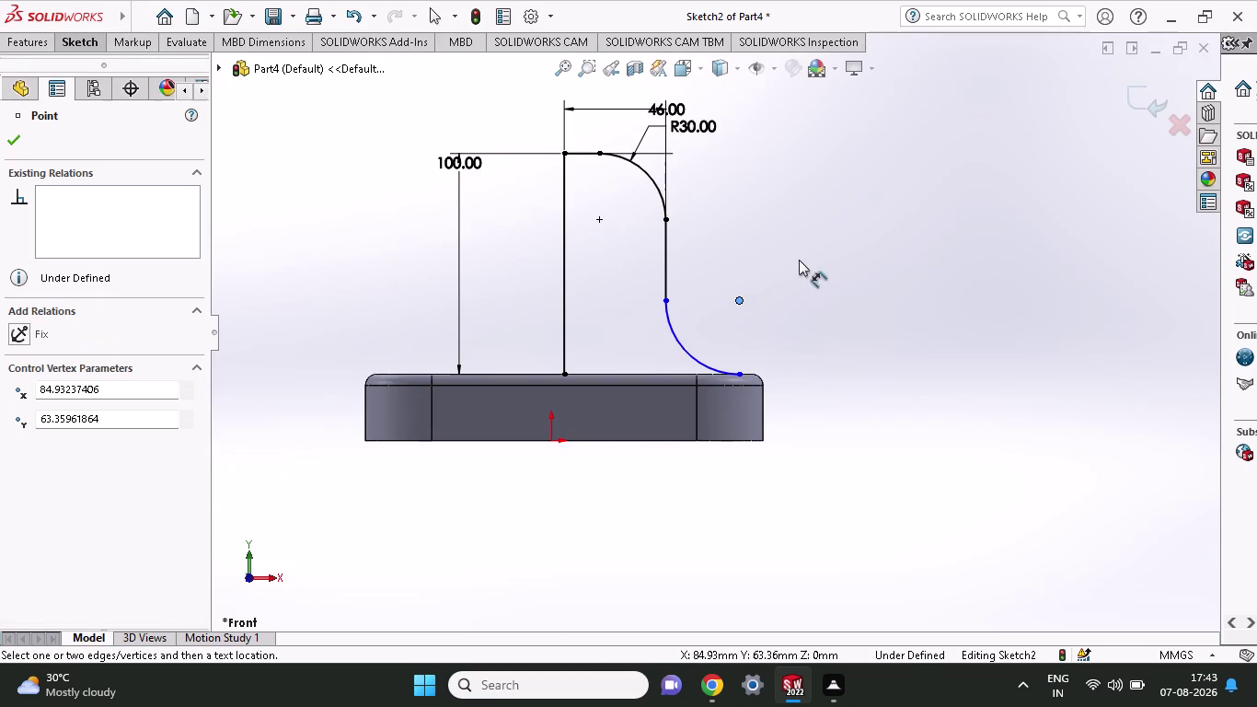
click(689, 347)
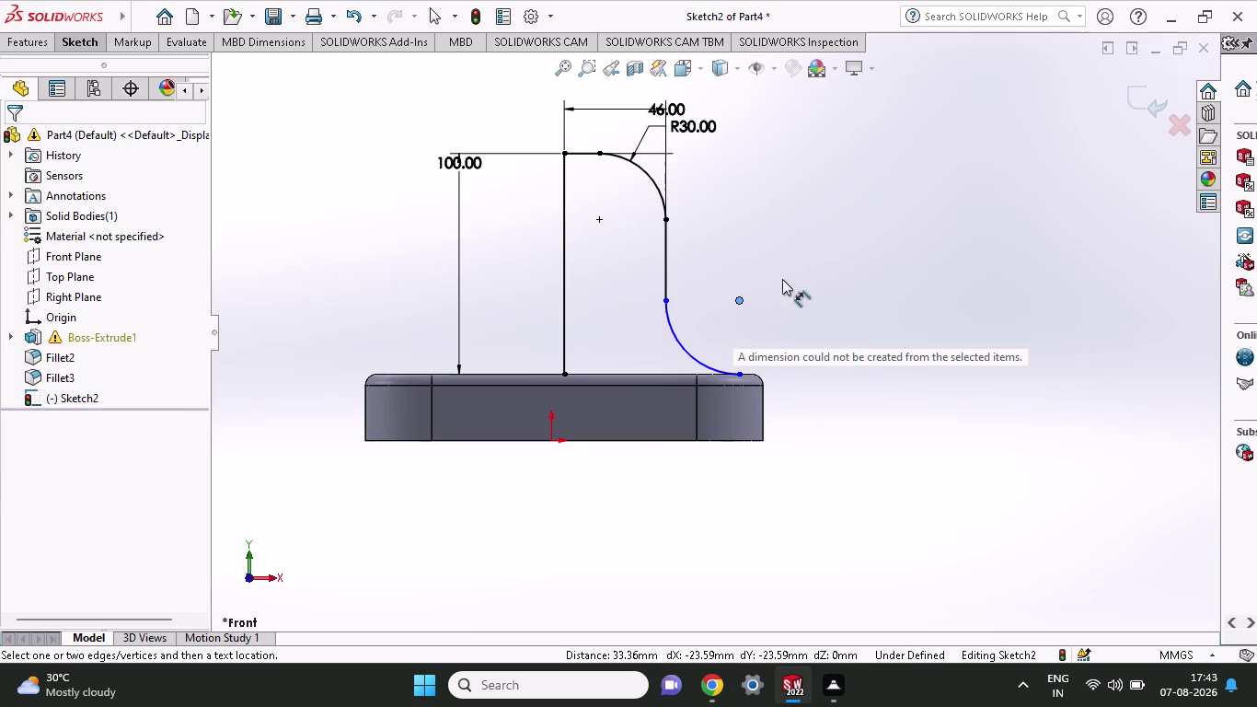
click(688, 350)
click(689, 352)
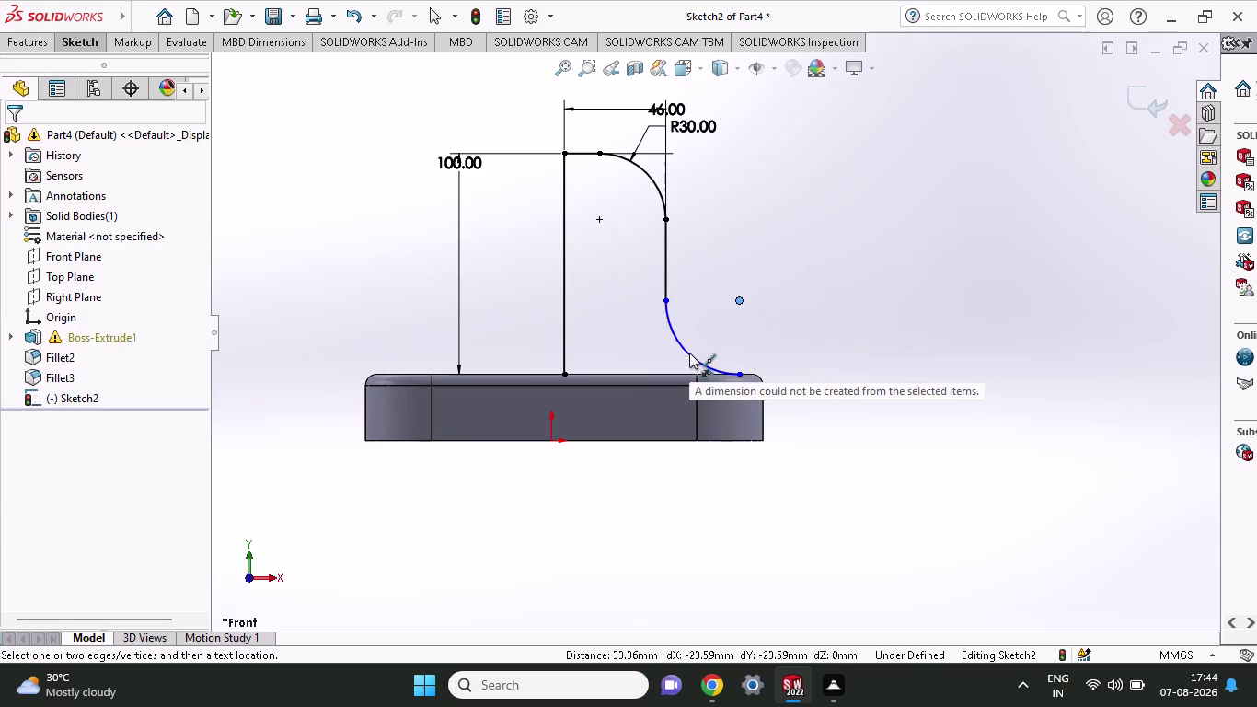
click(689, 352)
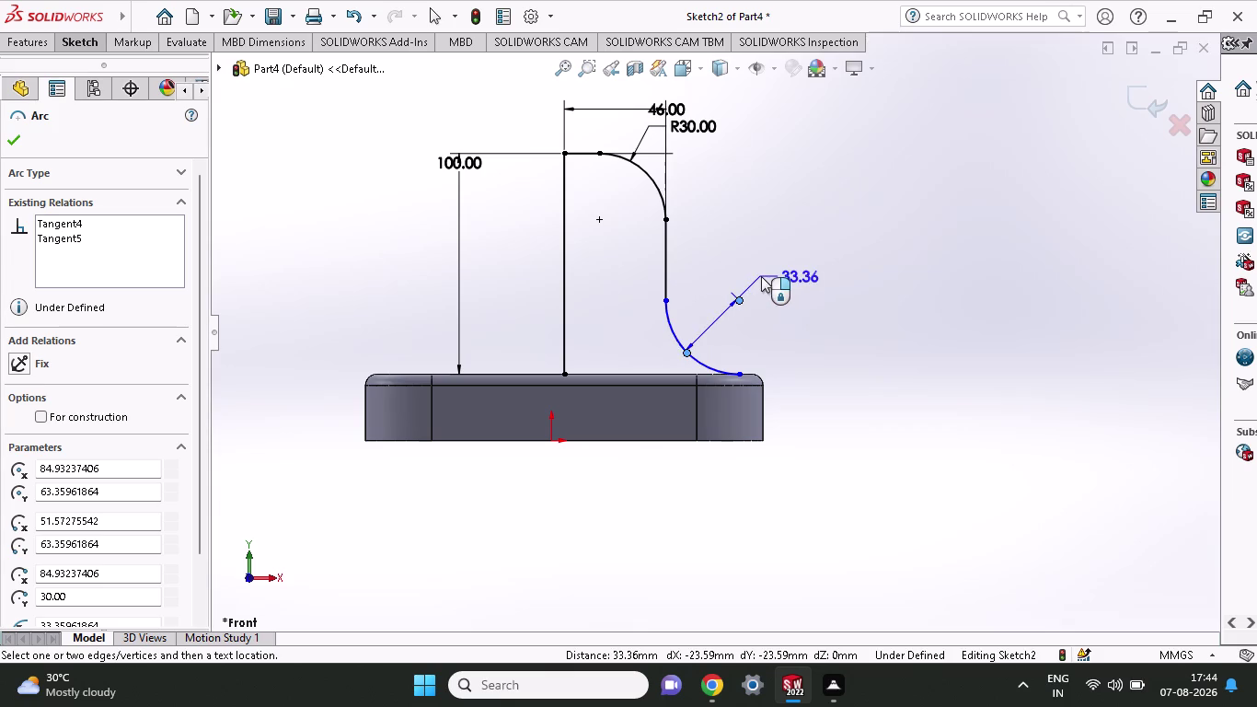
click(764, 280)
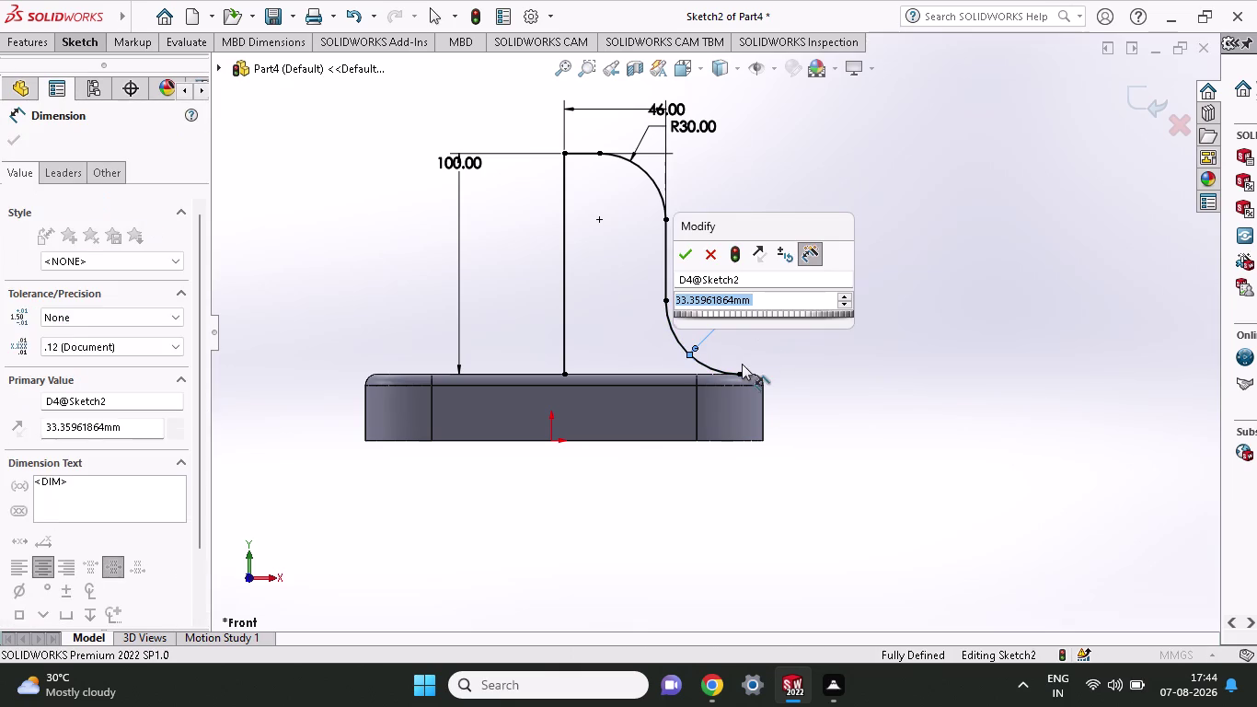
text(35)
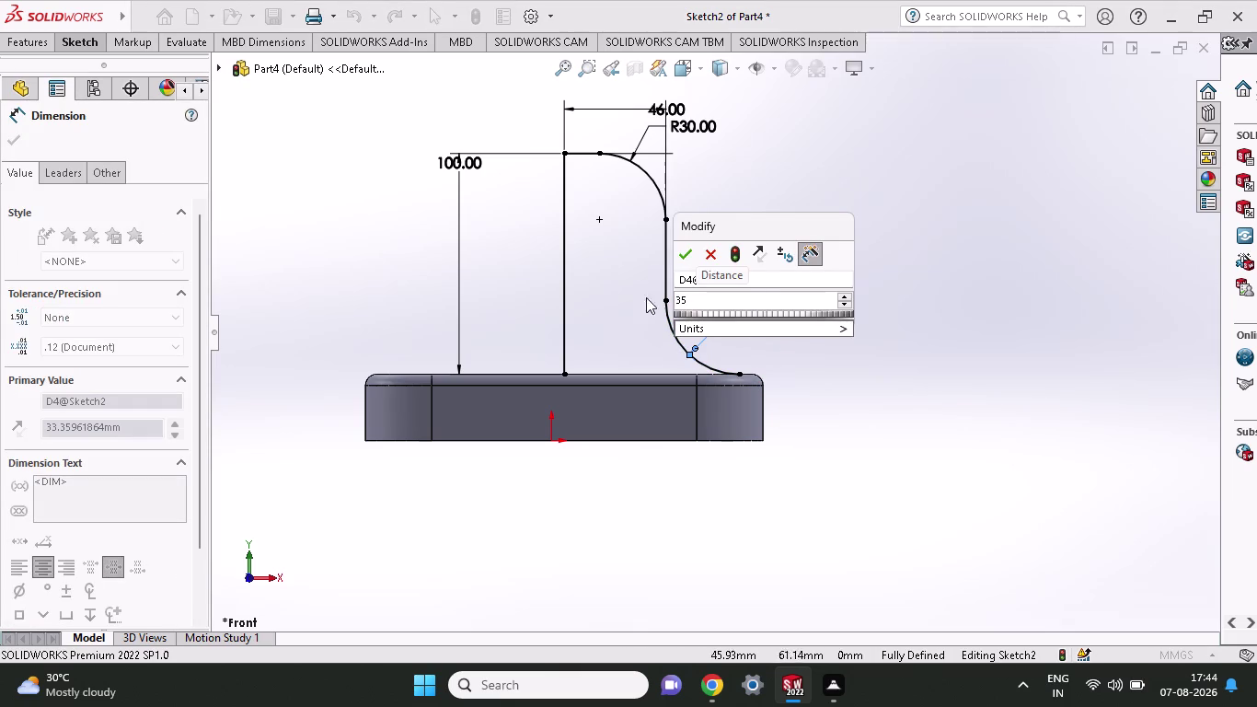
click(677, 255)
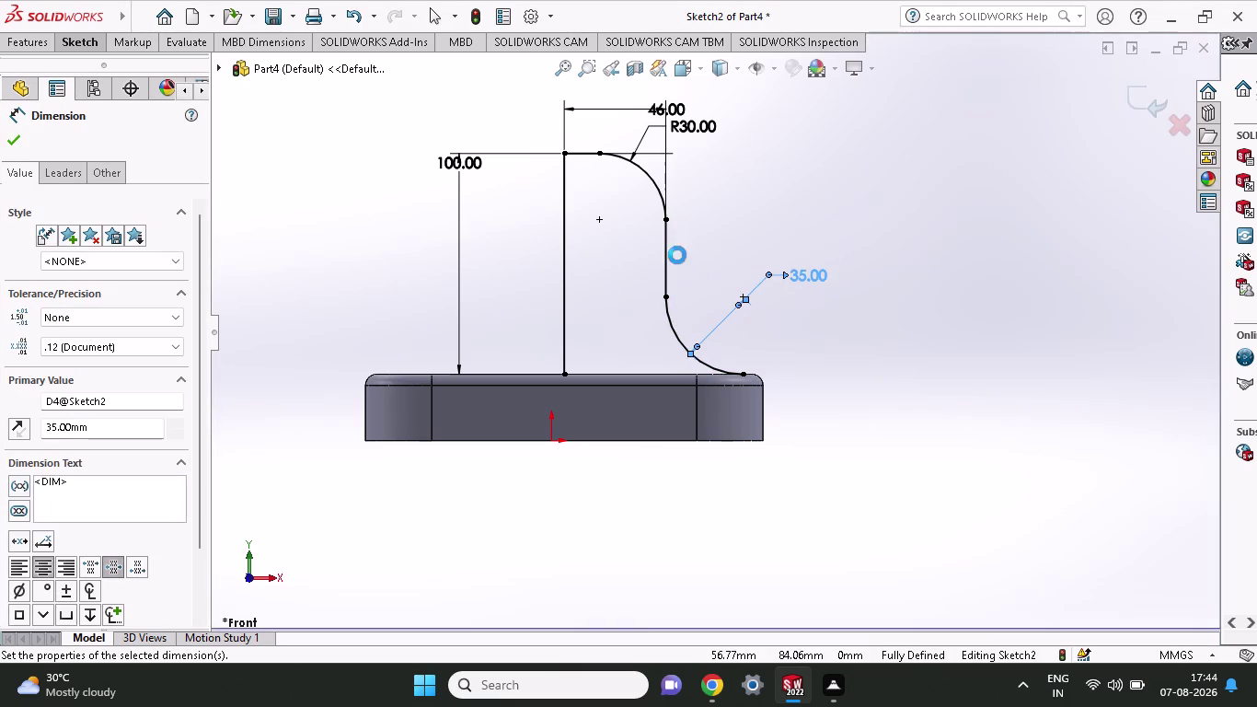
scroll(down, 3)
scroll(up, 3)
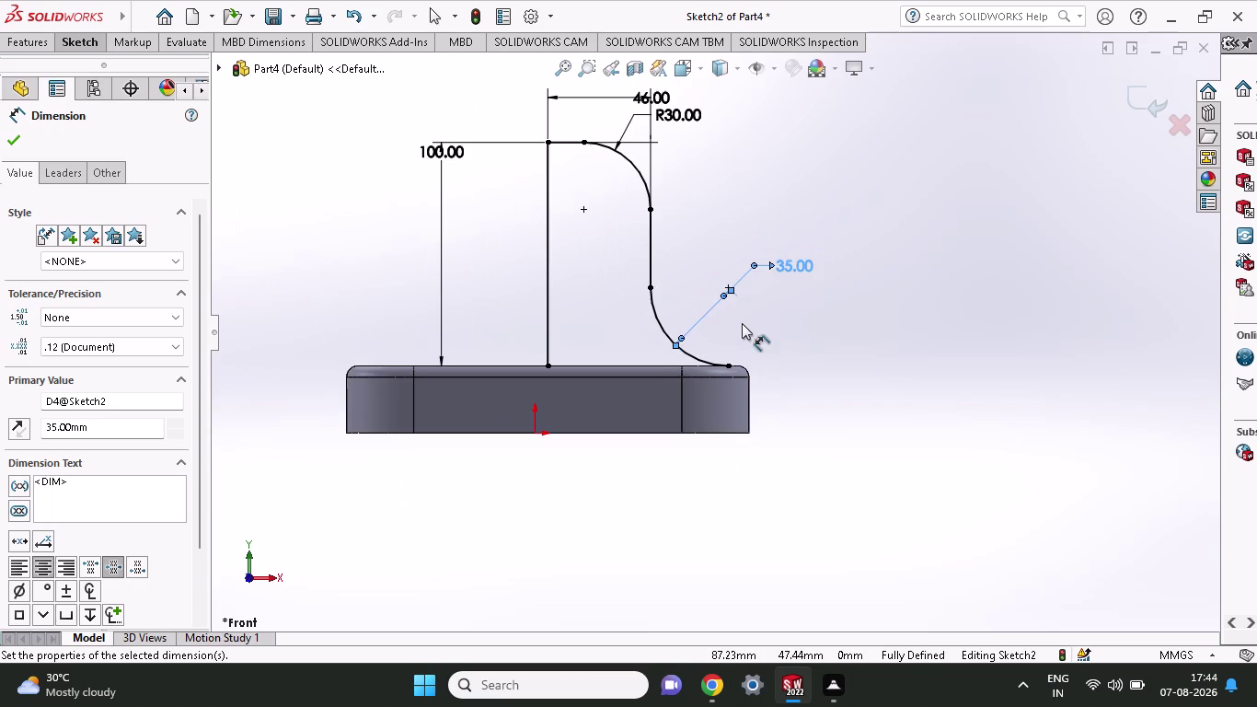
click(30, 45)
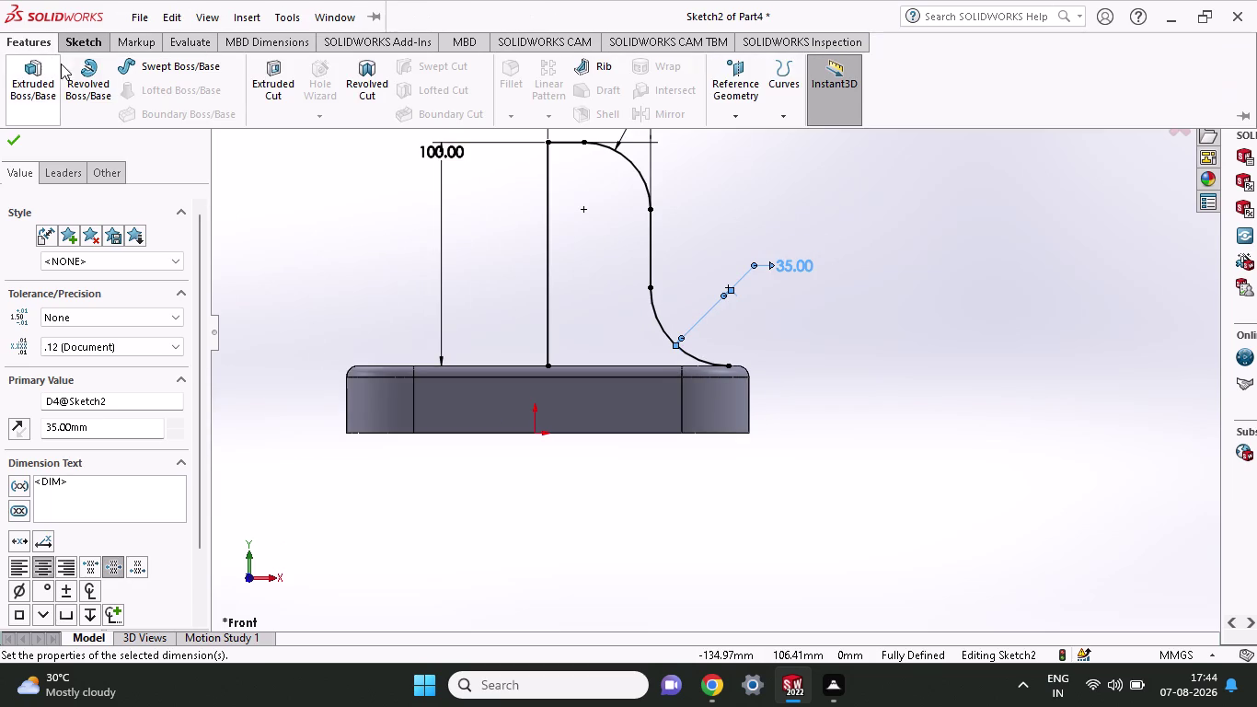
Revolve the profile 360° about the vertical line as a 10 mm thin-wall boss.
click(71, 66)
click(548, 257)
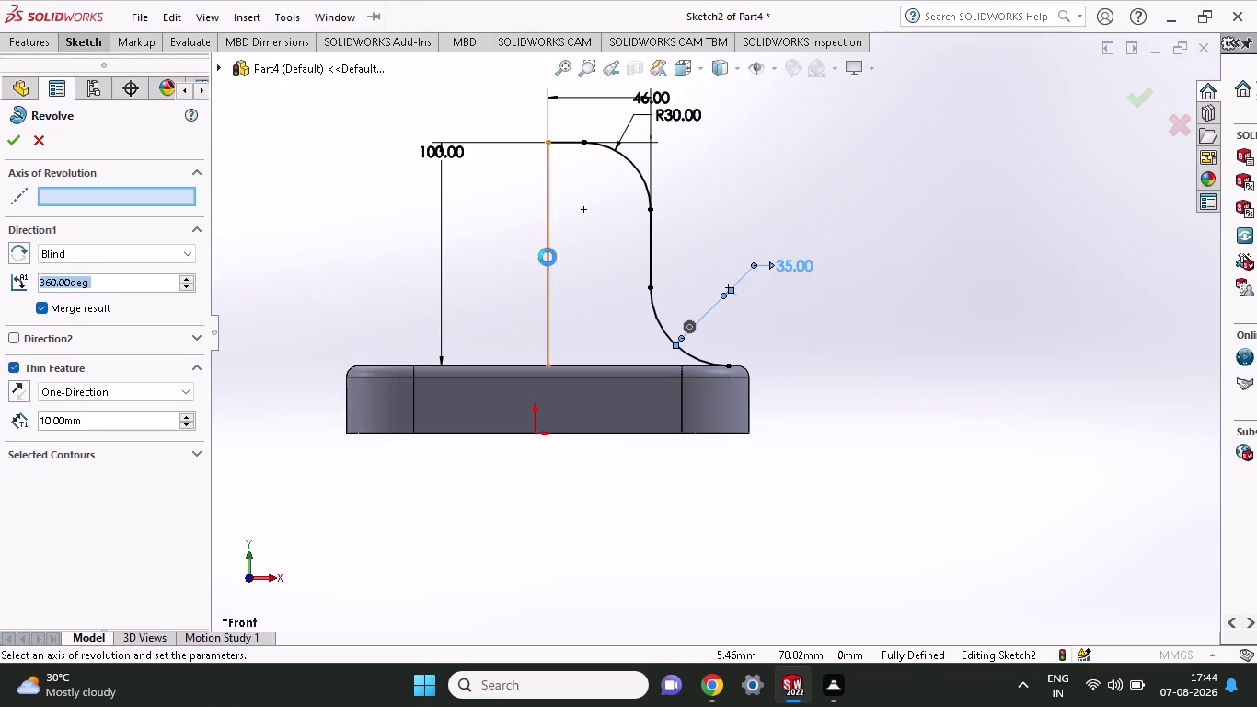
click(20, 136)
Orbit to inspect the dome from above, then undo the revolve.
middle_drag(800, 173, 795, 227)
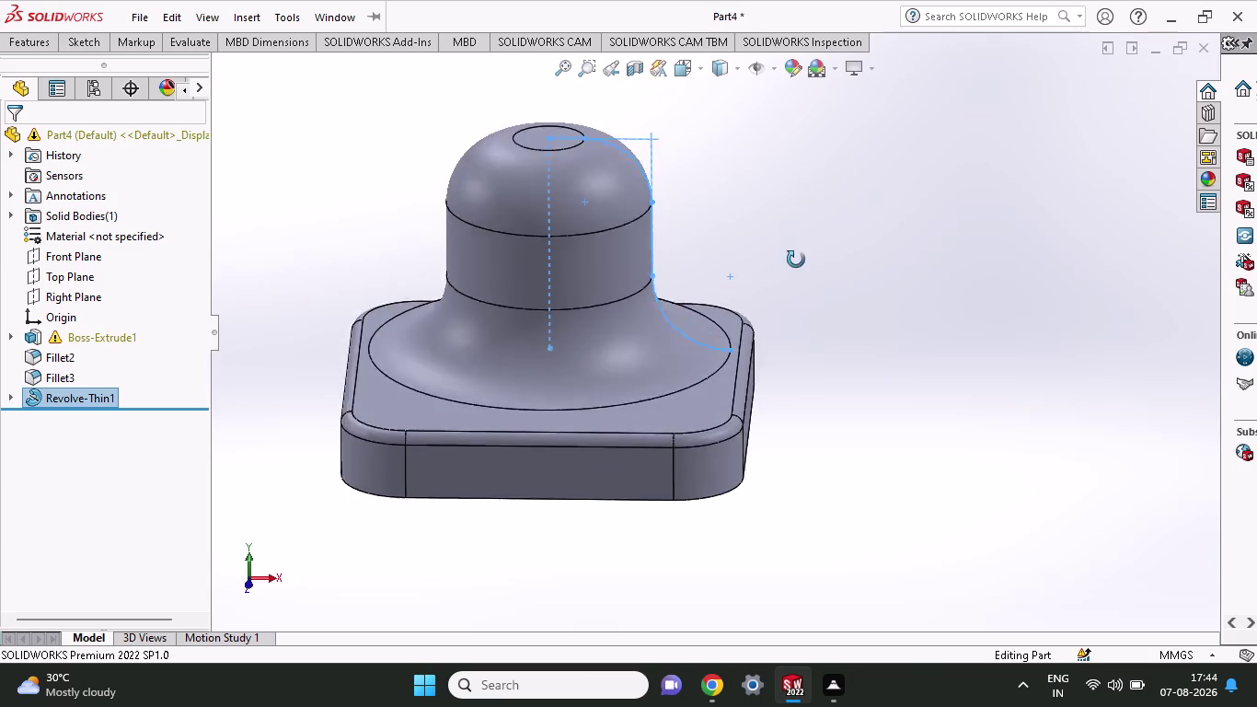
middle_drag(796, 227, 801, 360)
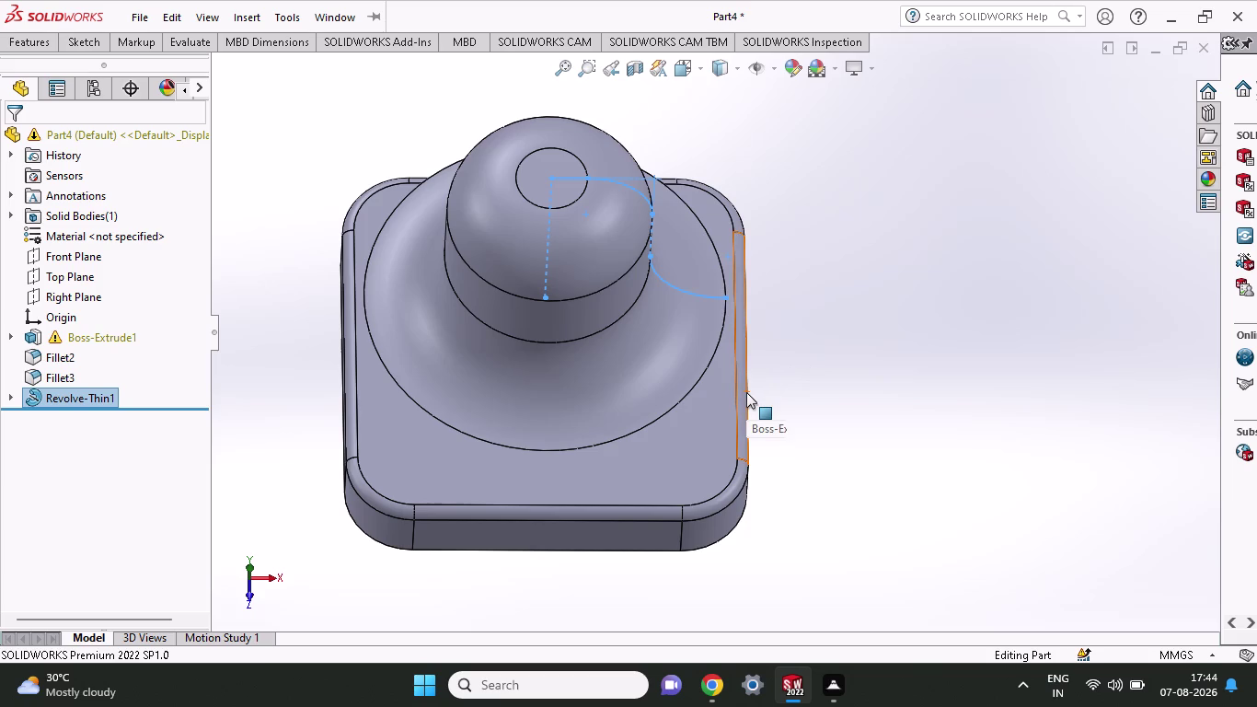
scroll(up, 3)
scroll(down, 3)
middle_drag(786, 439, 782, 245)
scroll(up, 3)
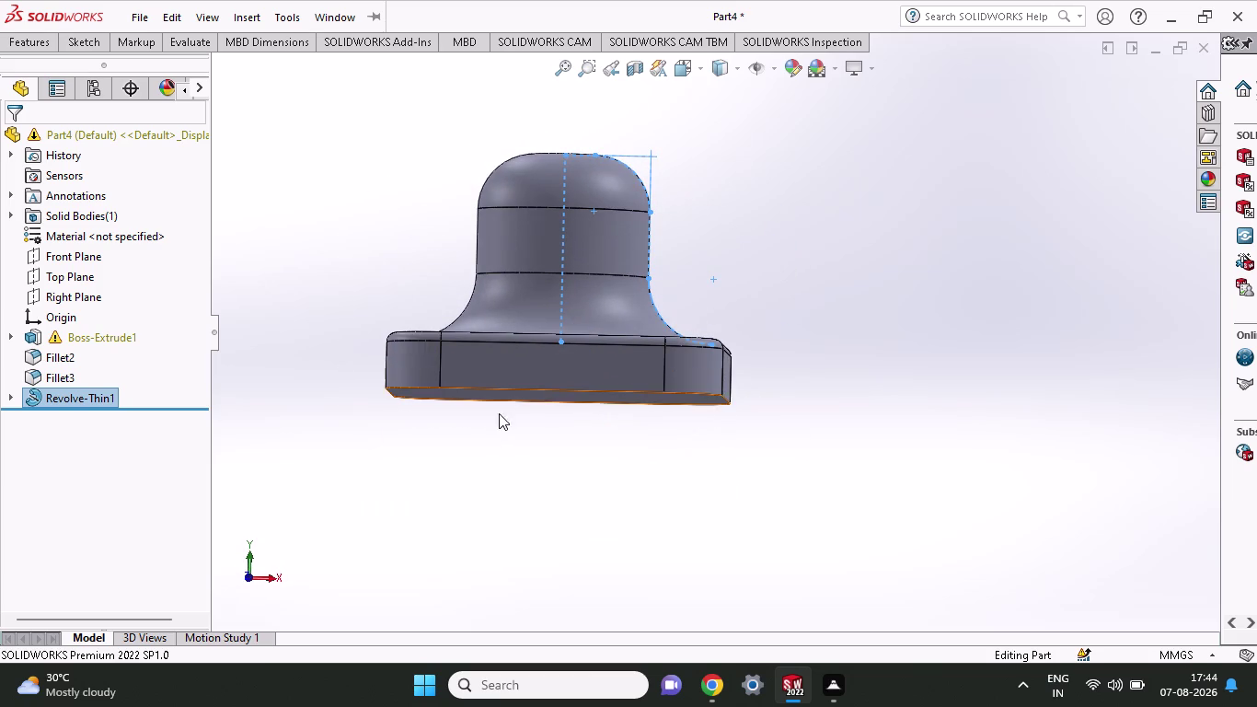
key(Escape)
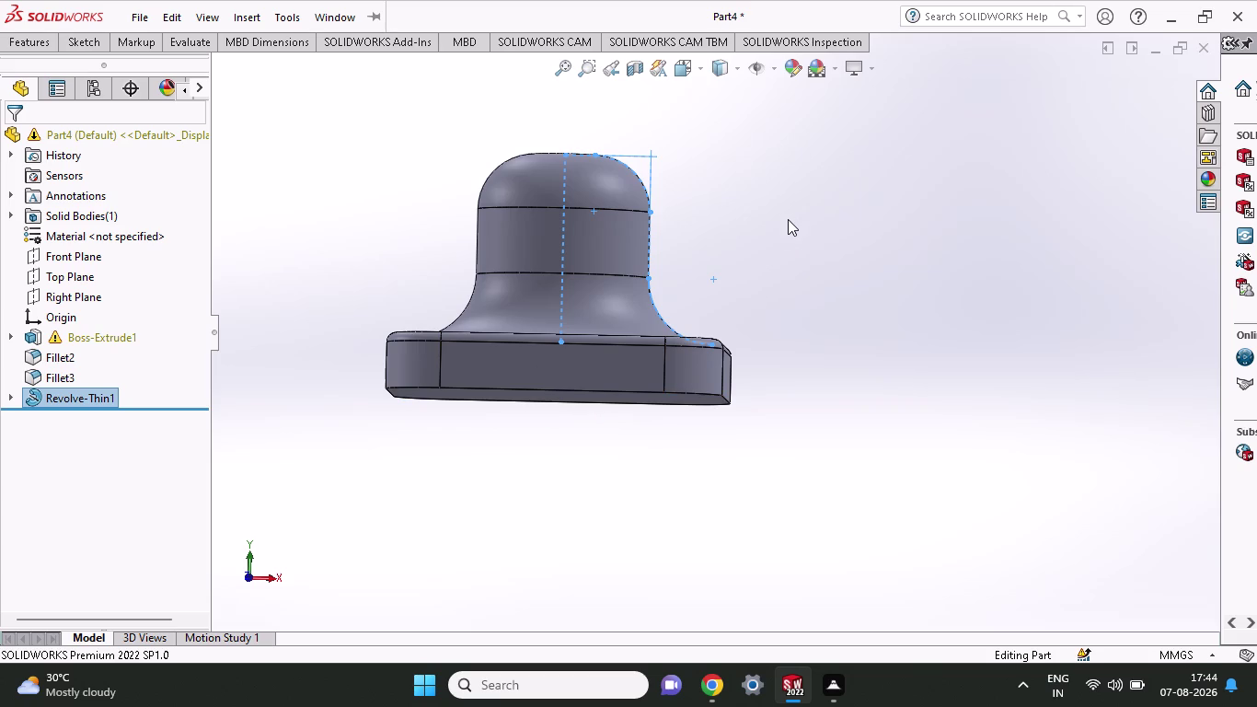
middle_drag(790, 248, 807, 387)
key(ctrl+z)
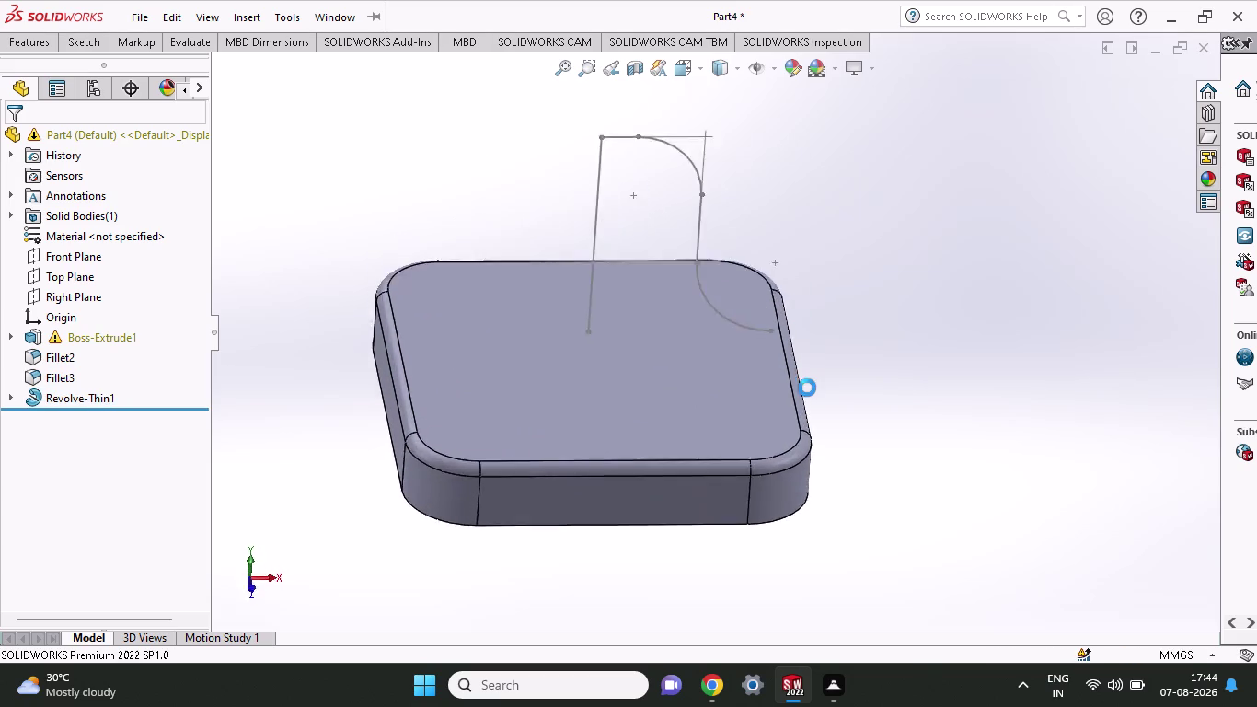
Undo the profile sketch's recent changes and its curved arc segments.
key(ctrl+z)
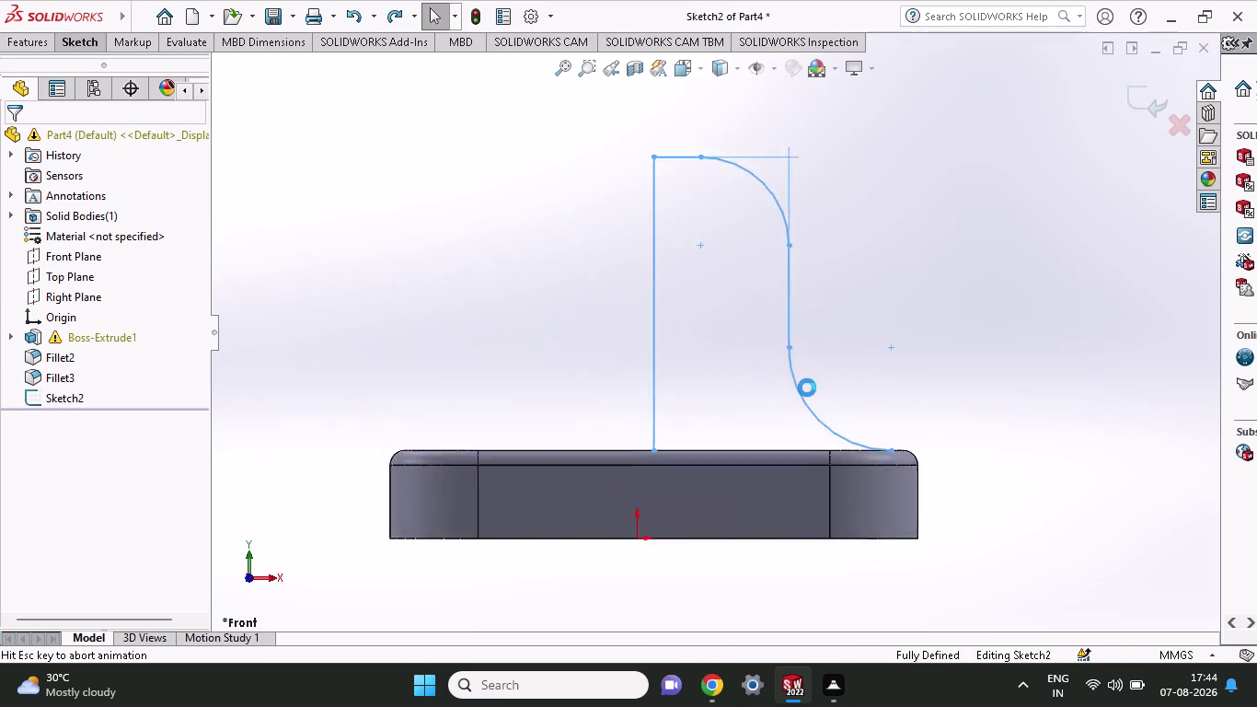
key(ctrl+z)
key(ctrl+z)
key(ctrl+z)
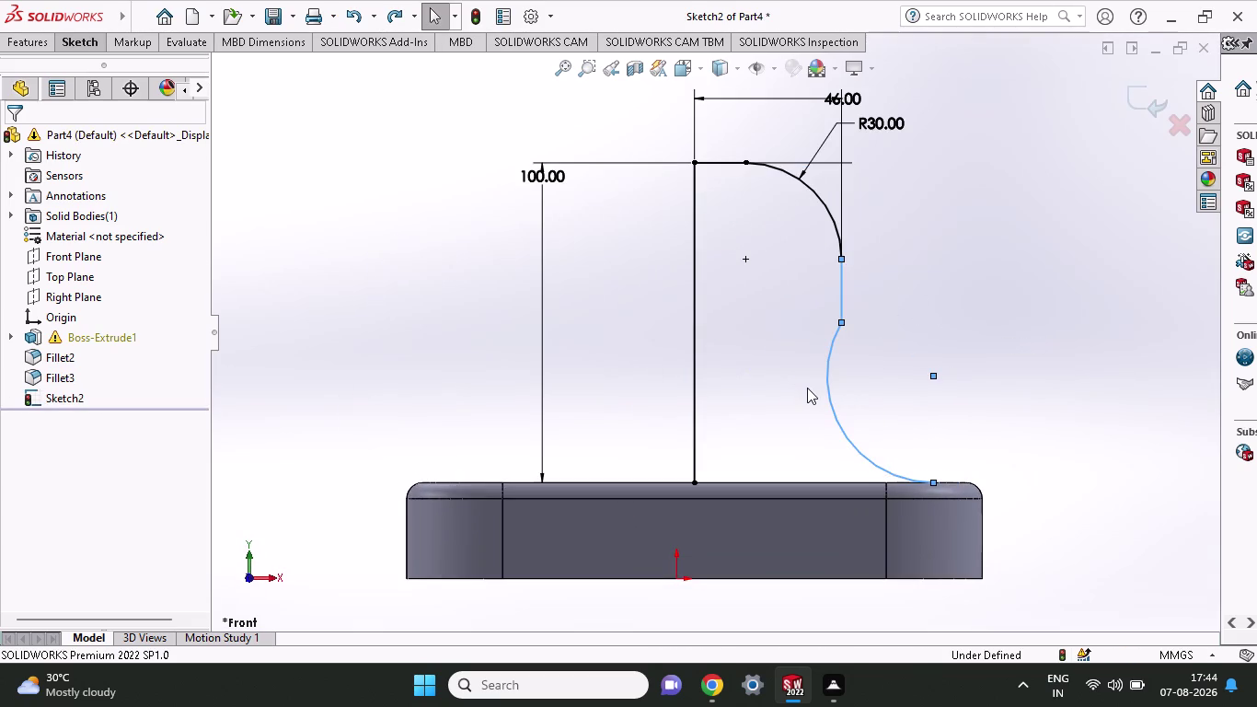
key(ctrl+z)
key(ctrl+z)
key(ctrl+z)
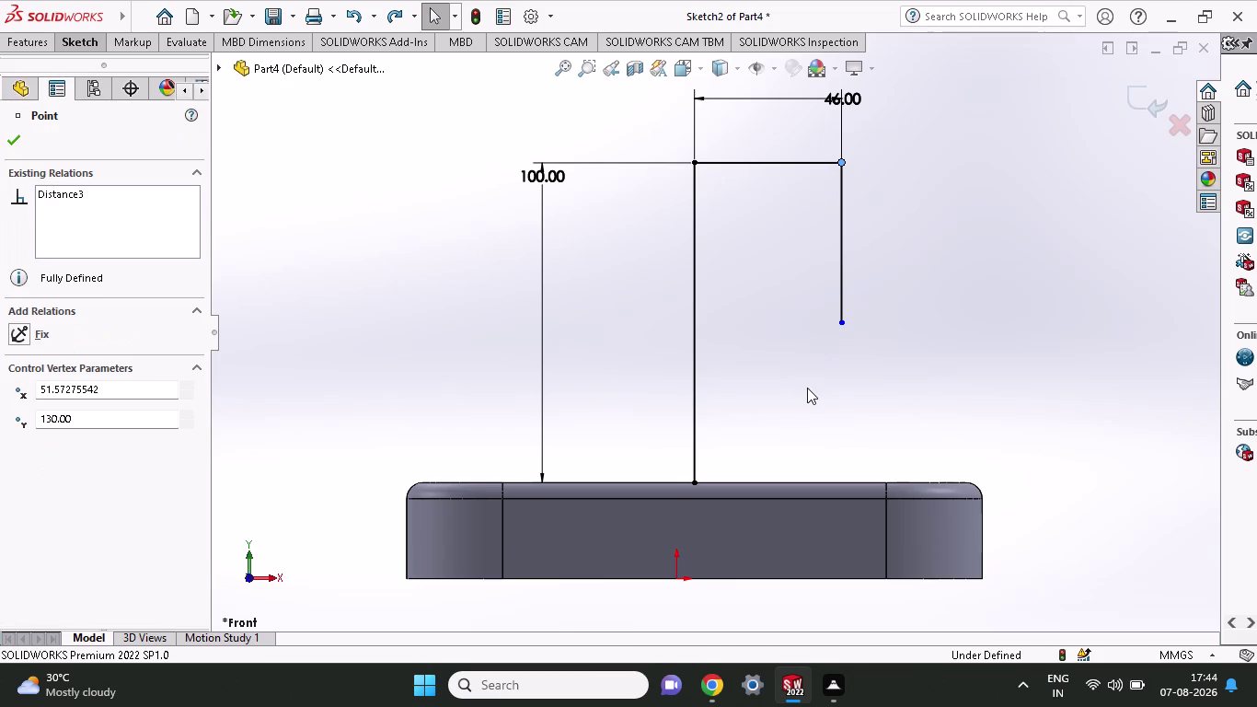
middle_drag(807, 387, 842, 648)
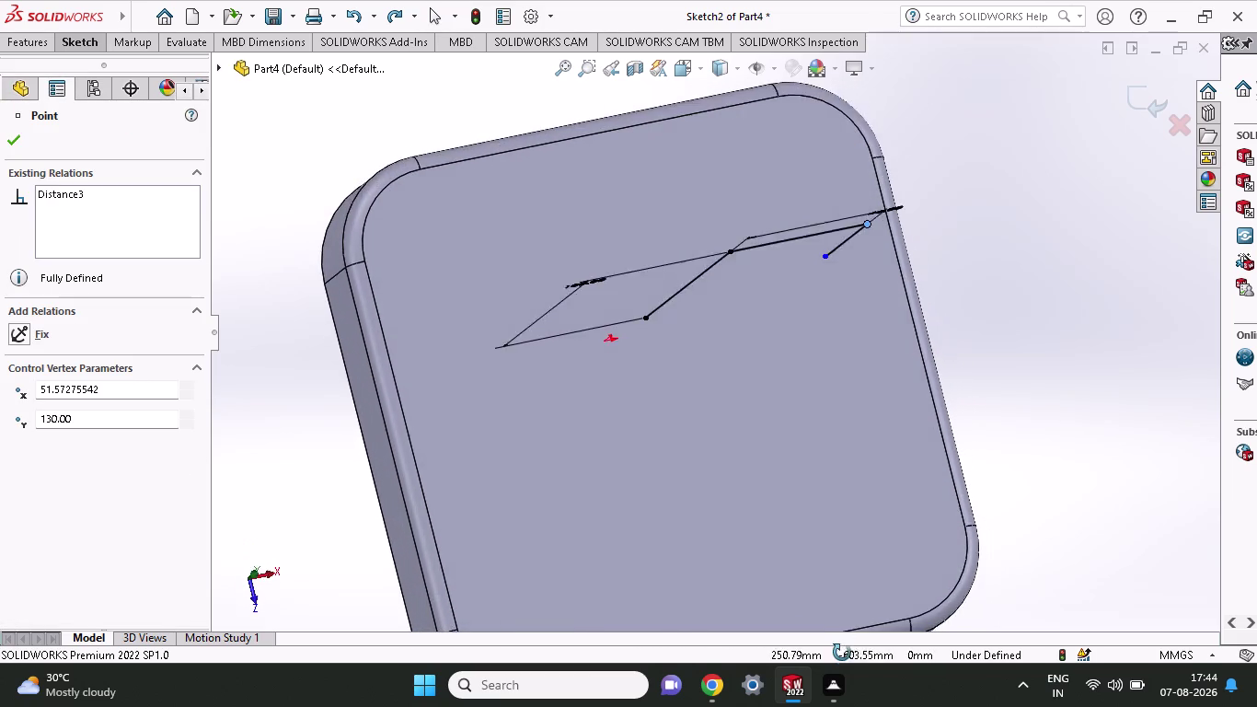
middle_drag(842, 647, 841, 644)
Undo the remaining profile lines until Sketch2 is empty.
key(ctrl+z)
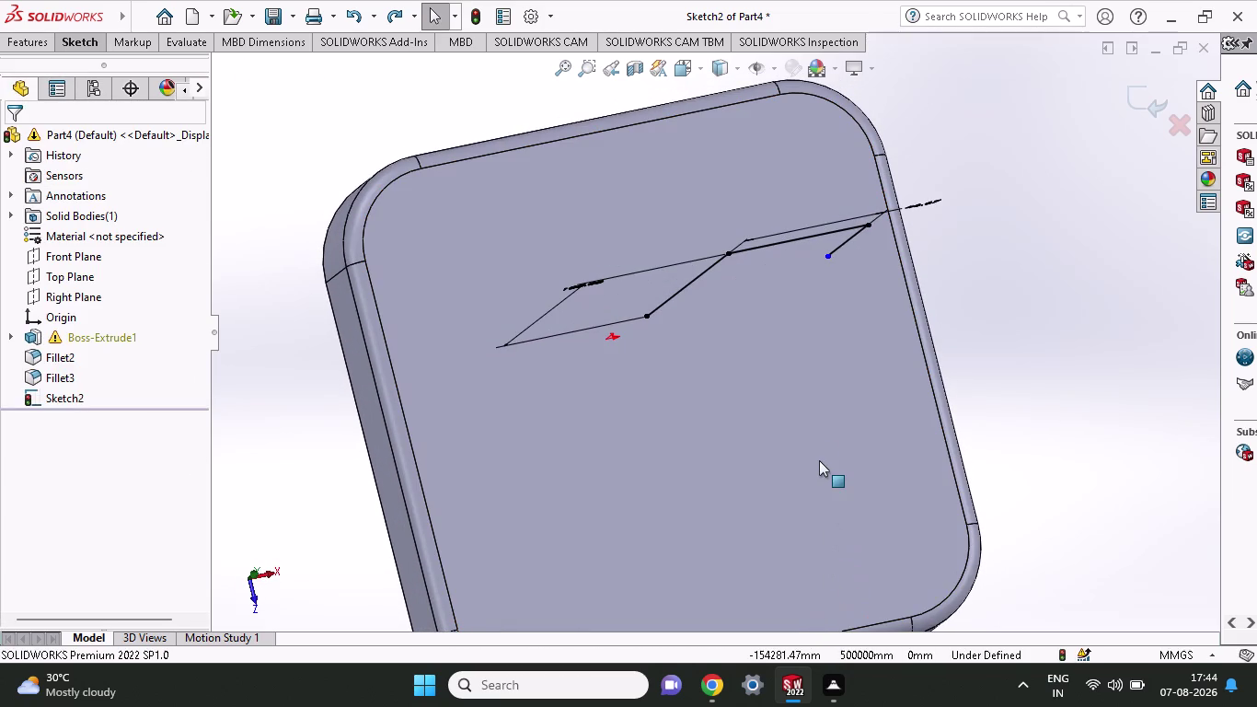
key(ctrl+z)
key(ctrl+z)
key(ctrl+z)
key(ctrl+z)
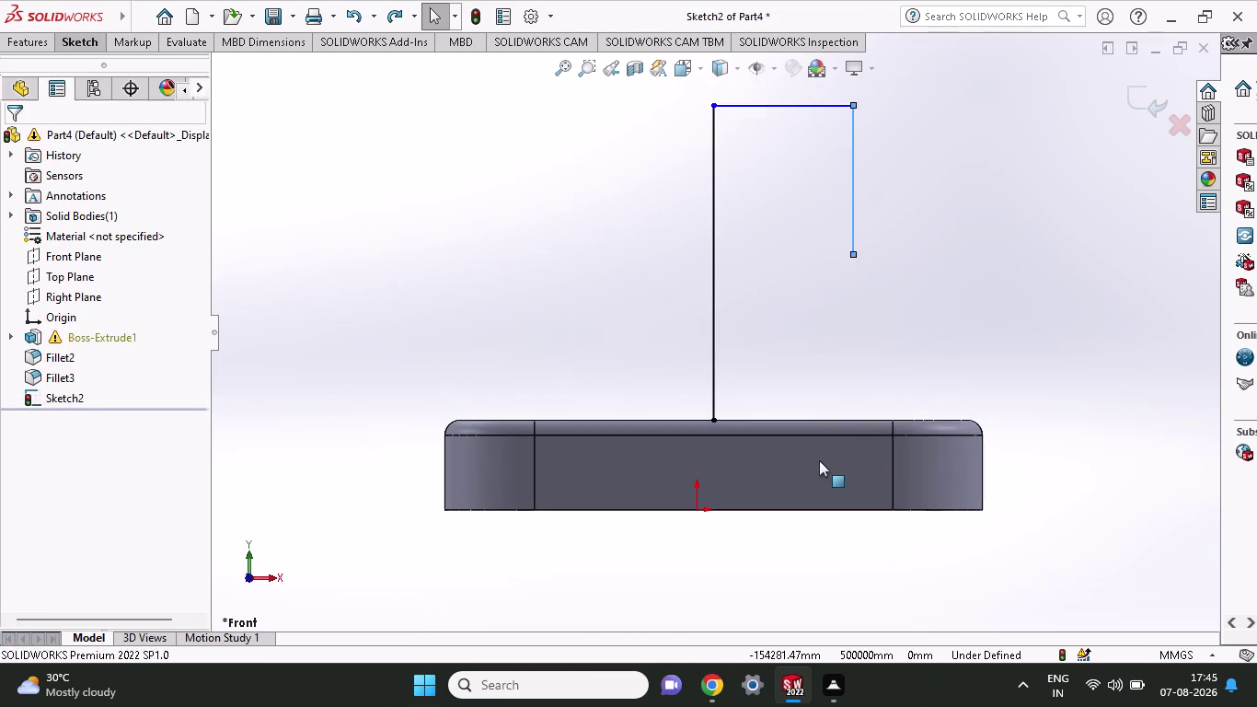
key(ctrl+z)
key(ctrl+z)
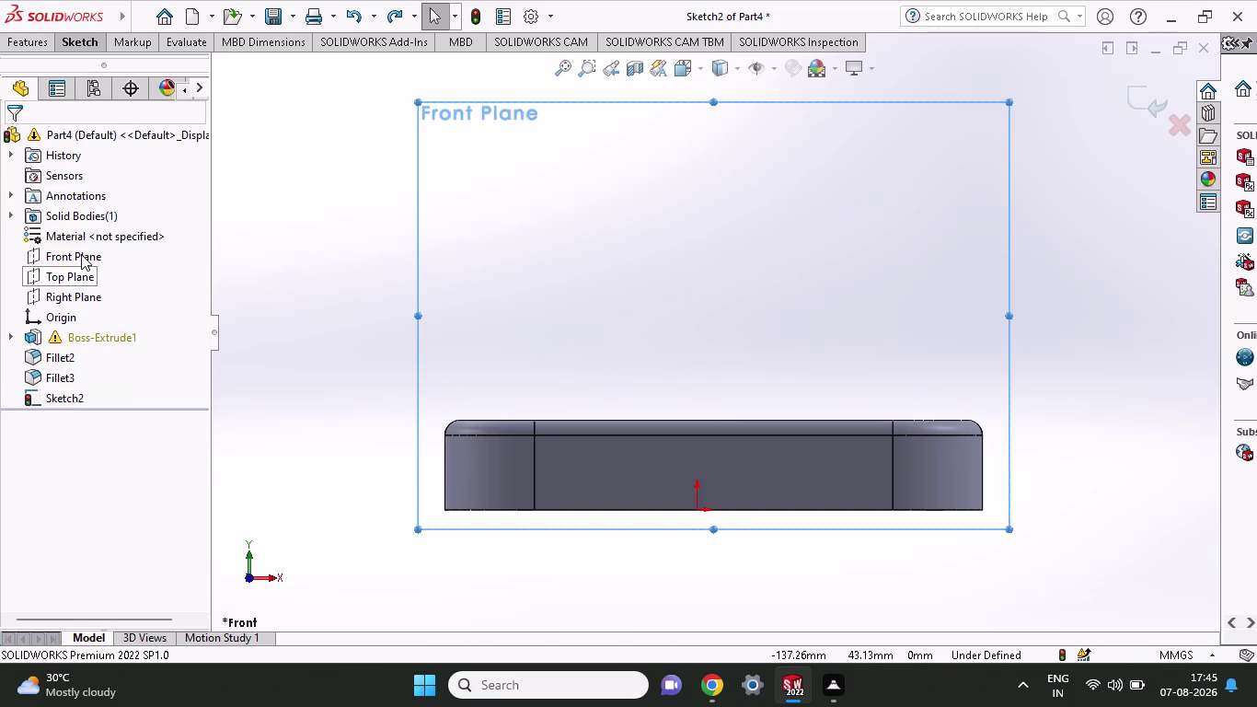
key(Escape)
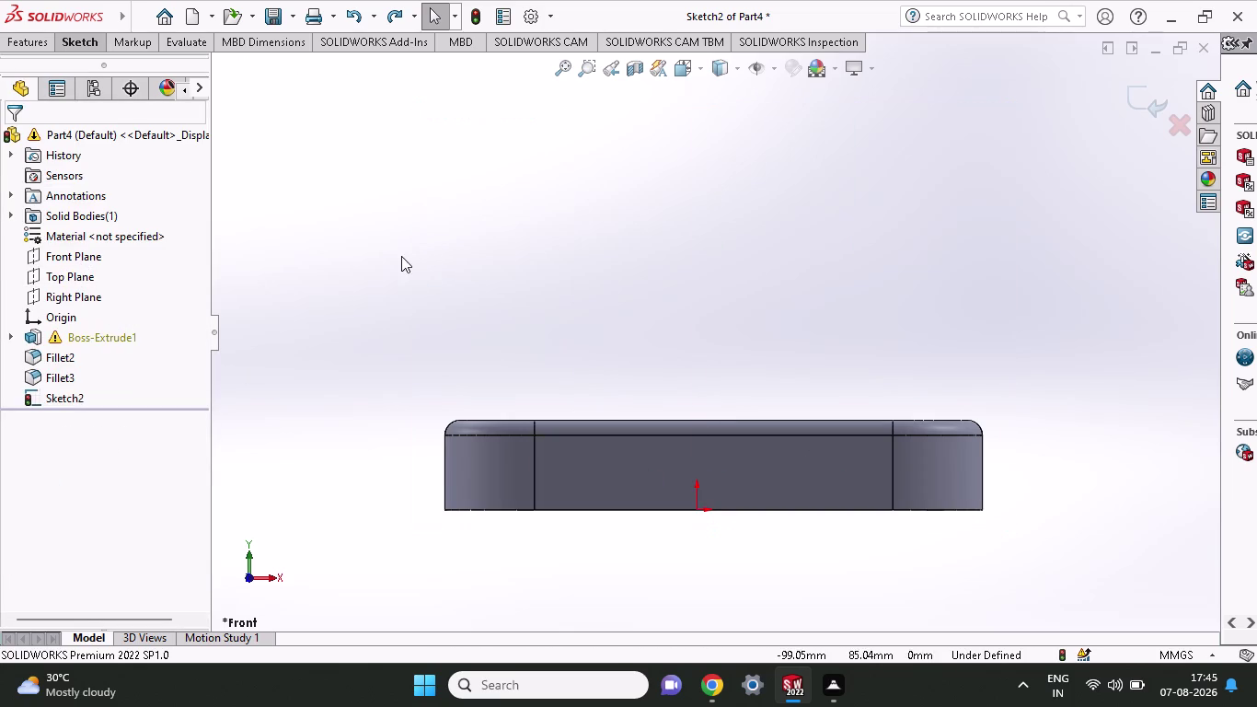
click(82, 265)
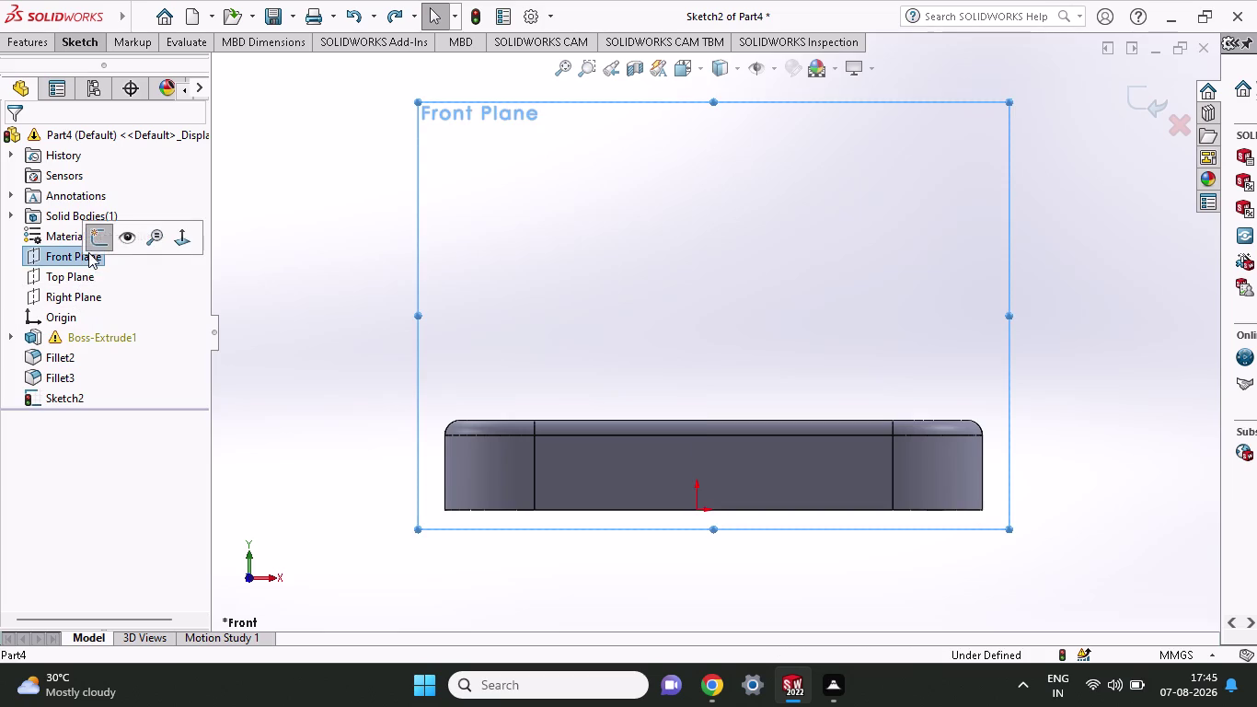
Undo the empty Sketch2 and dismiss the over-defined sketch warning.
click(90, 245)
middle_drag(724, 272, 733, 320)
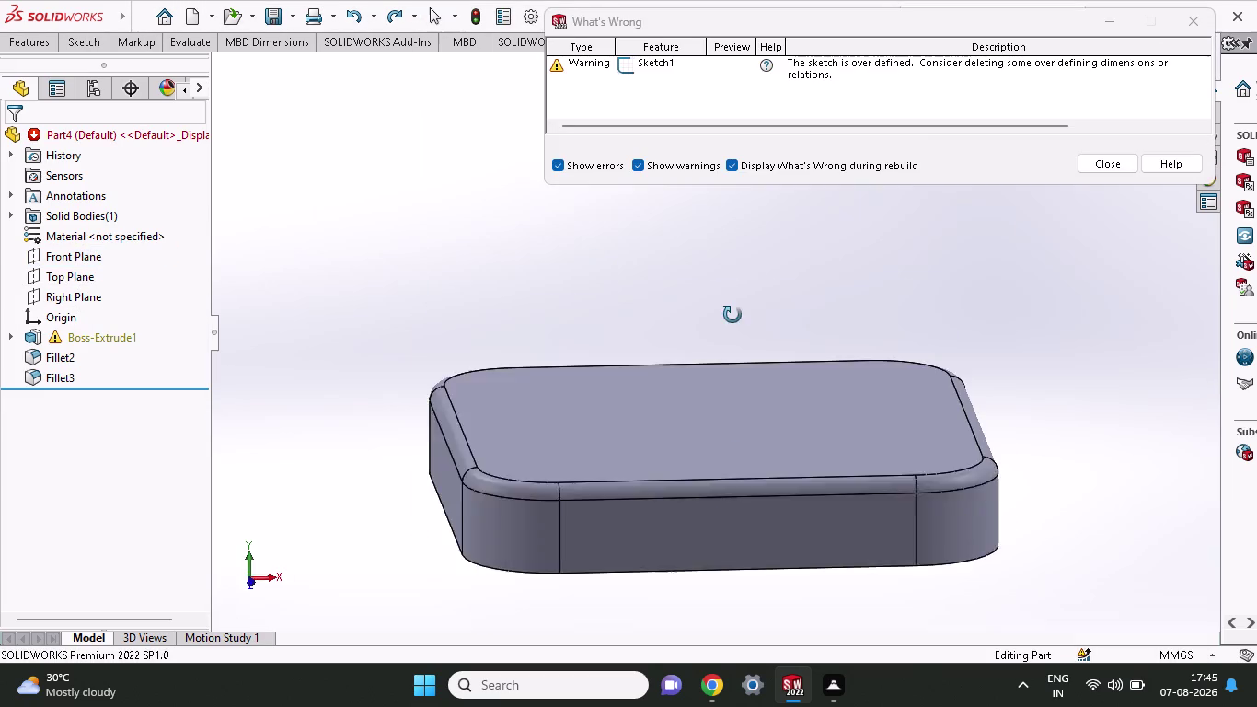
middle_drag(734, 320, 745, 481)
scroll(up, 3)
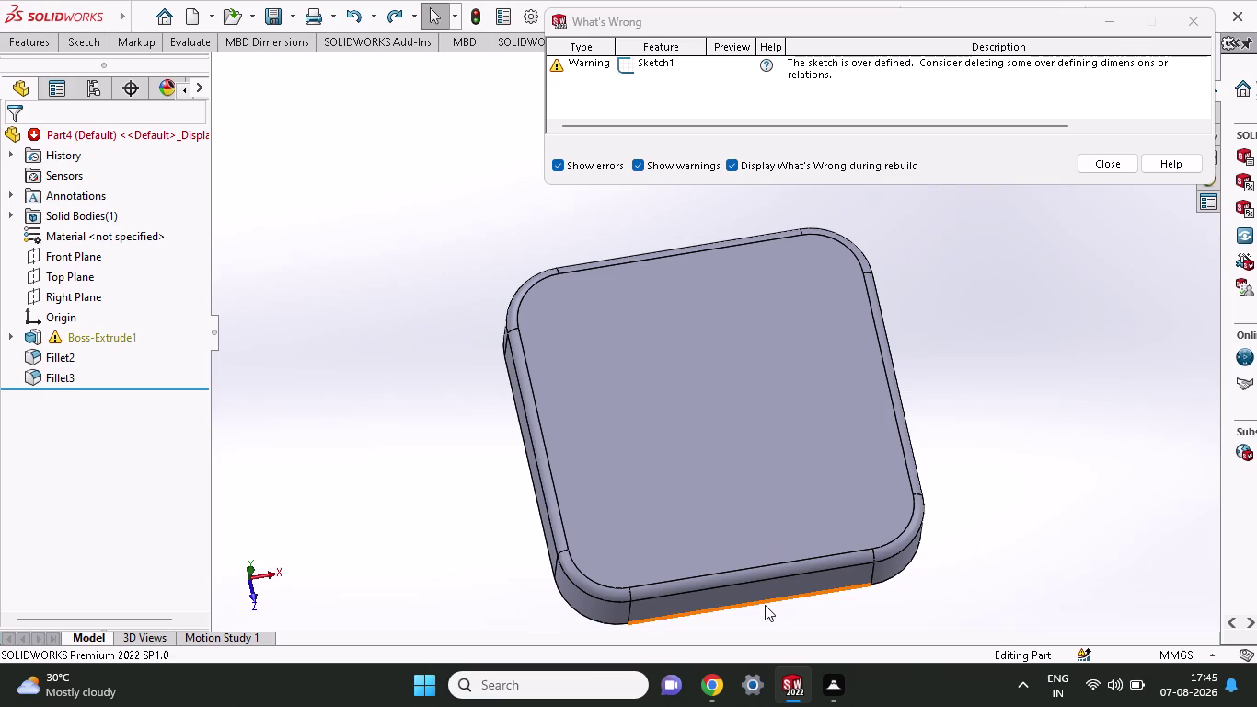
middle_drag(777, 607, 772, 604)
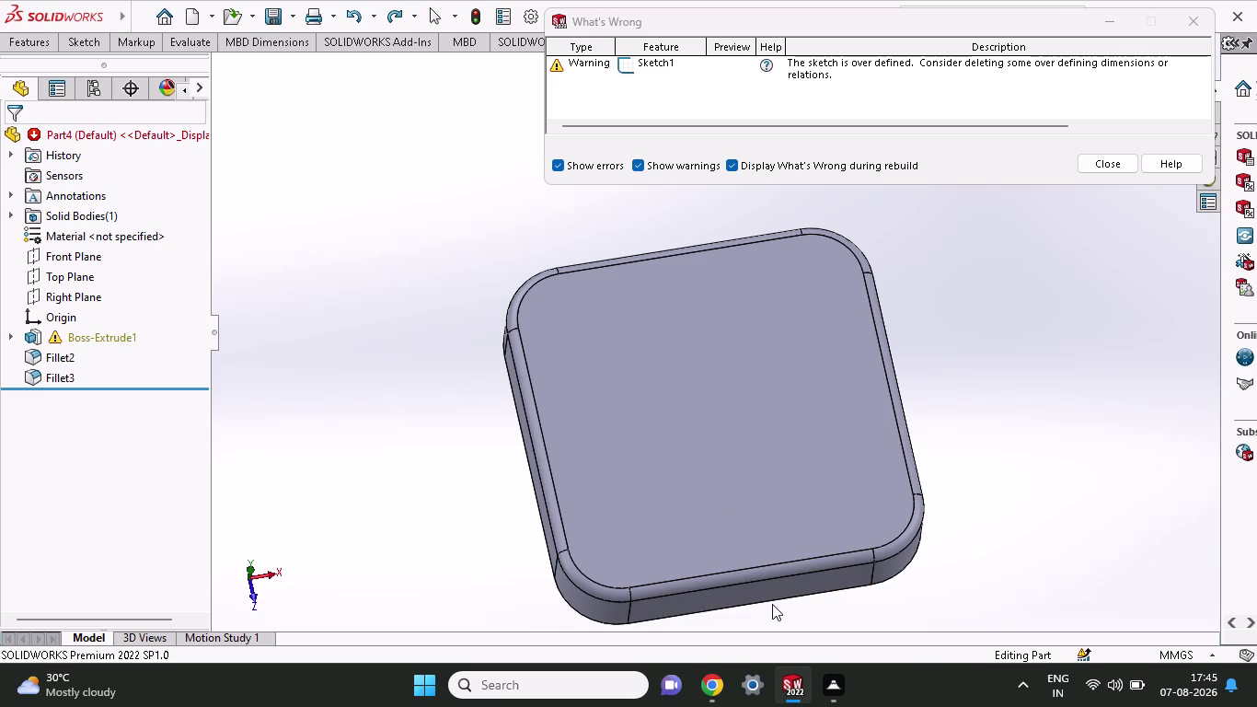
middle_drag(772, 603, 751, 511)
scroll(down, 3)
scroll(up, 3)
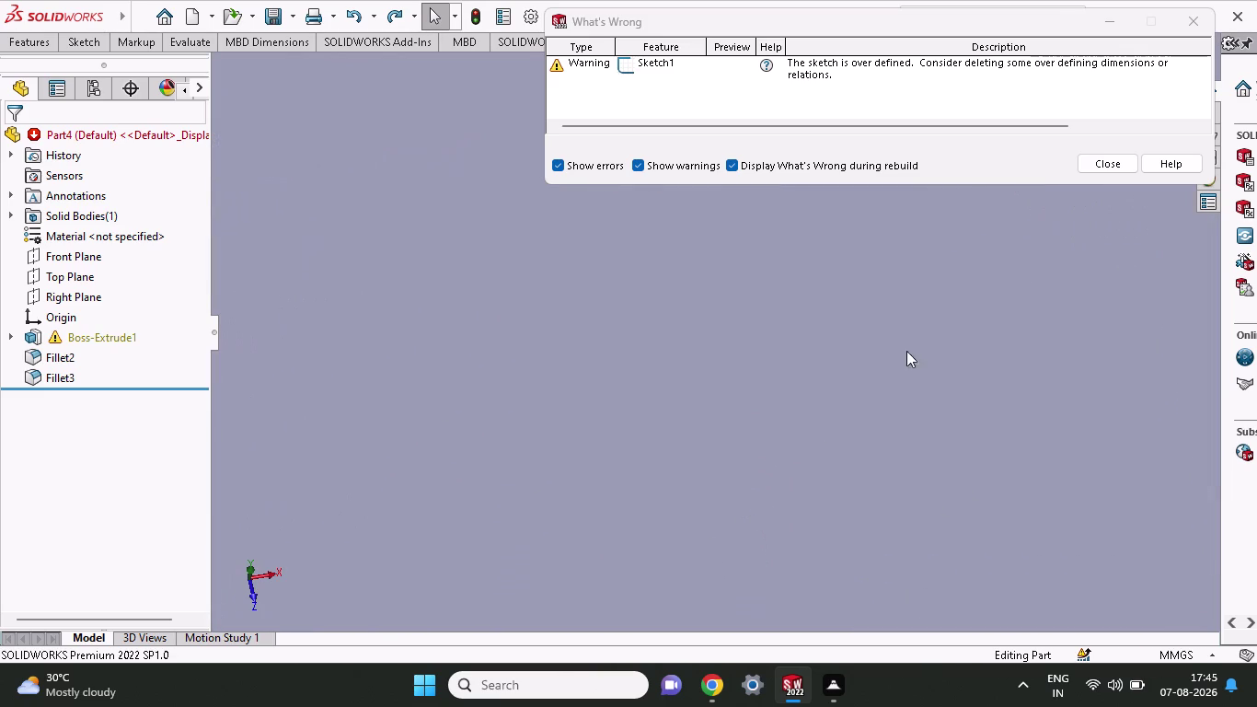
scroll(up, 3)
click(1119, 171)
Reselect Front Plane and orbit around the filleted block.
scroll(up, 3)
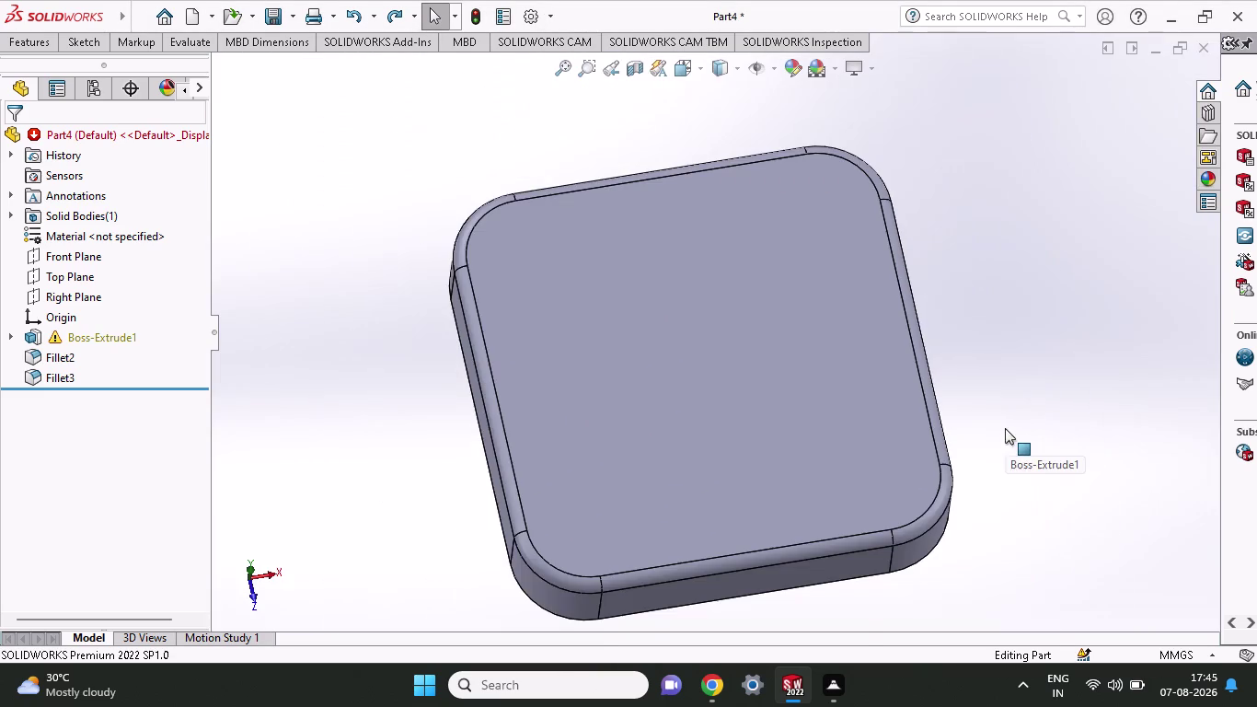
middle_drag(789, 568, 781, 373)
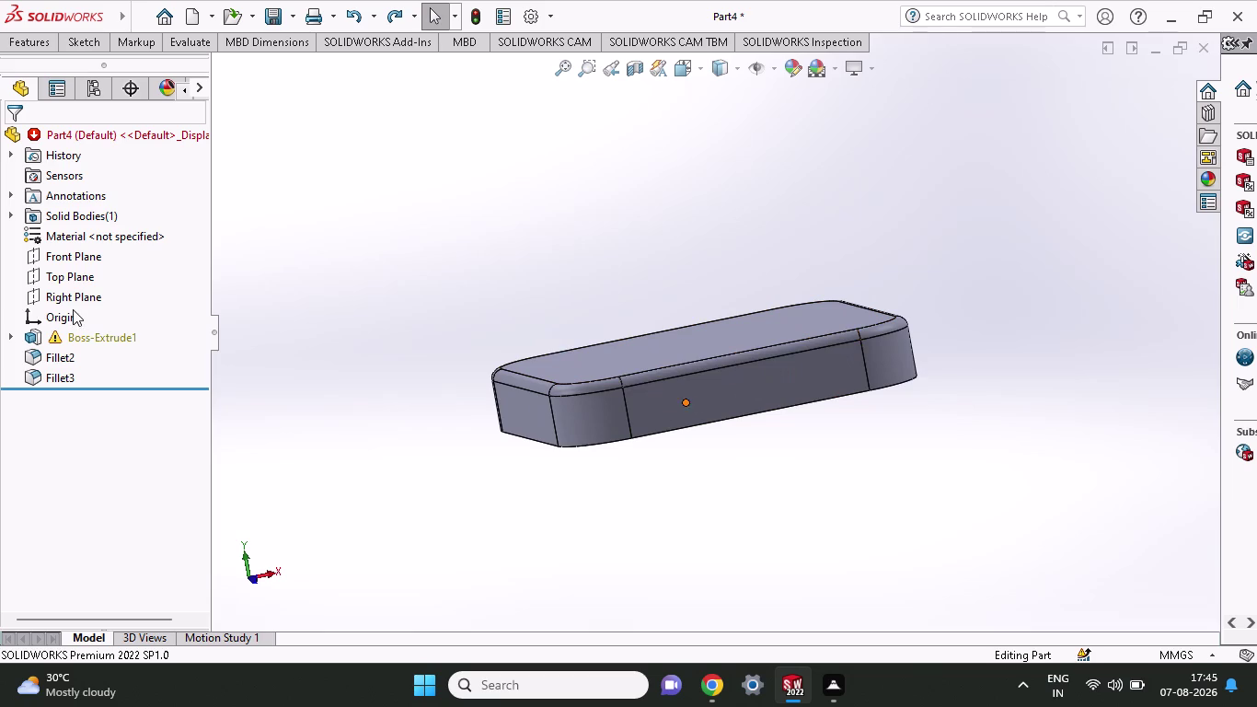
click(76, 249)
middle_drag(314, 430, 353, 440)
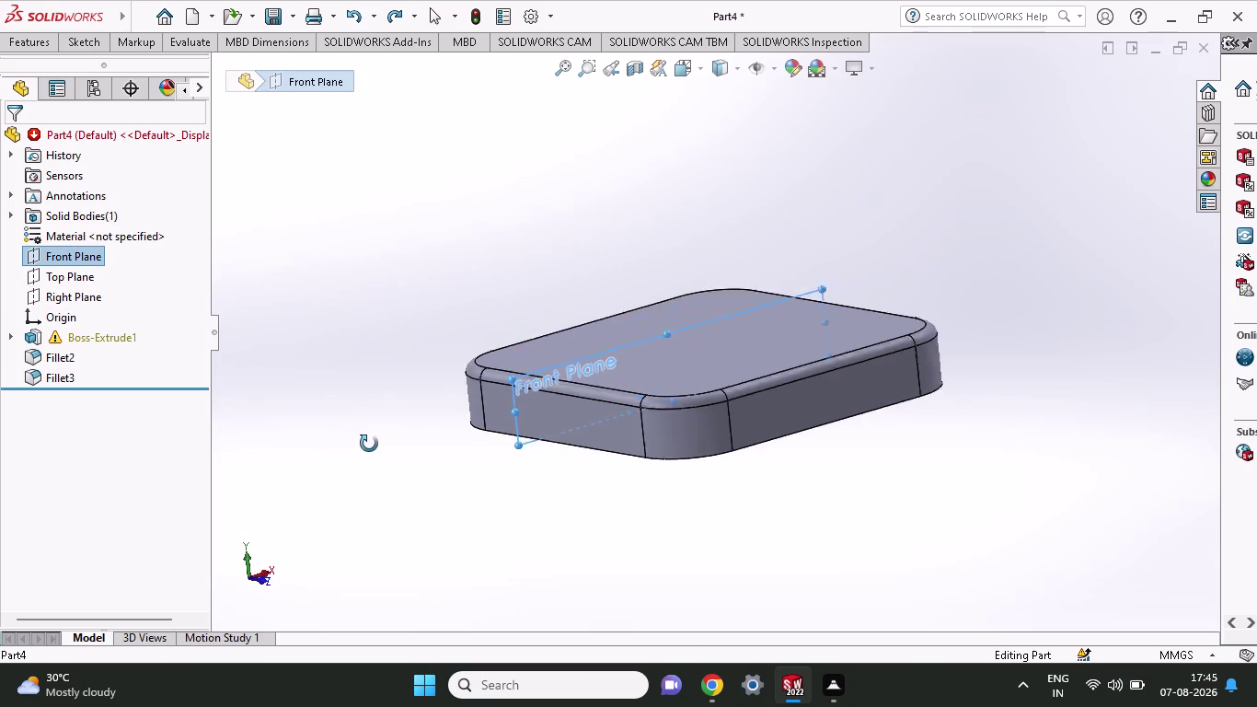
middle_drag(352, 439, 433, 453)
middle_click(431, 450)
middle_click(432, 448)
middle_click(432, 448)
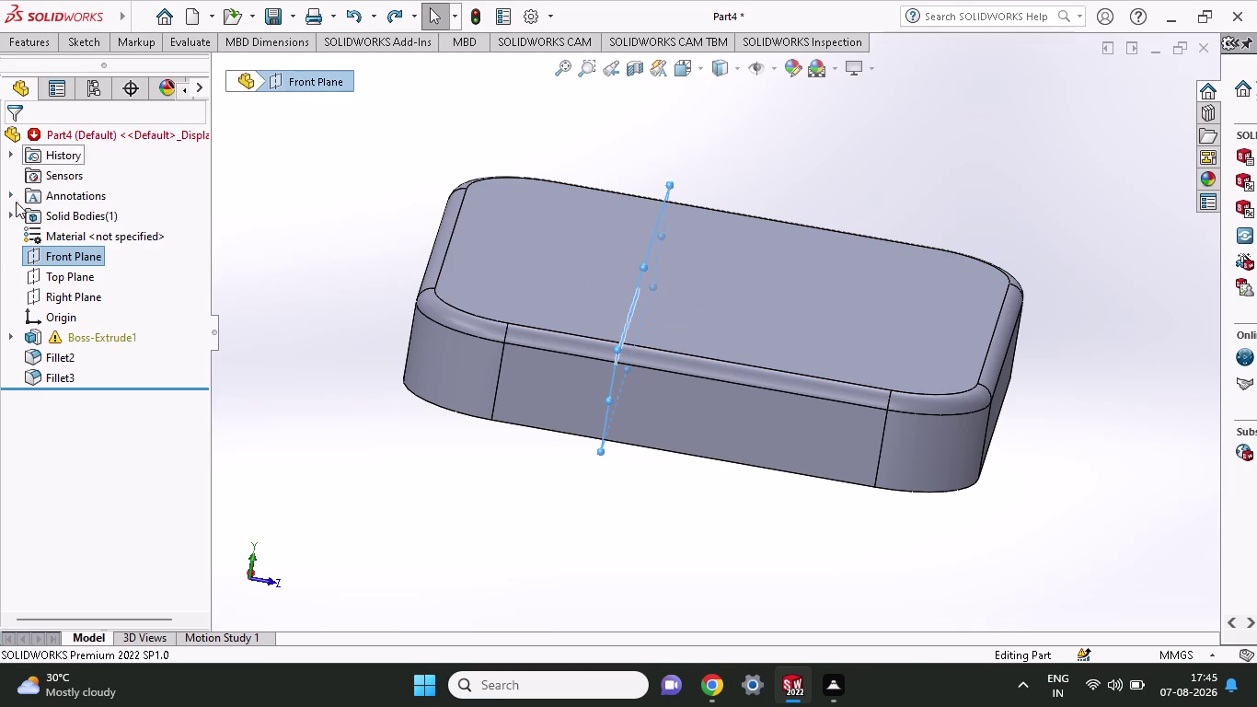
Undo Fillet3, Fillet2 and the Boss-Extrude1 base extrusion.
key(ctrl+z)
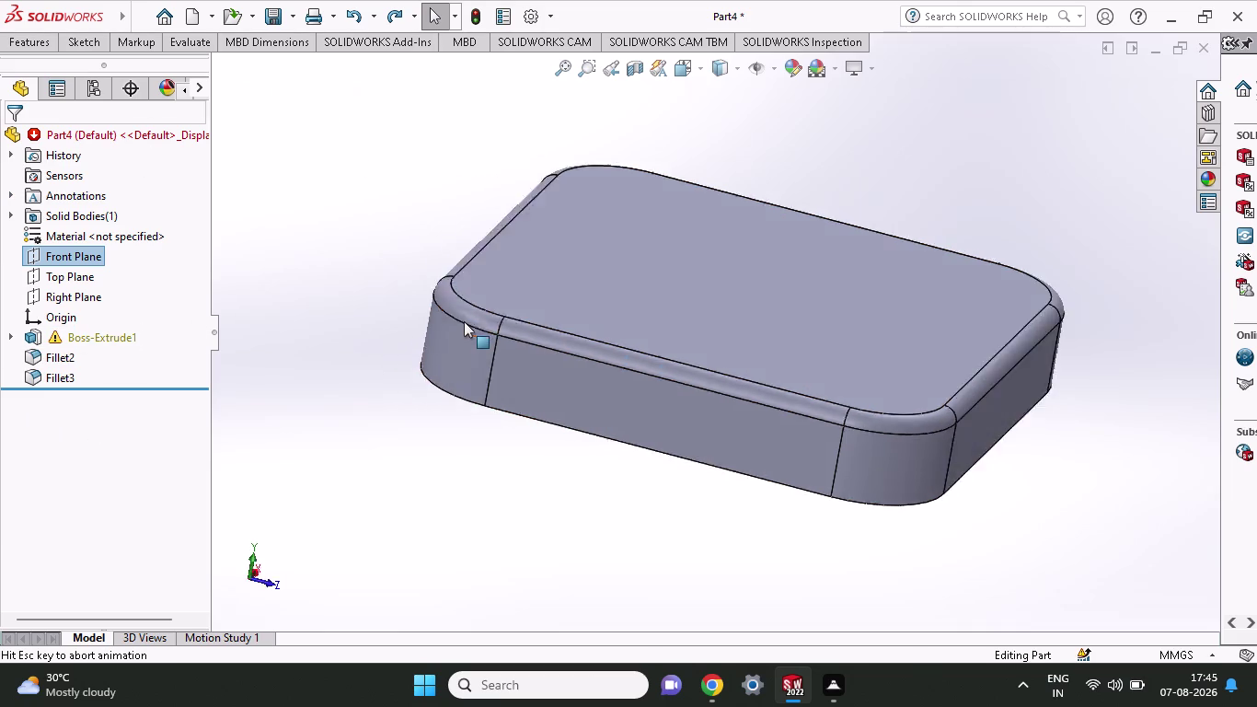
key(ctrl+z)
key(ctrl+z)
key(ctrl+z)
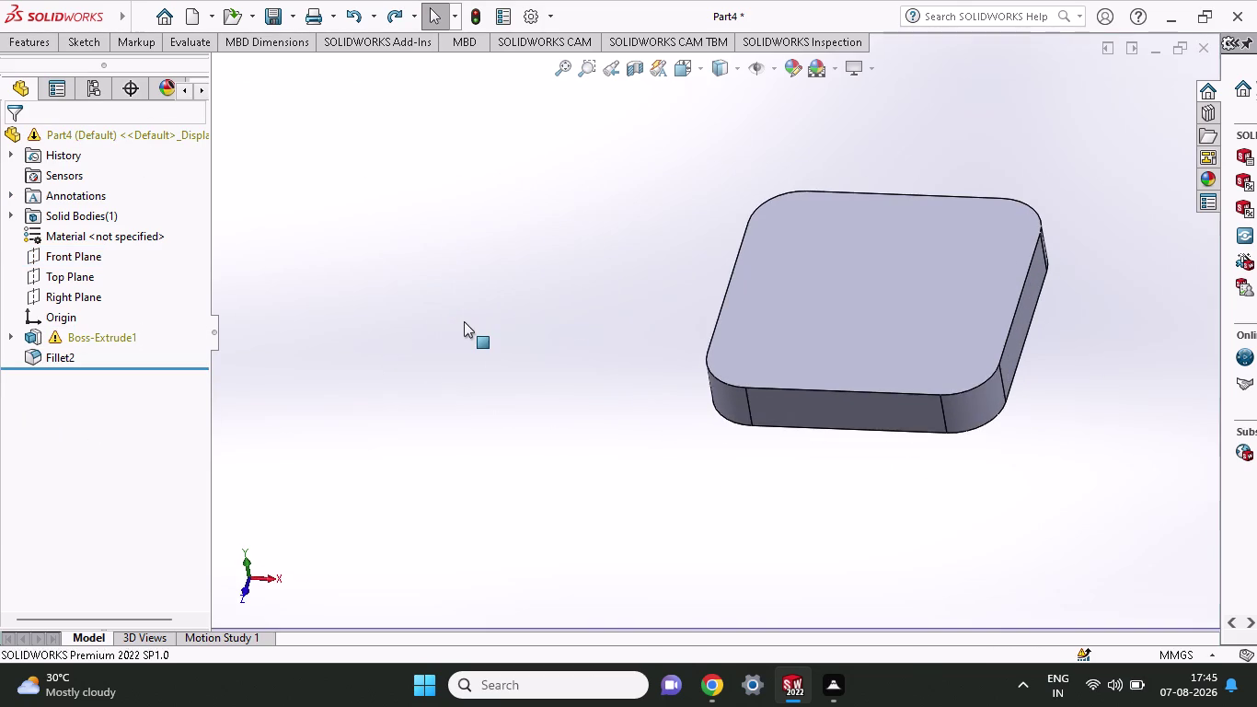
key(ctrl+z)
key(ctrl+z)
key(ctrl+z)
key(ctrl+z)
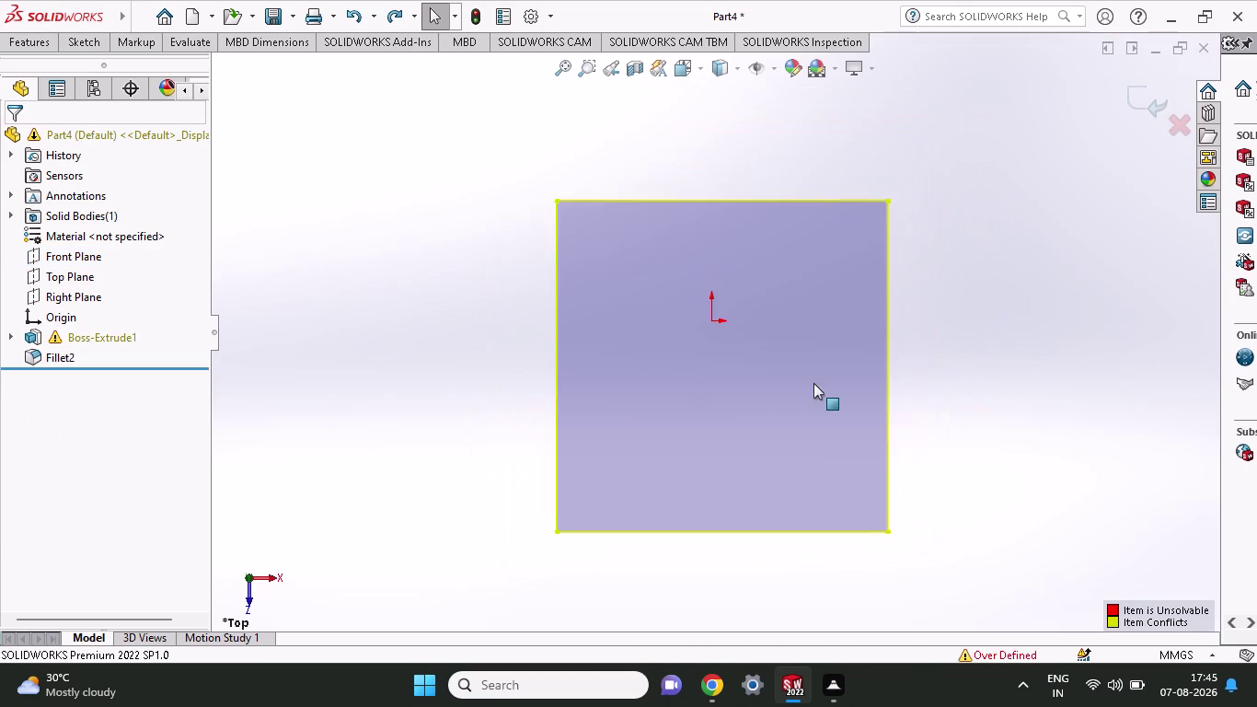
key(ctrl+z)
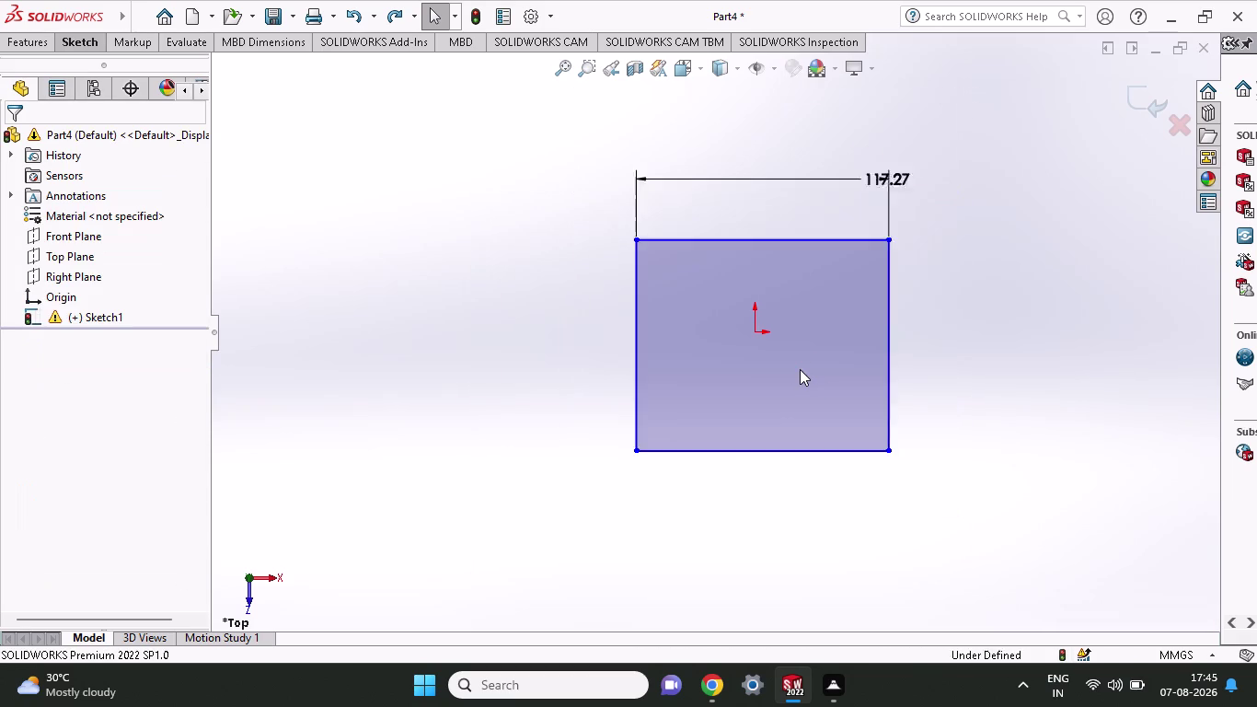
Undo the base square's width dimension and lines, leaving Top Plane selected.
key(ctrl+z)
key(ctrl+z)
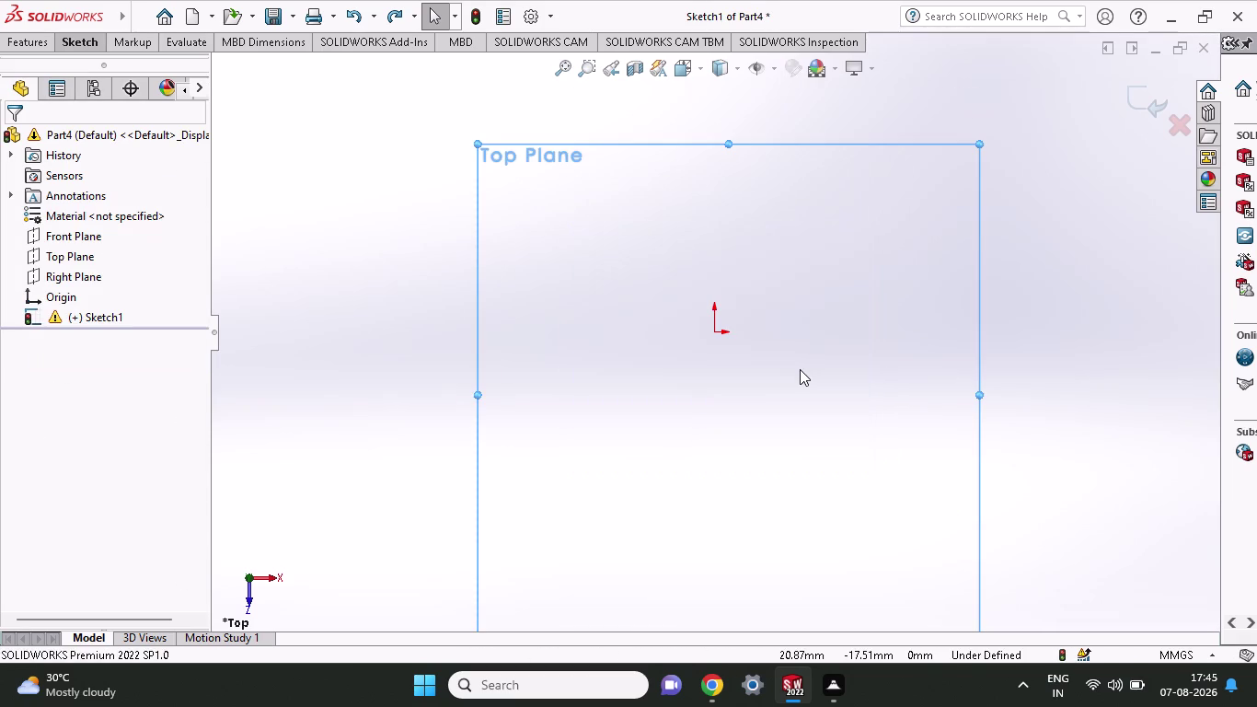
key(ctrl+z)
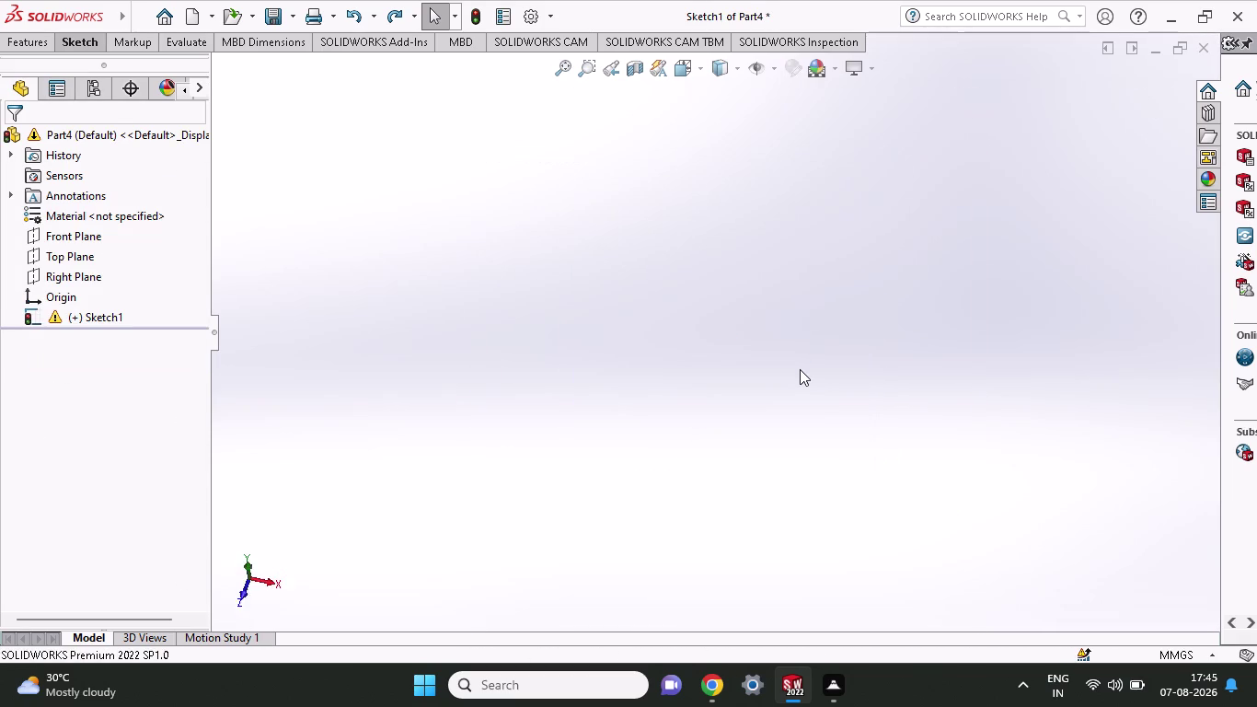
click(65, 255)
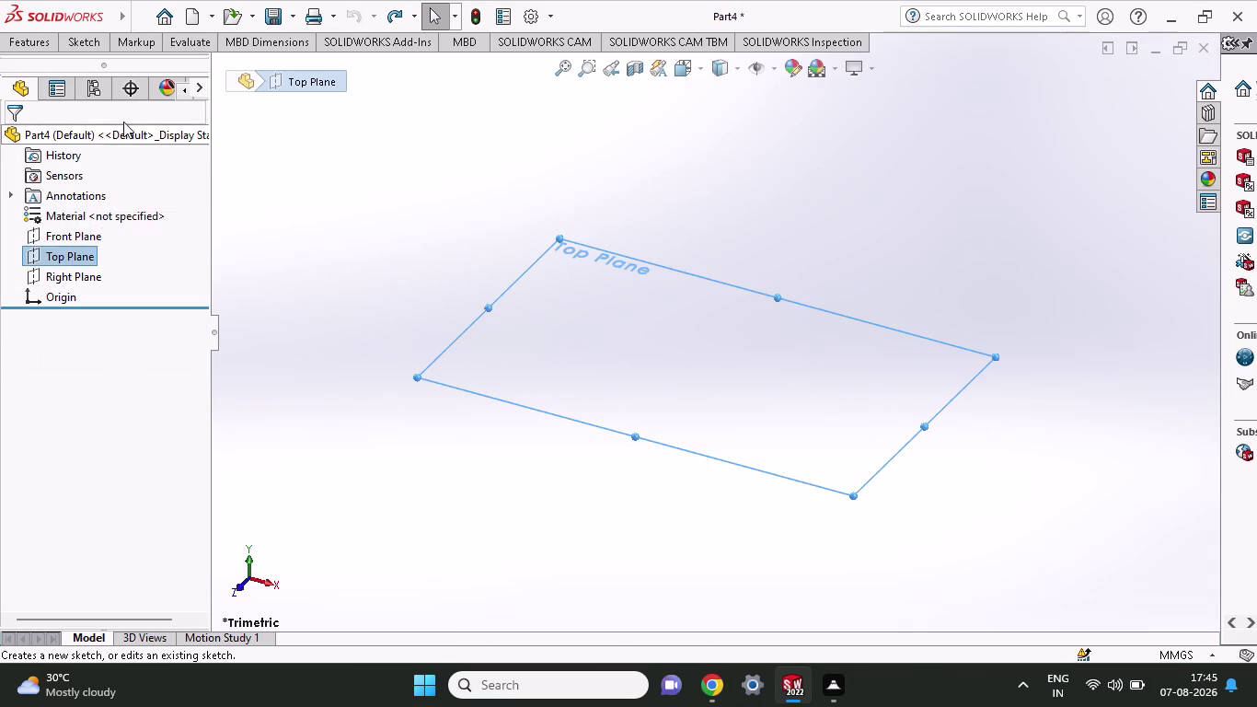
Start a new sketch on the Top Plane.
right_click(73, 253)
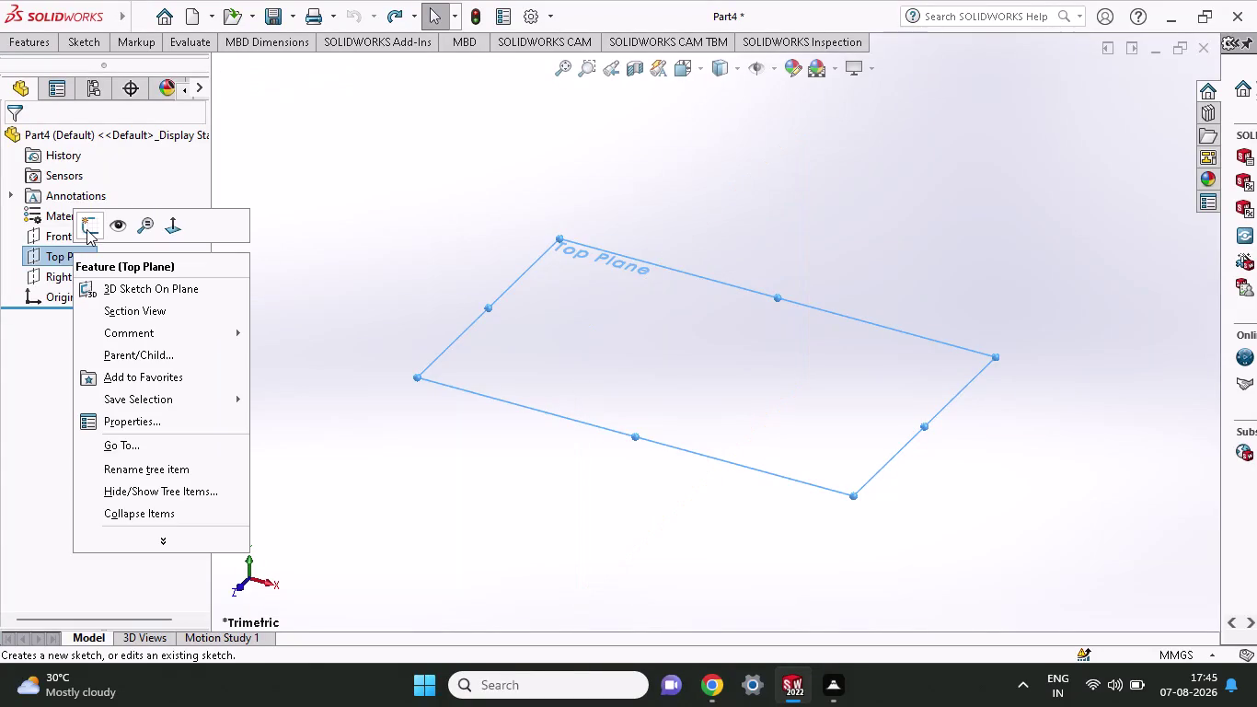
click(87, 229)
click(86, 45)
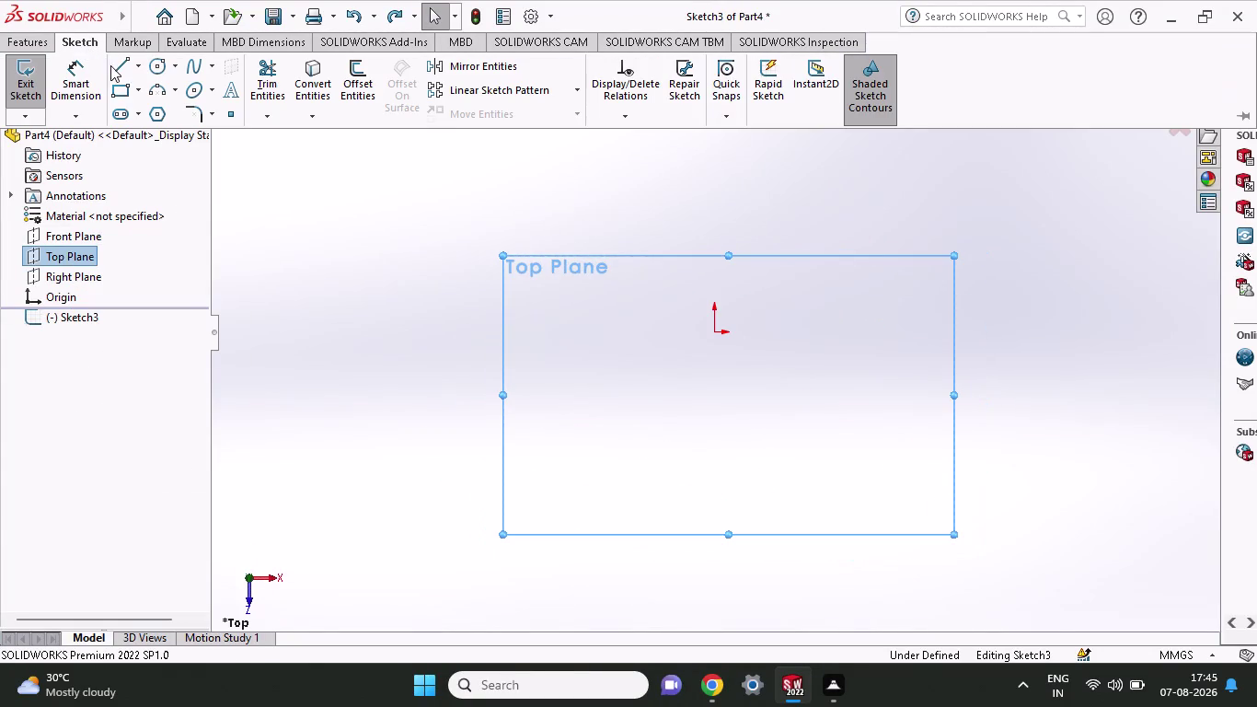
Draw a center rectangle from the origin out to a corner point.
click(116, 82)
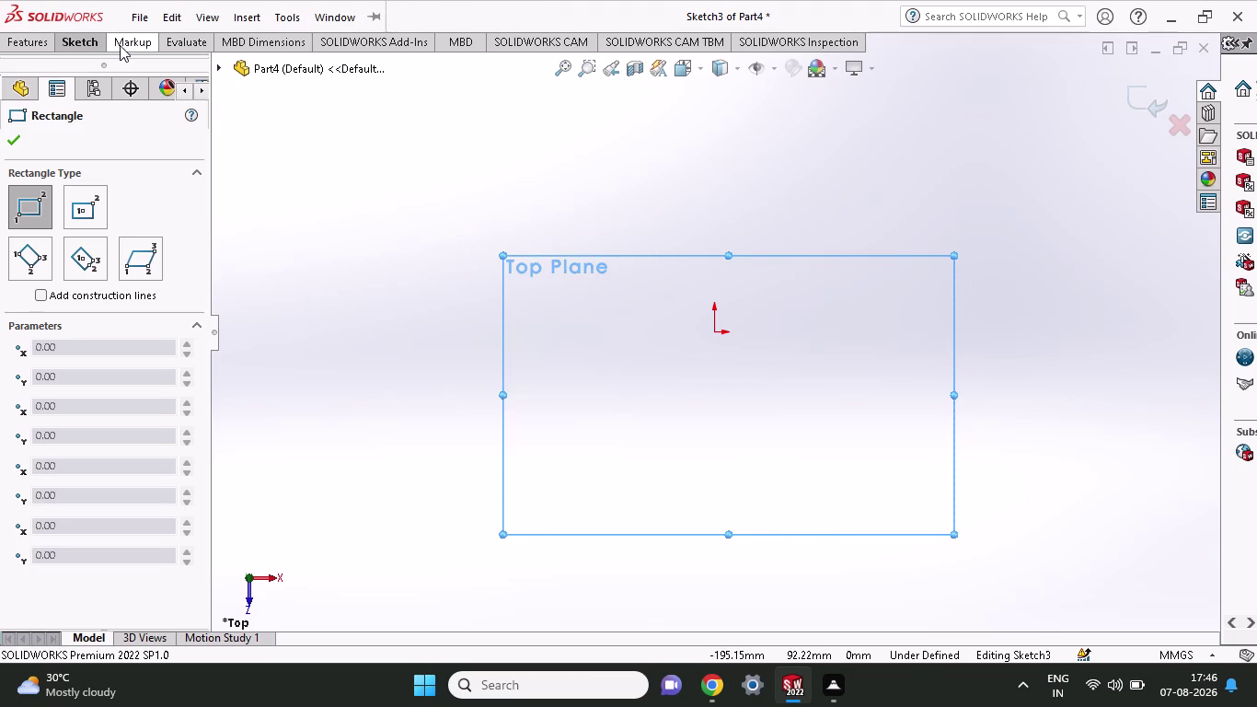
click(86, 48)
click(140, 95)
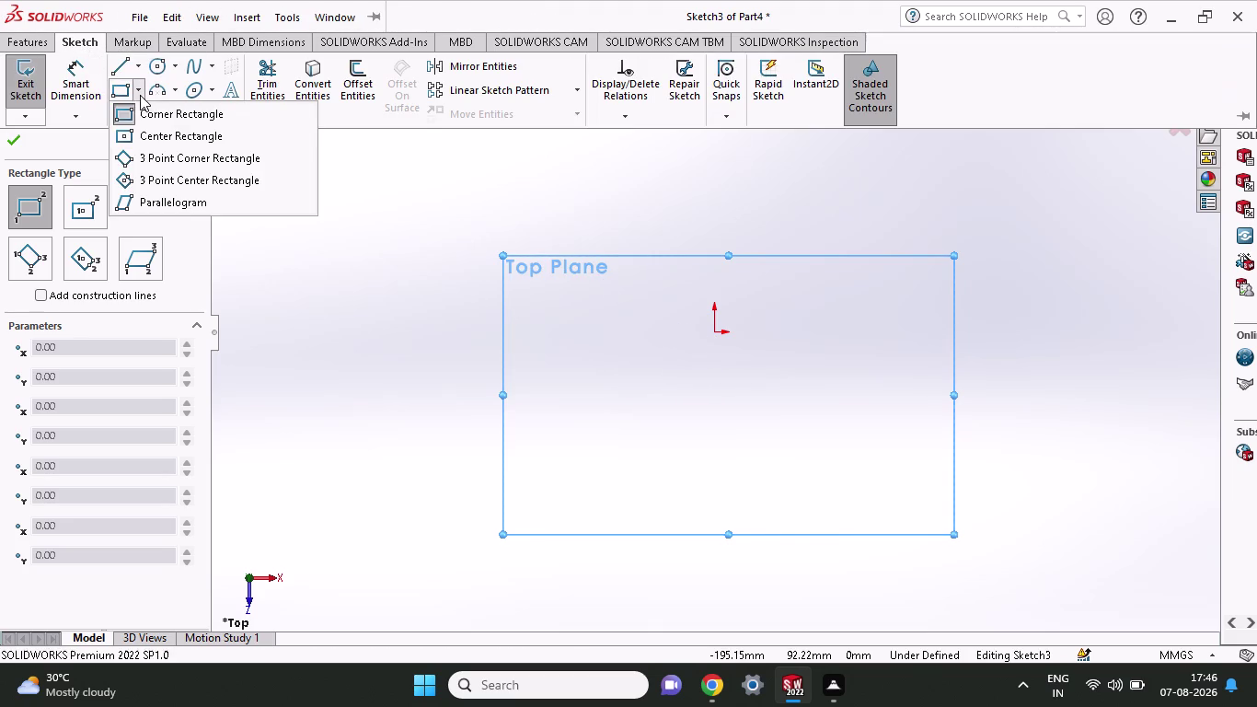
click(137, 141)
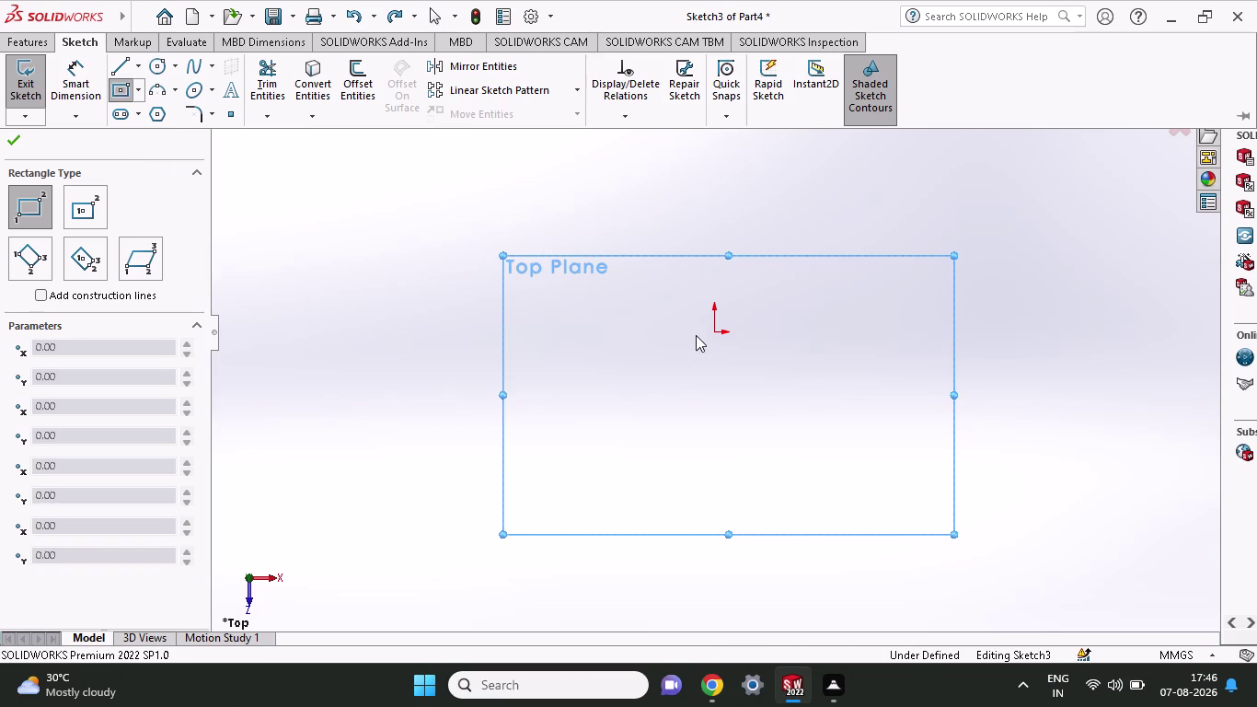
click(712, 330)
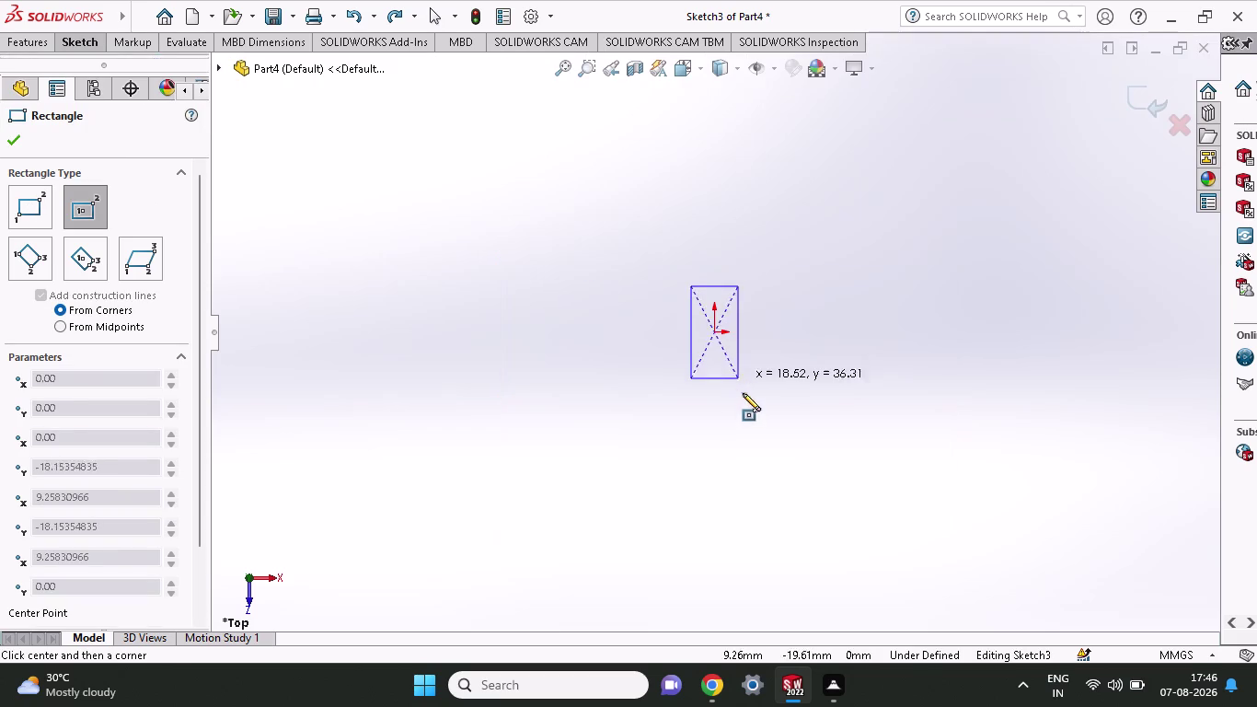
click(830, 455)
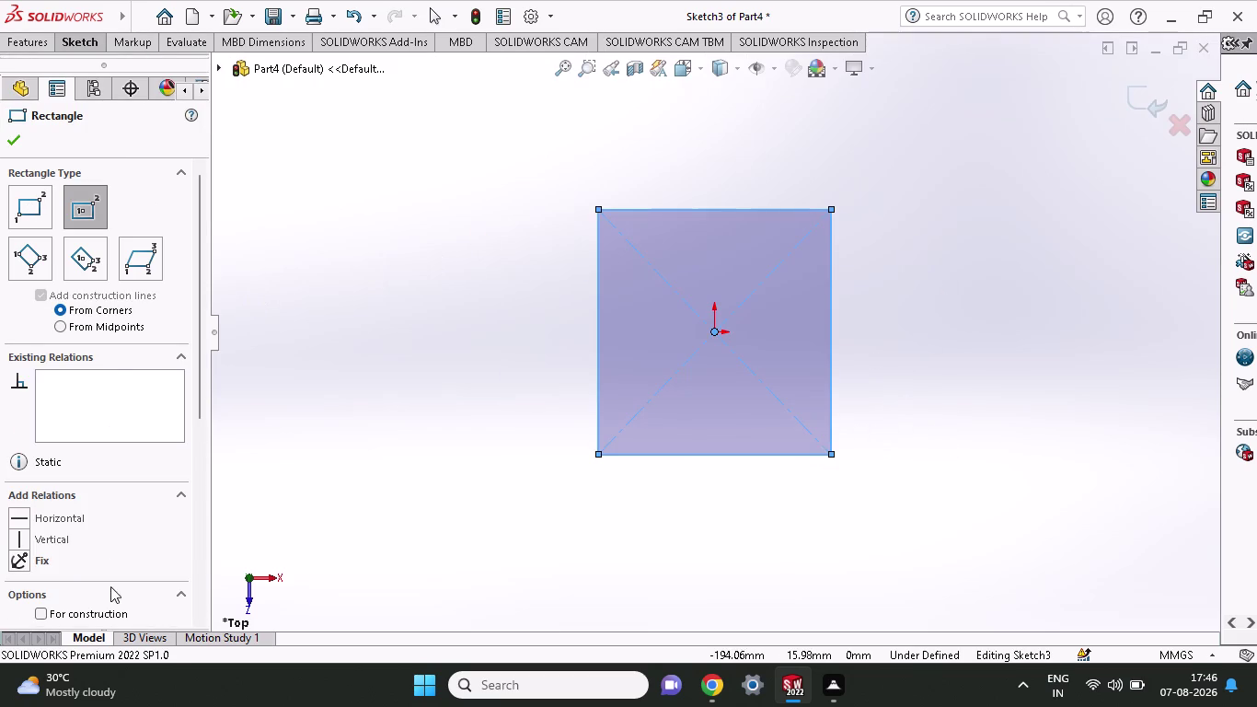
click(45, 46)
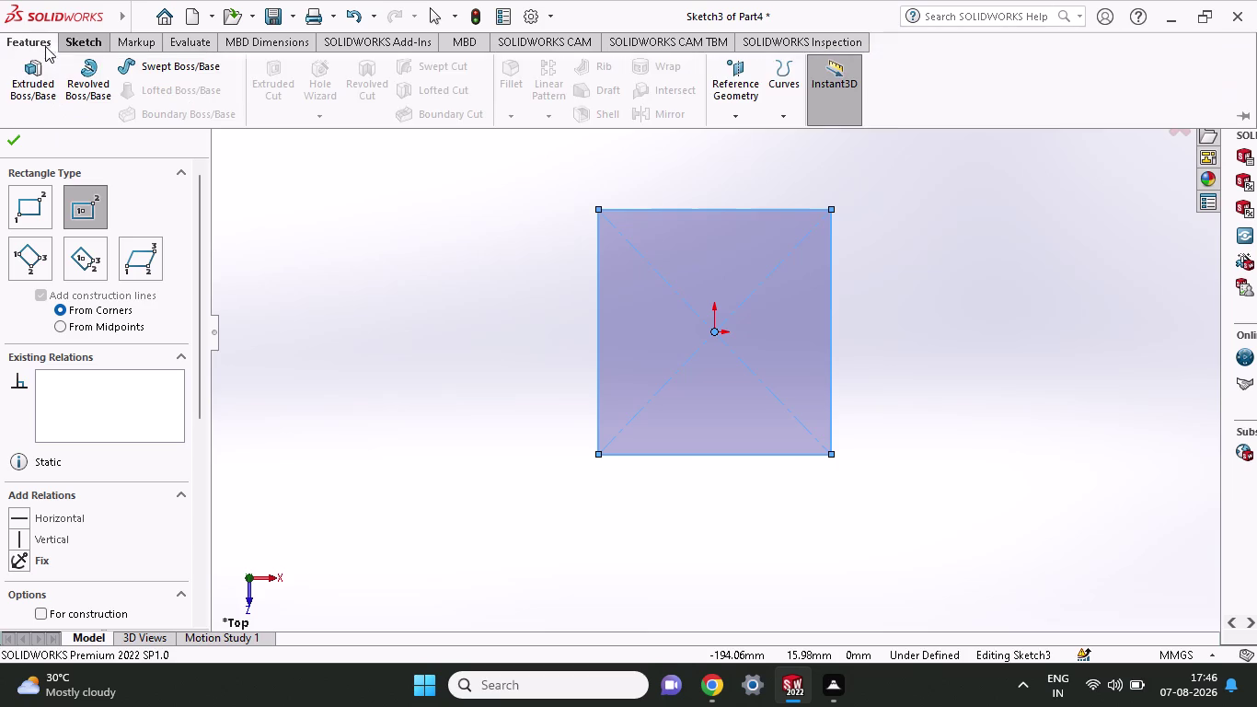
Dimension the square's top edge at 180 mm.
click(74, 49)
click(92, 77)
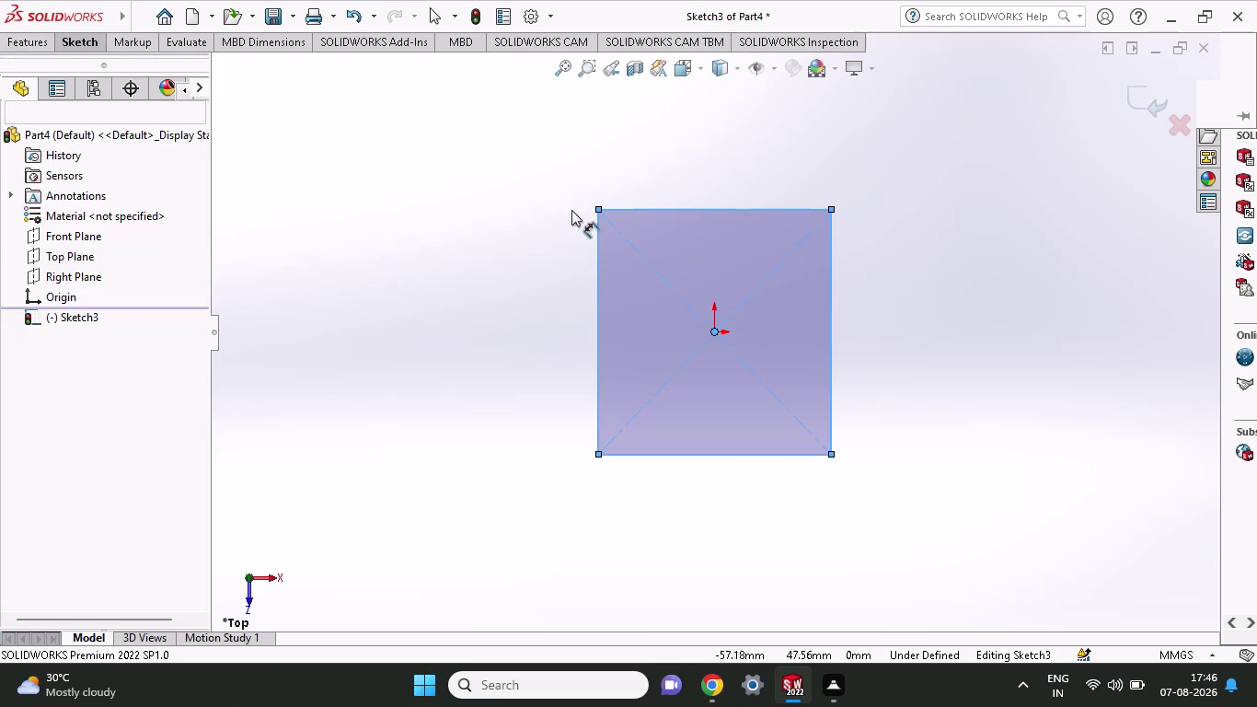
click(598, 208)
click(832, 208)
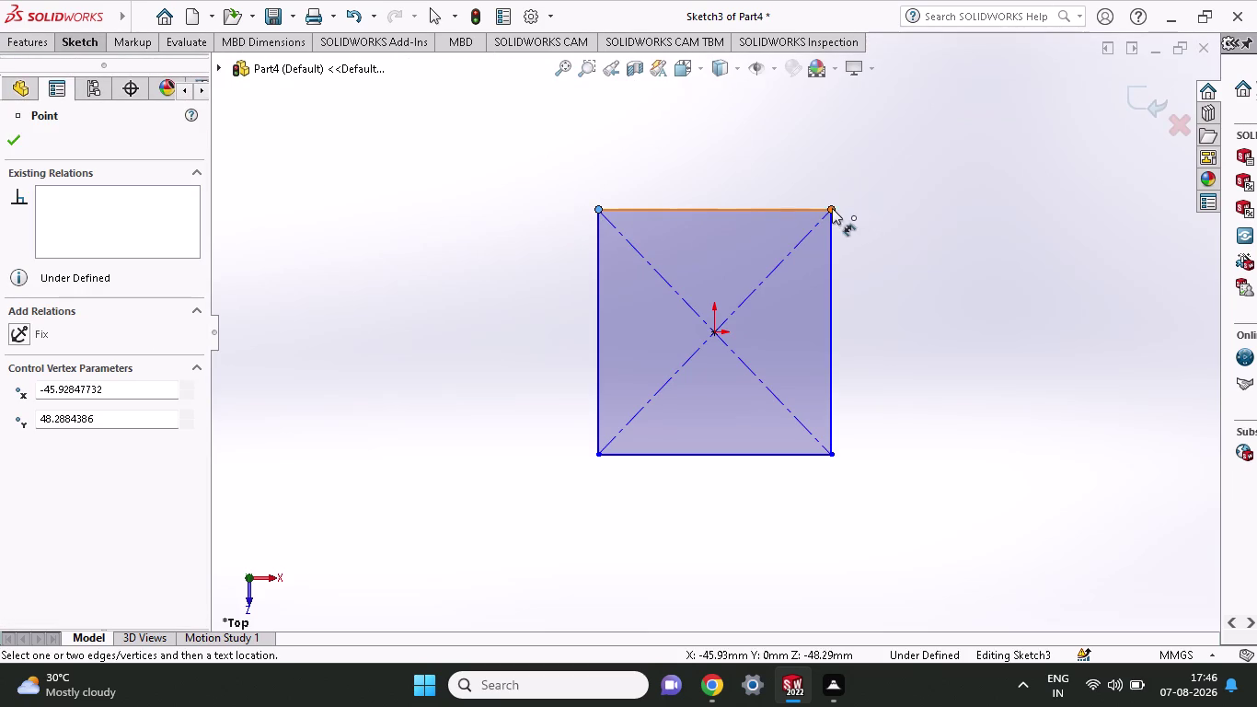
click(819, 150)
text(18)
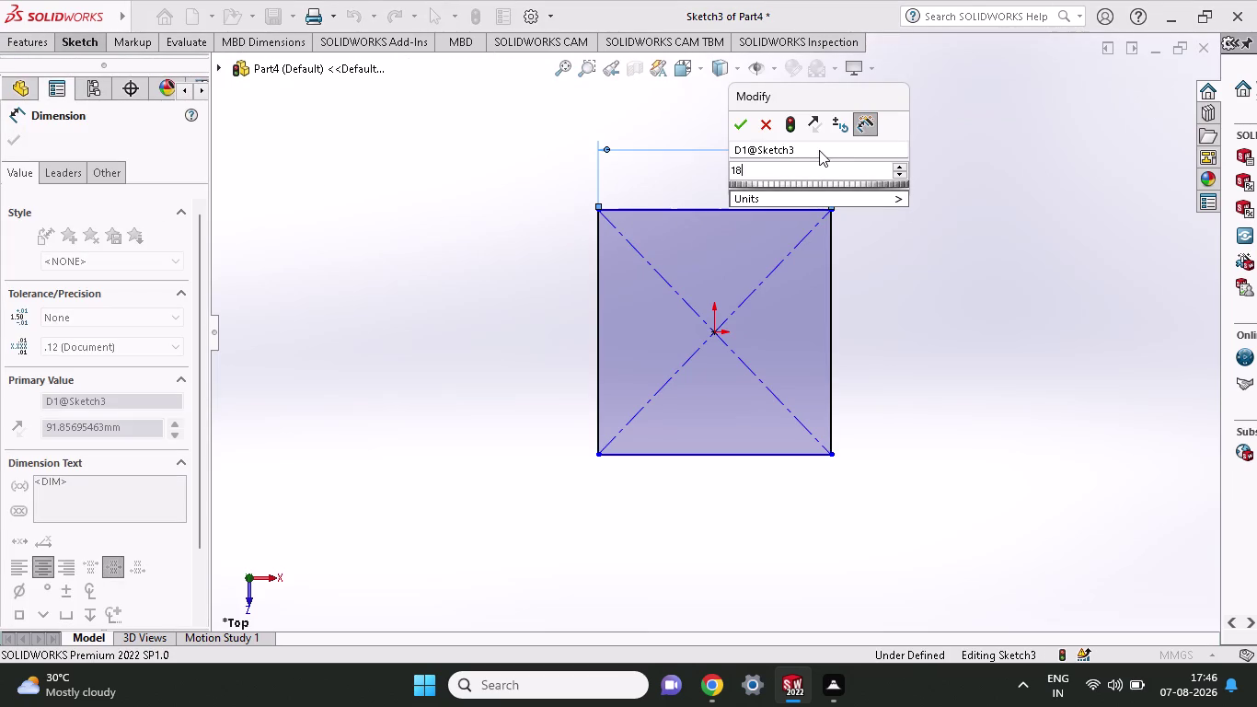
text(0)
click(740, 125)
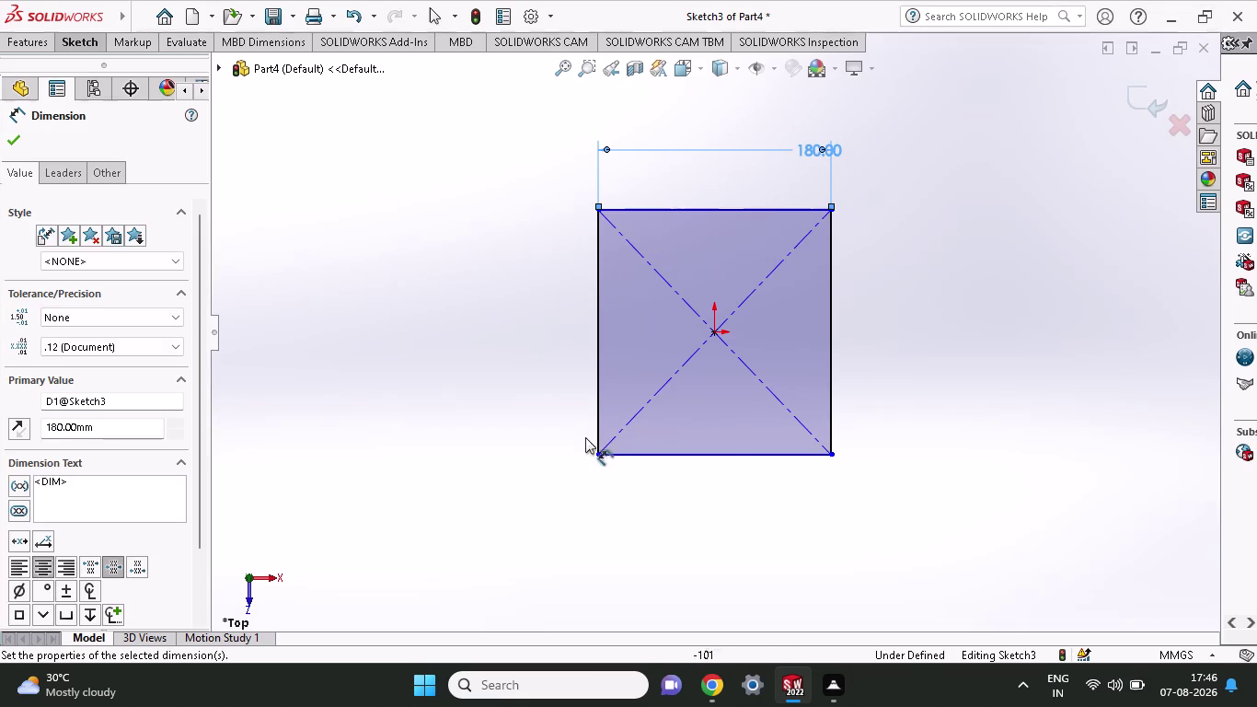
key(Escape)
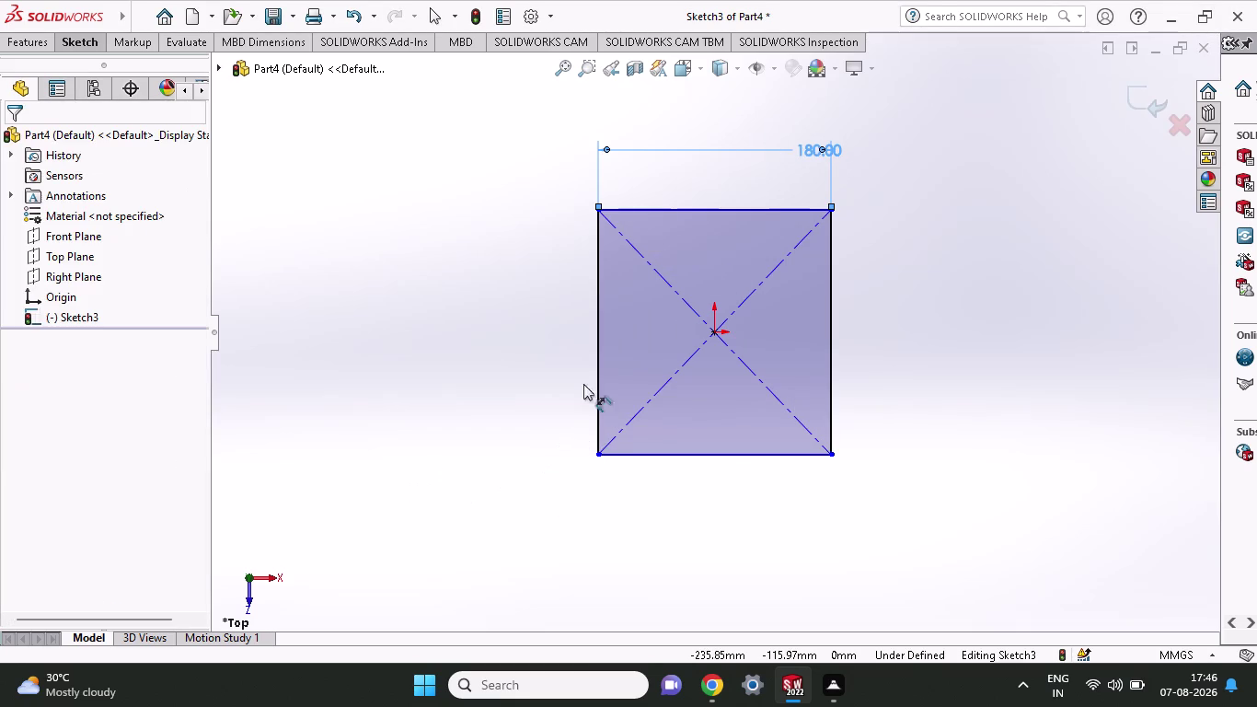
Add an Equal relation to all four sides, fully defining the square.
click(596, 334)
click(703, 459)
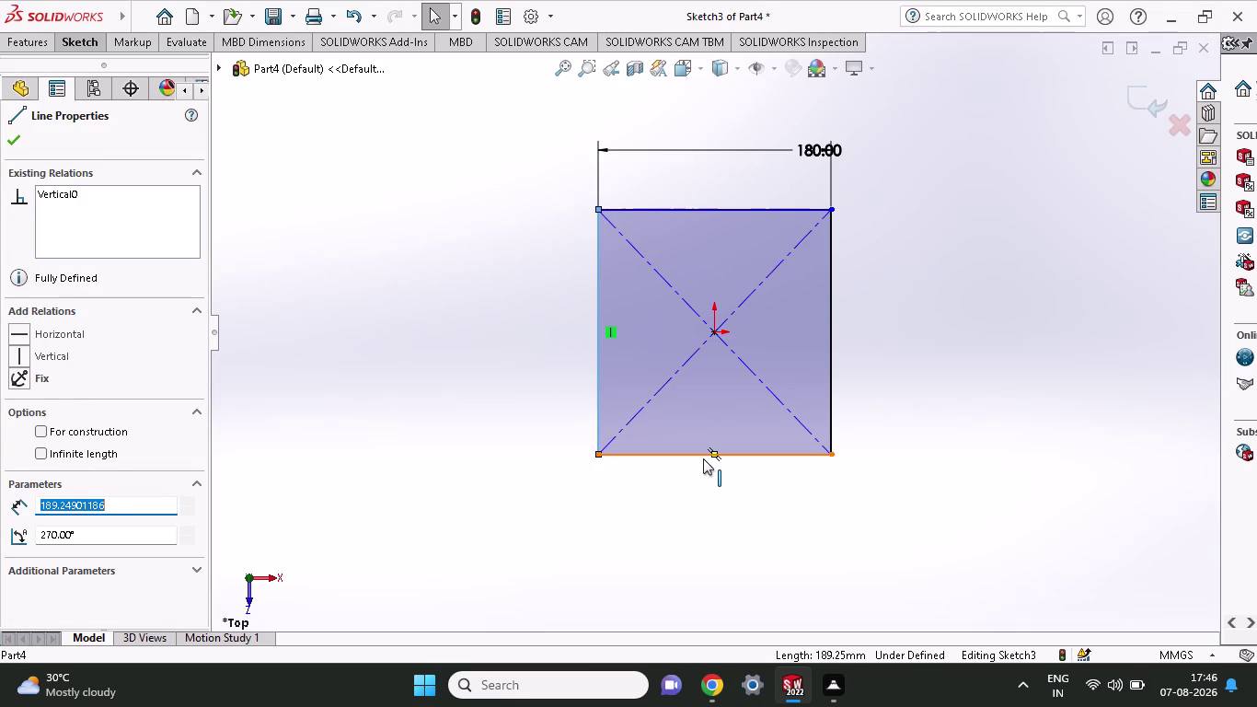
click(827, 327)
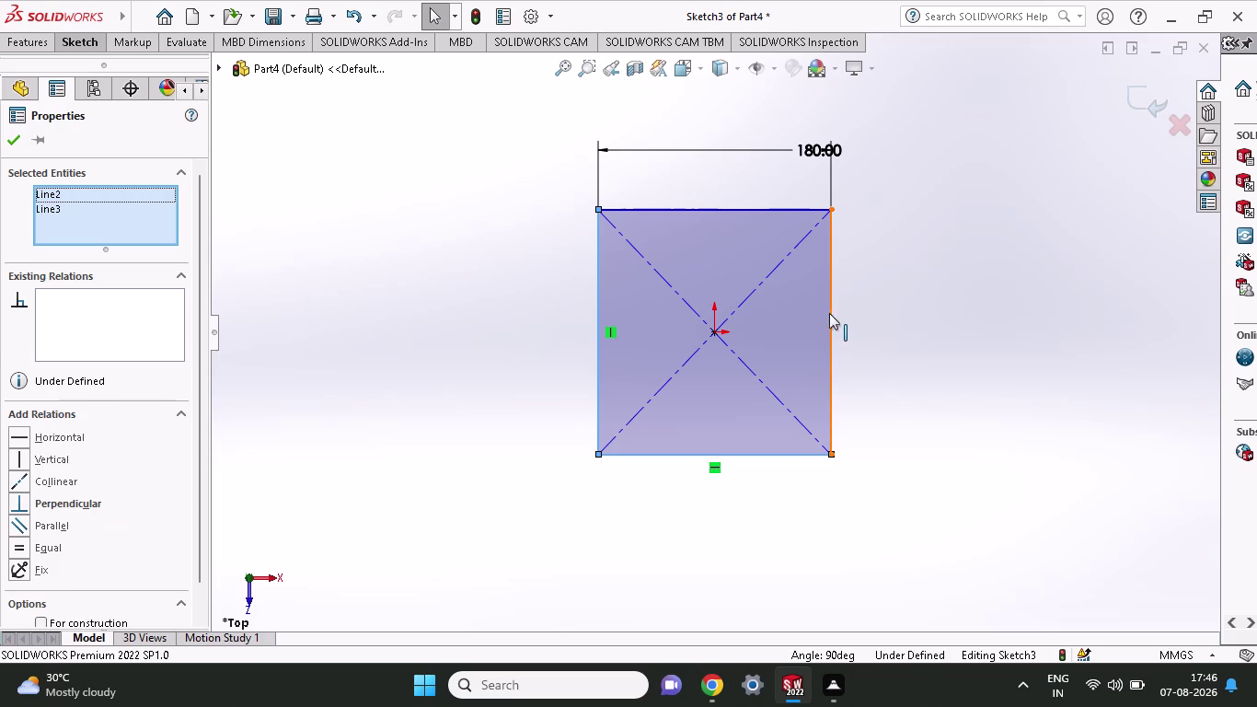
click(701, 207)
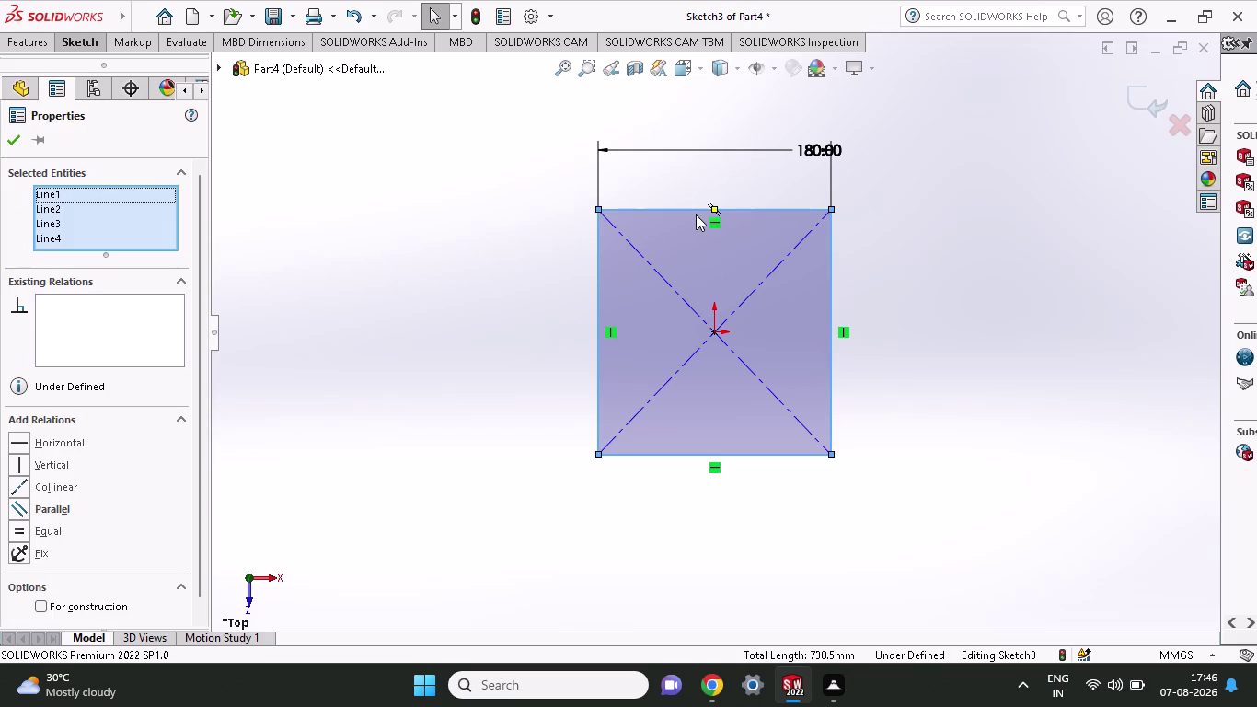
click(42, 534)
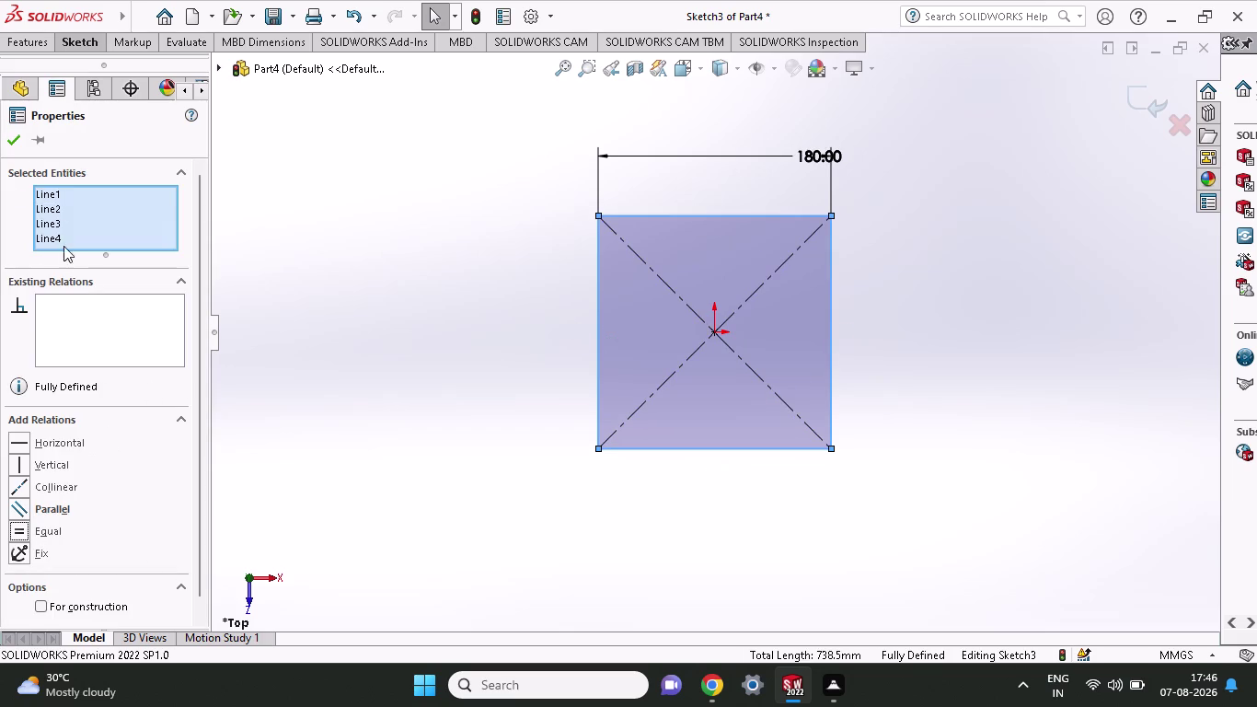
click(13, 141)
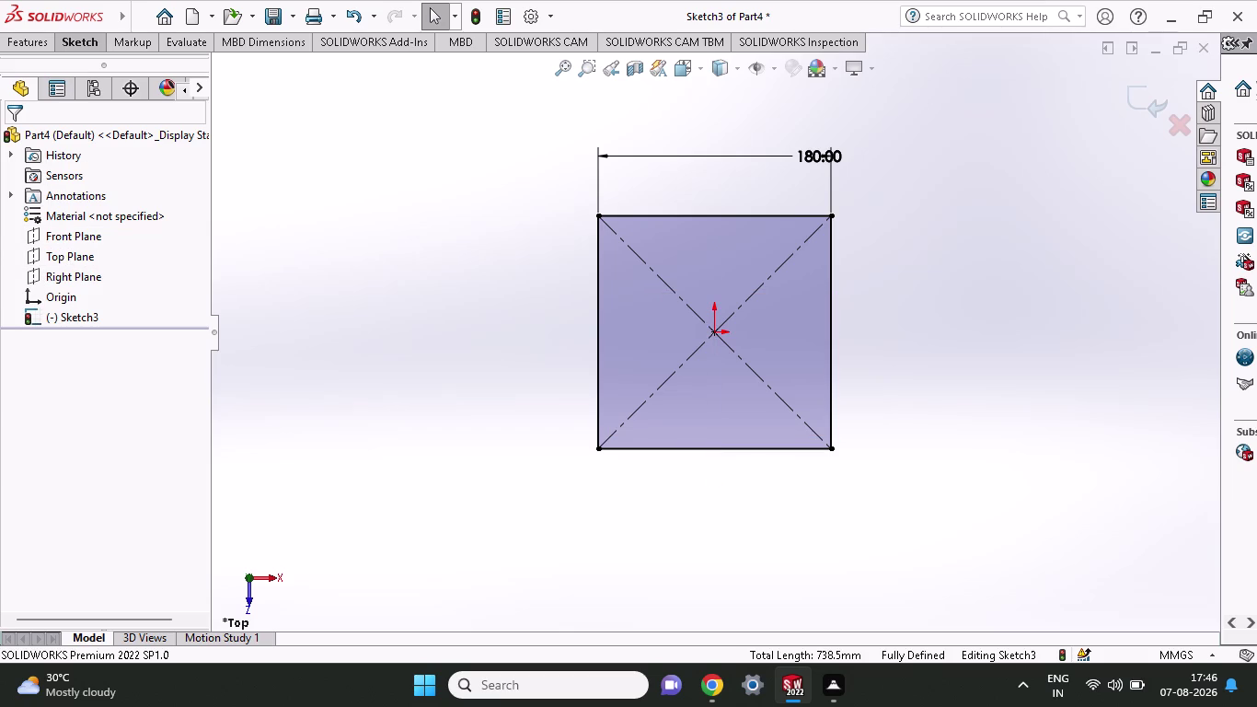
click(40, 39)
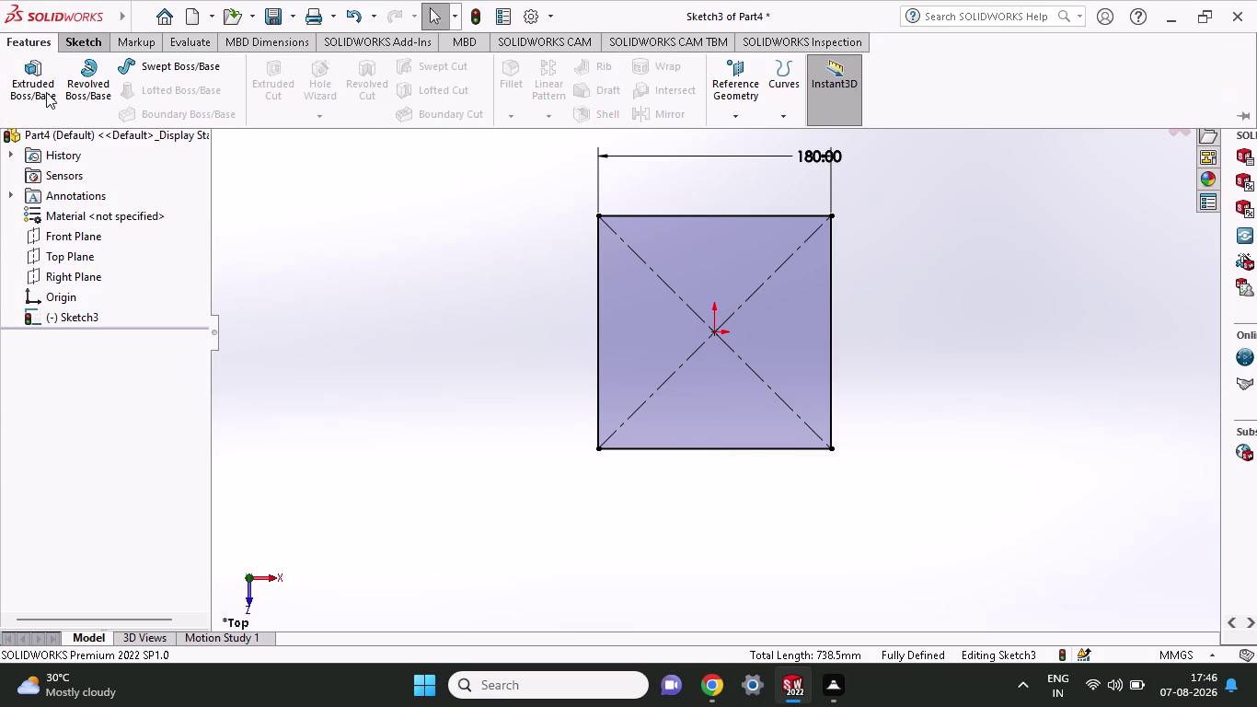
click(35, 86)
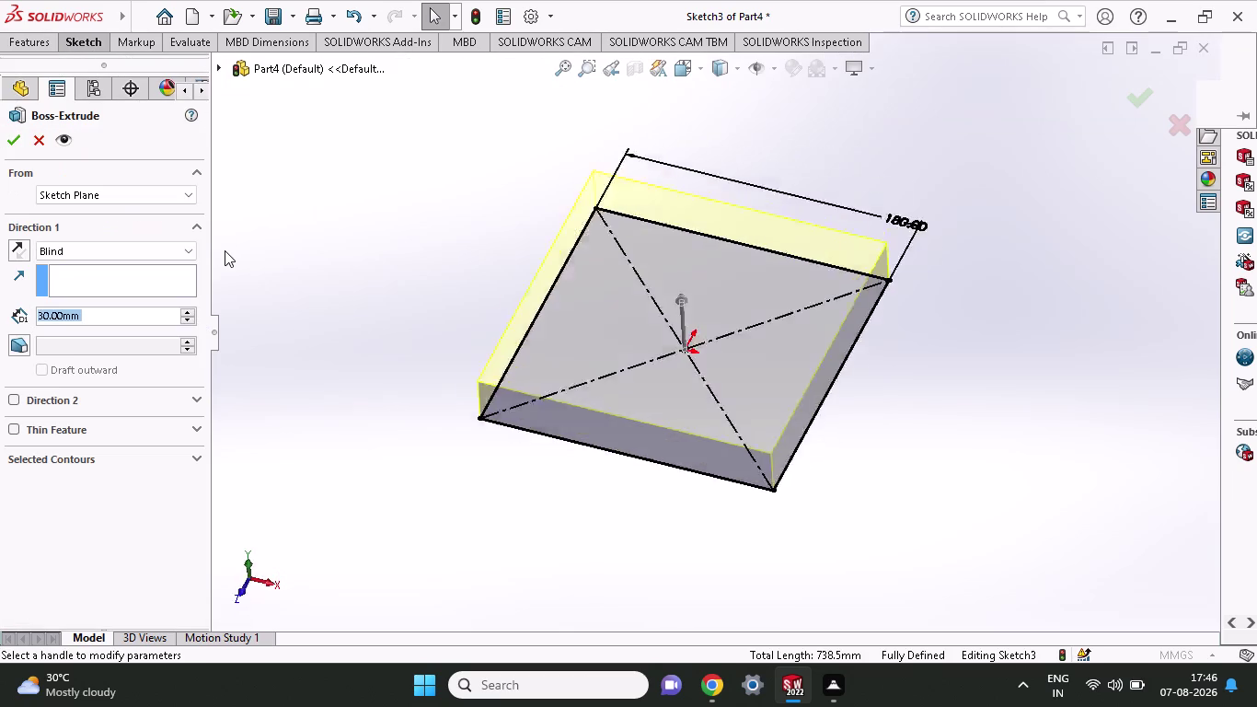
Accept the Blind 30 mm extrusion of the 180 mm square as Boss-Extrude2.
click(5, 135)
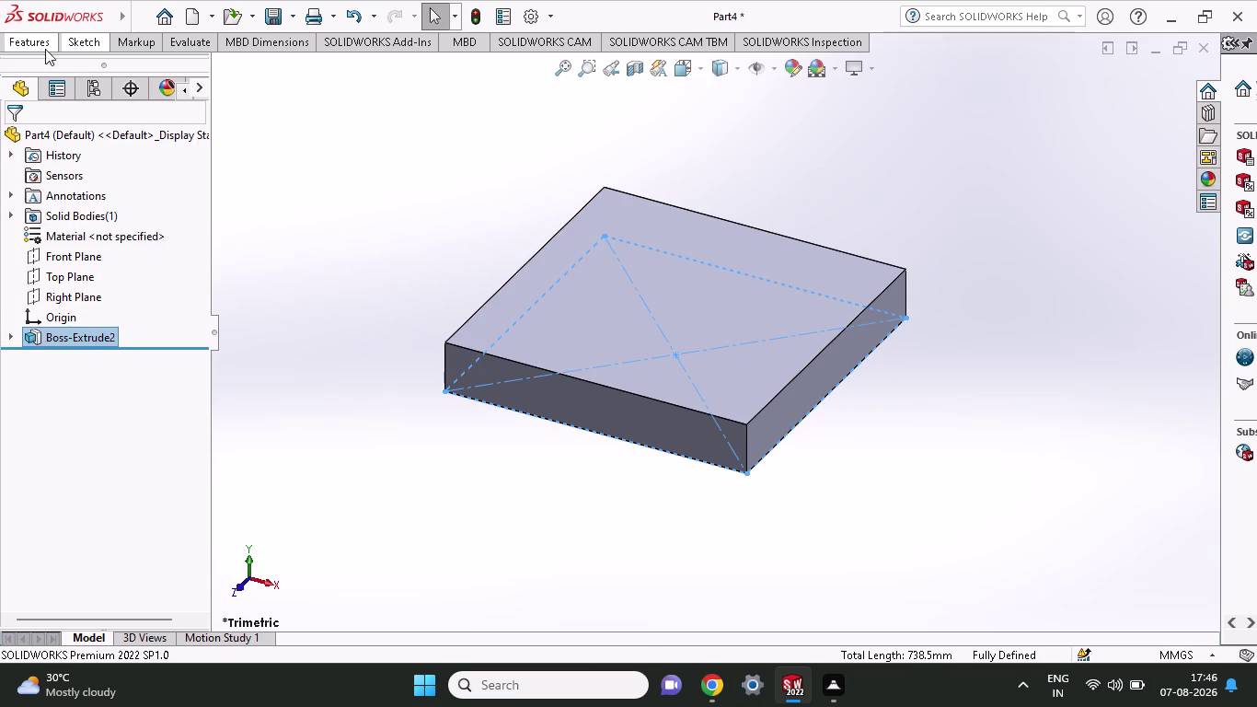
click(16, 44)
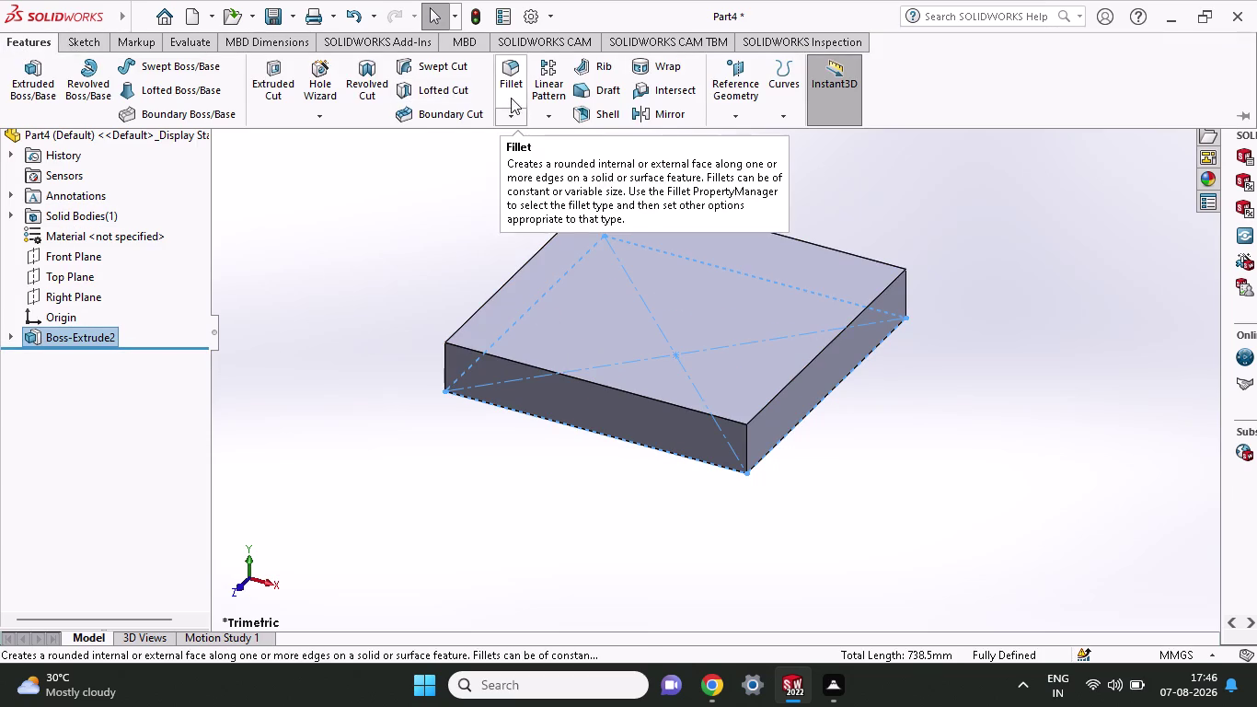
Pick the block's four vertical corner edges for a fillet.
click(513, 90)
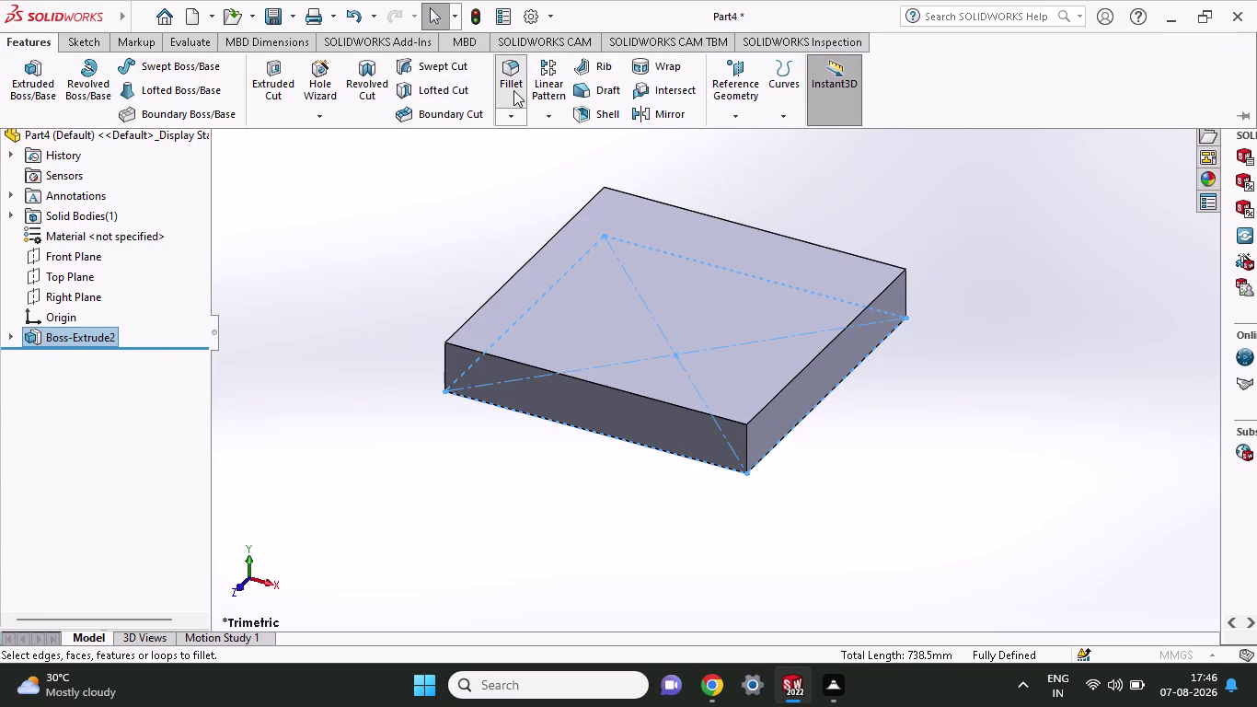
click(446, 366)
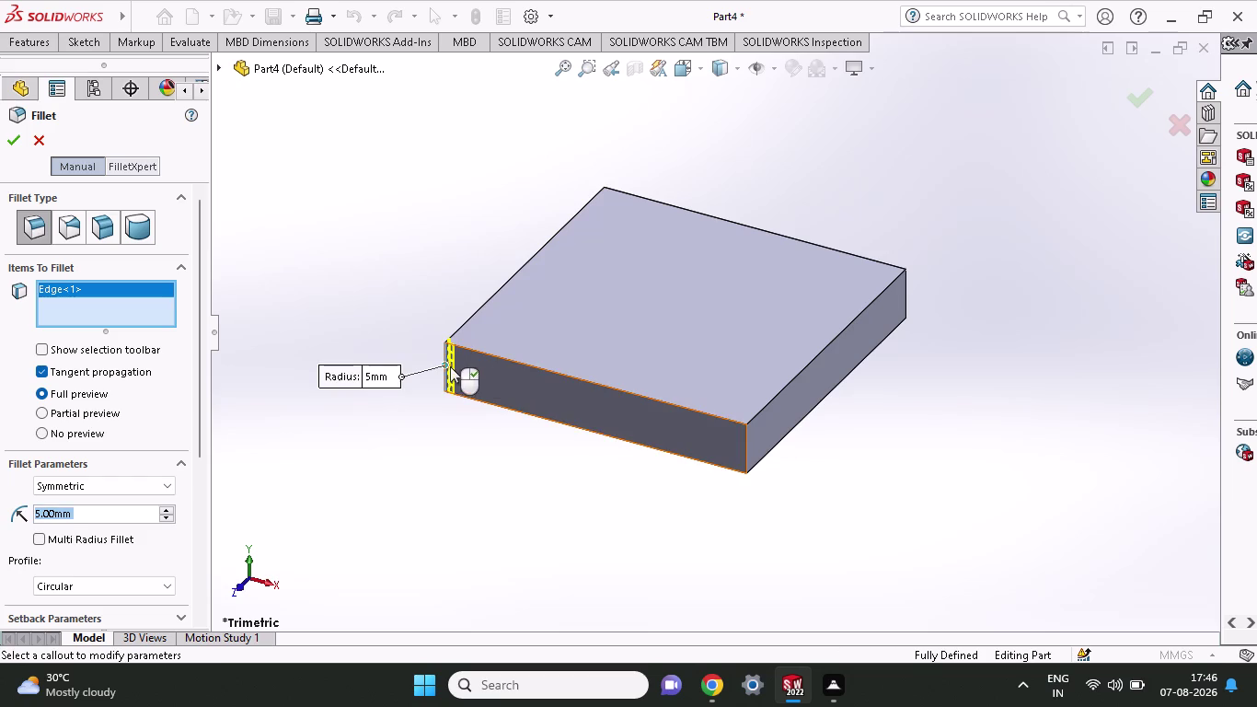
click(744, 451)
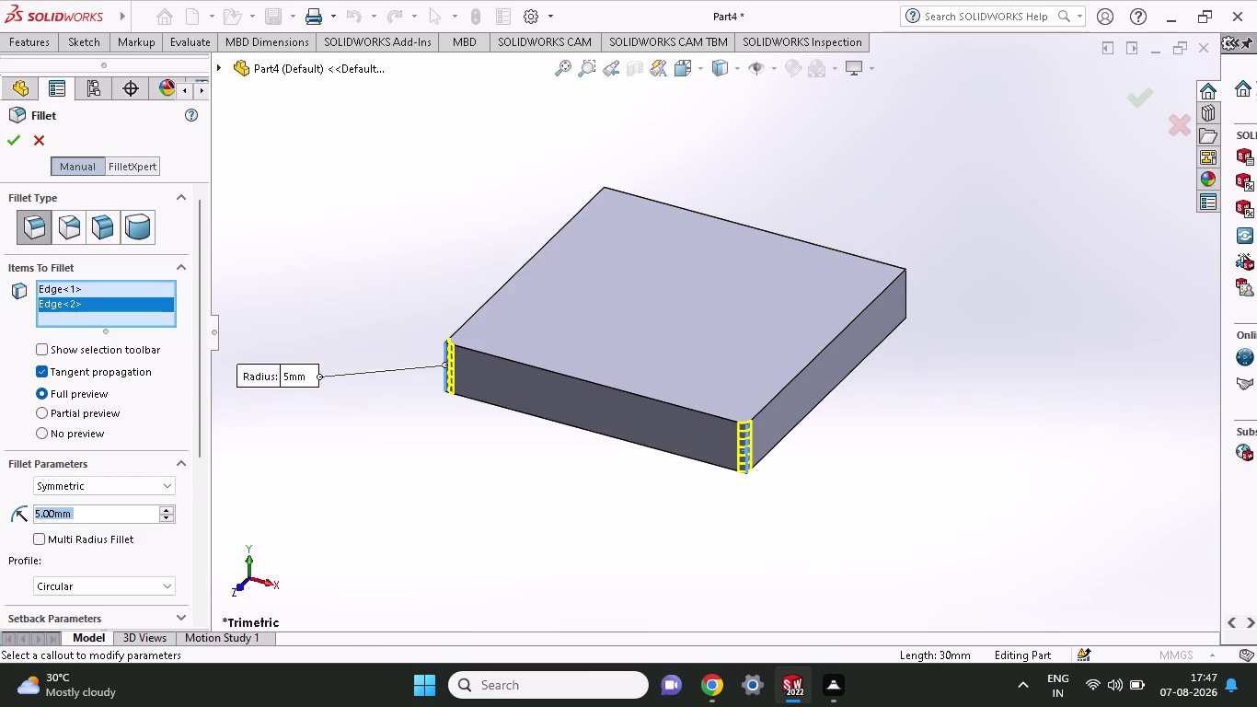
click(904, 298)
middle_drag(800, 149, 798, 154)
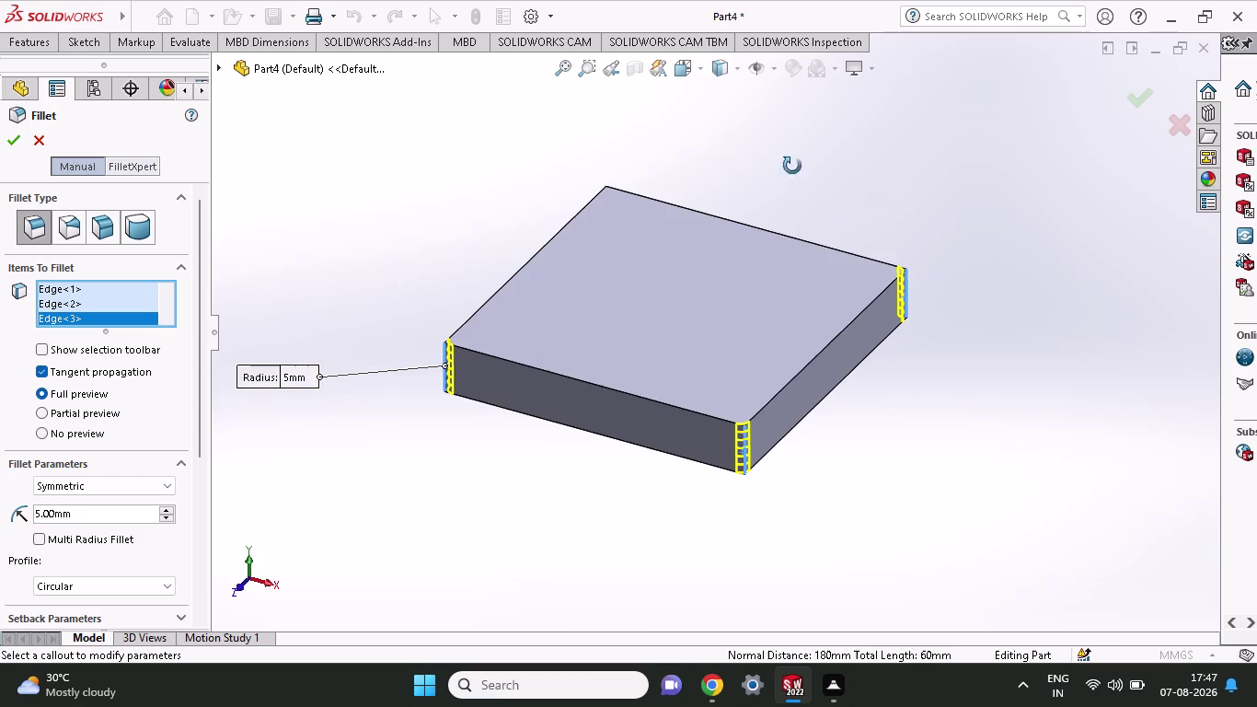
middle_drag(798, 154, 705, 274)
click(764, 118)
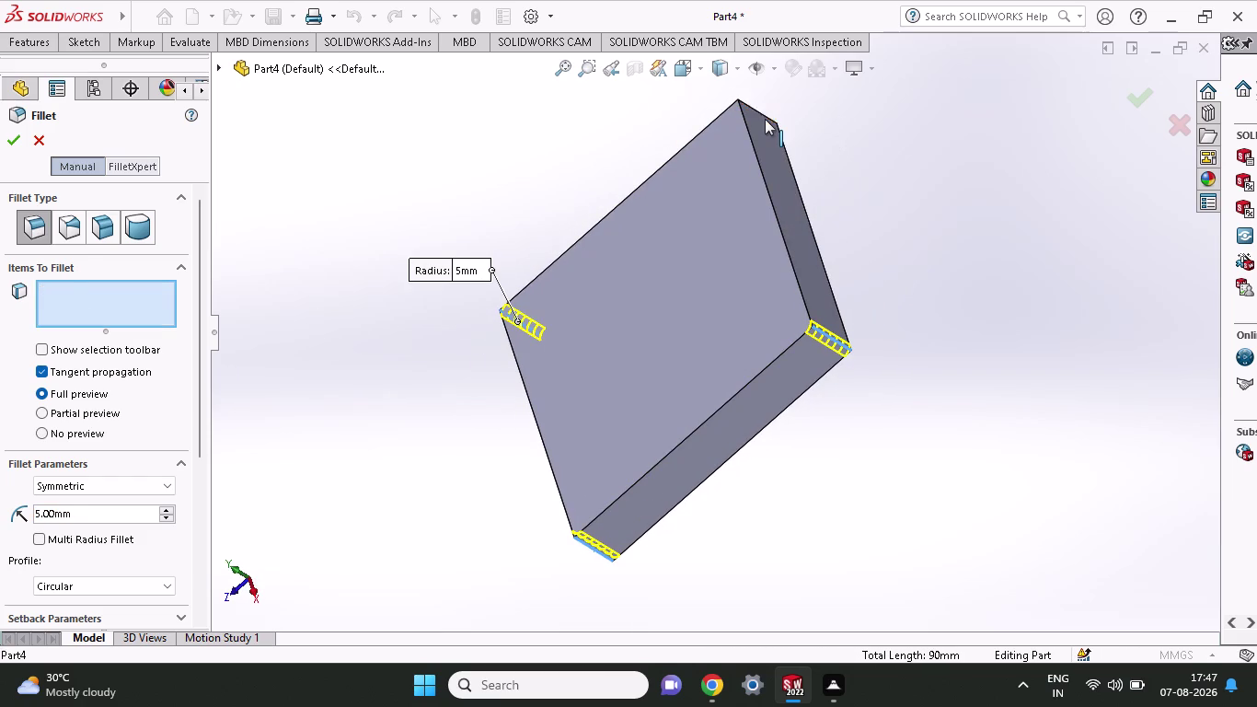
middle_drag(815, 190, 892, 118)
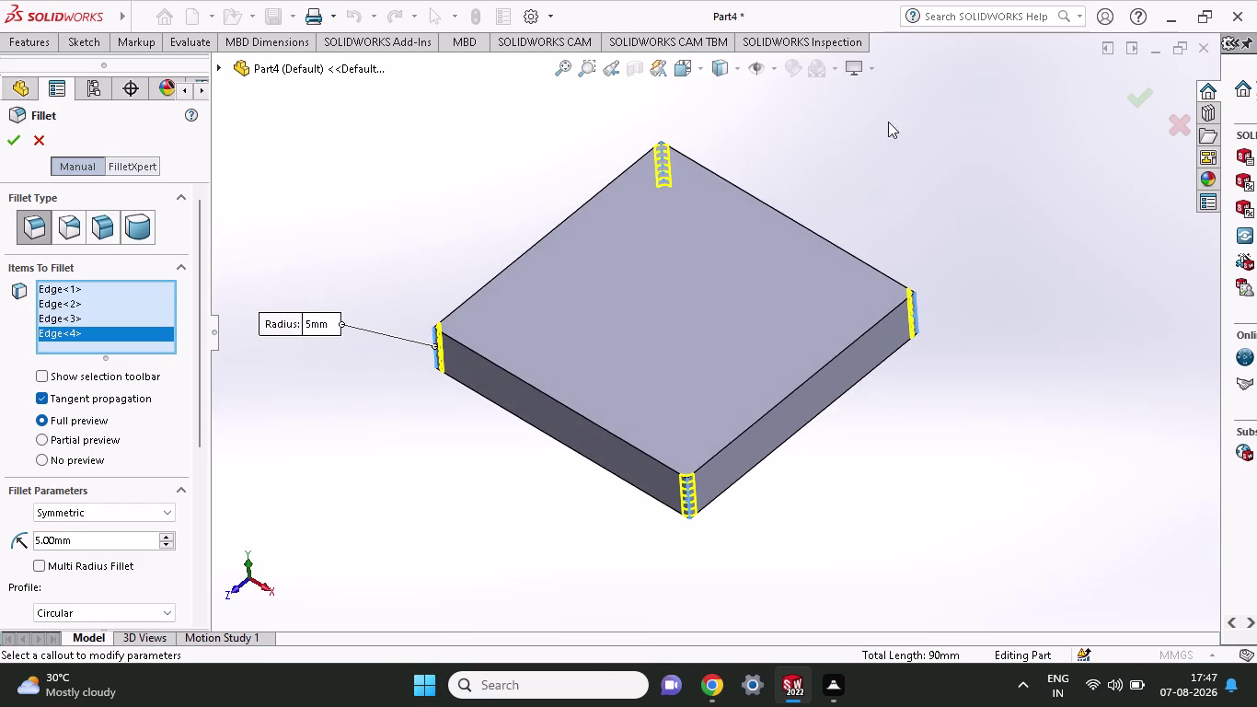
Apply a 30 mm radius to the four corner edges as Fillet4.
drag(75, 537, 0, 537)
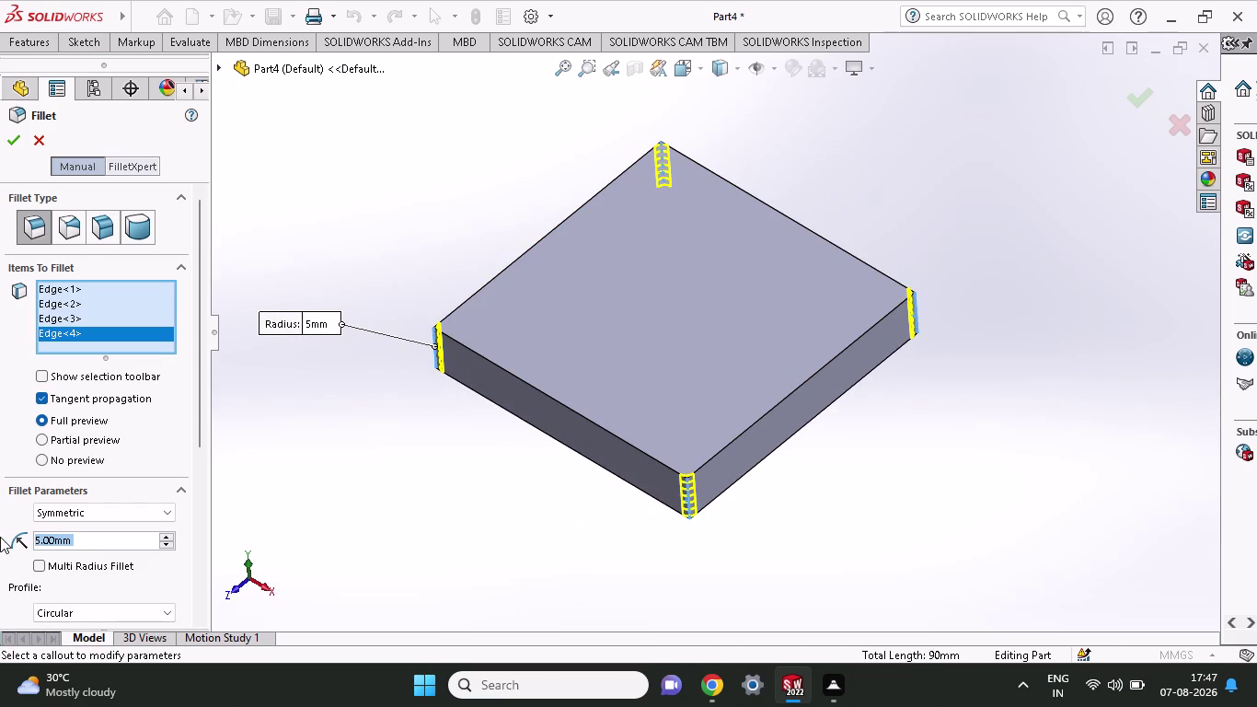
text(30)
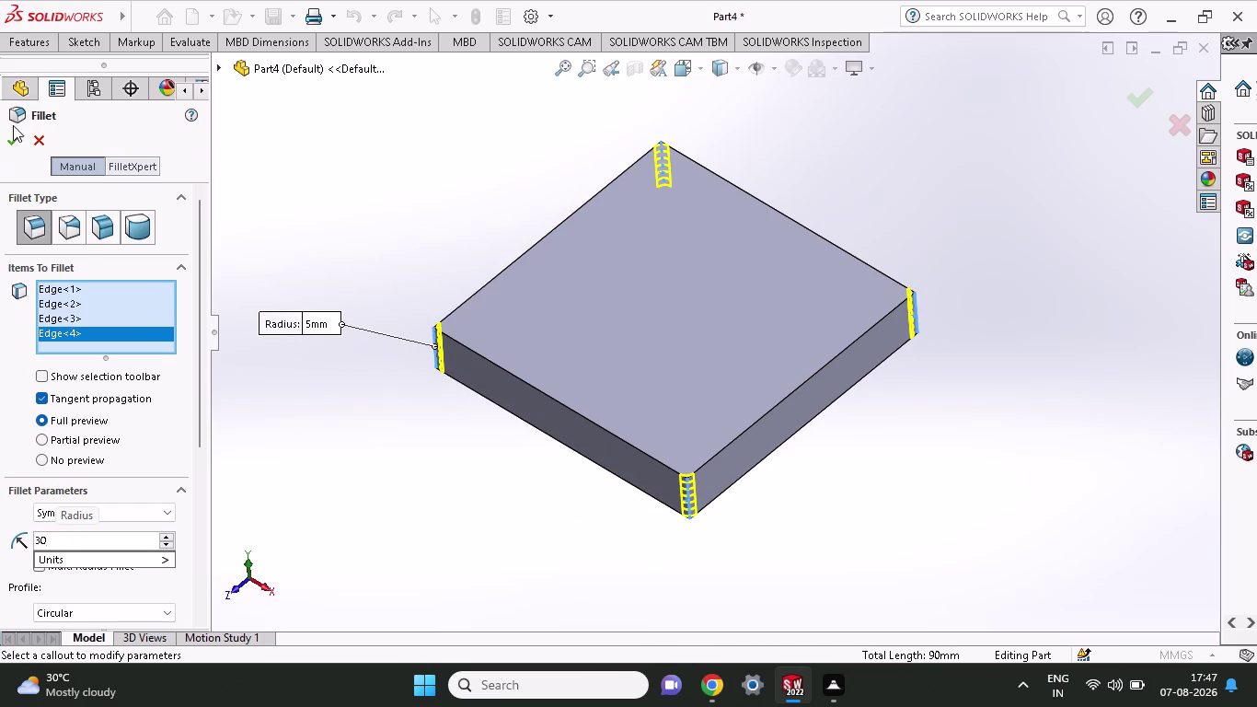
click(13, 141)
click(13, 141)
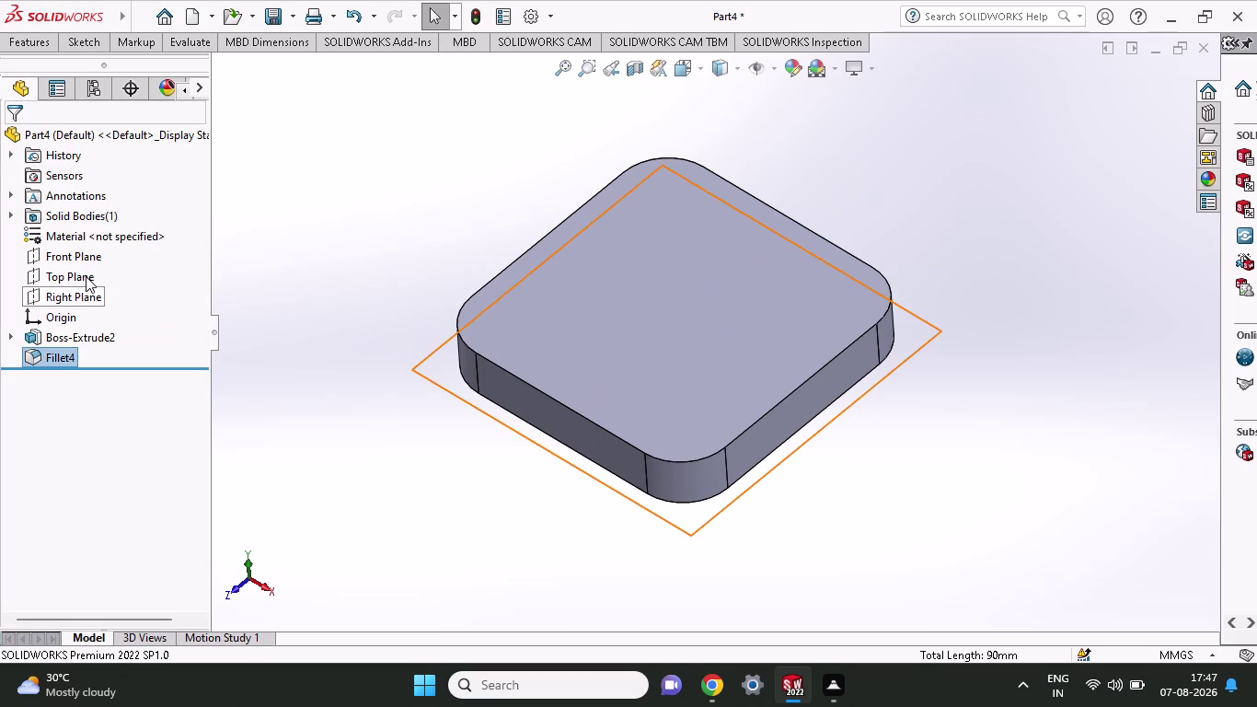
click(33, 50)
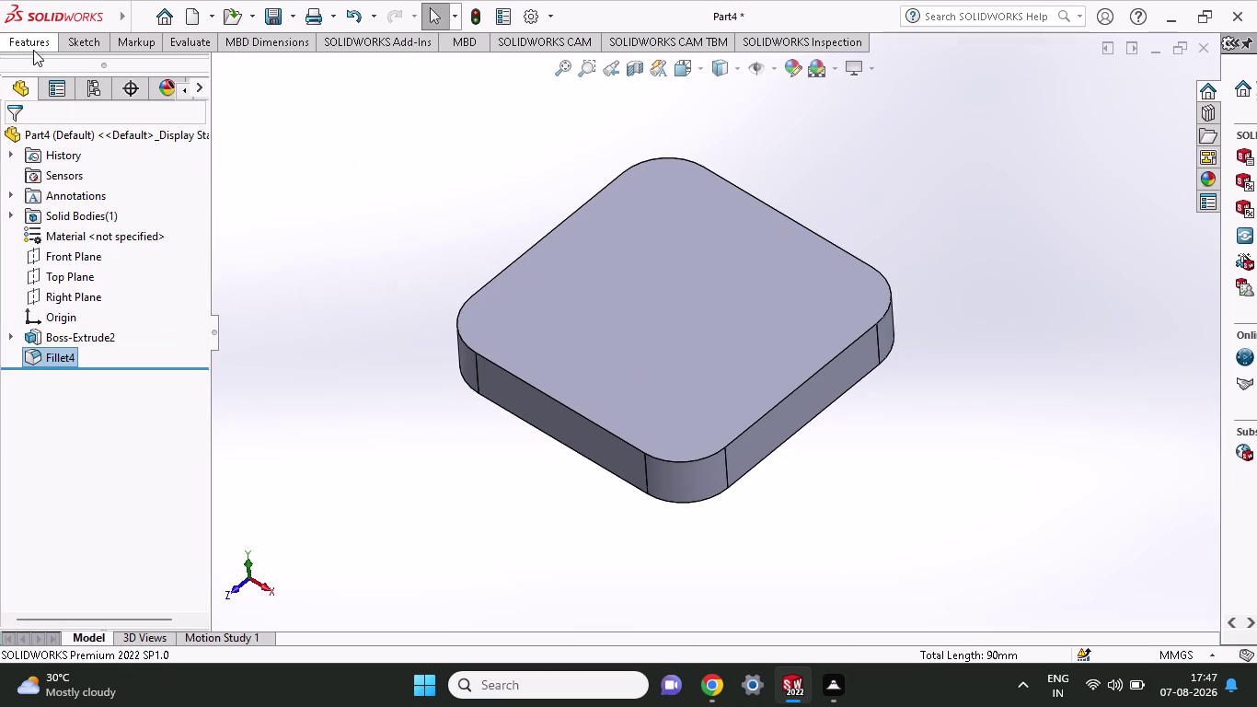
Start a 5 mm fillet, then cancel it after picking the wrong side face.
click(93, 38)
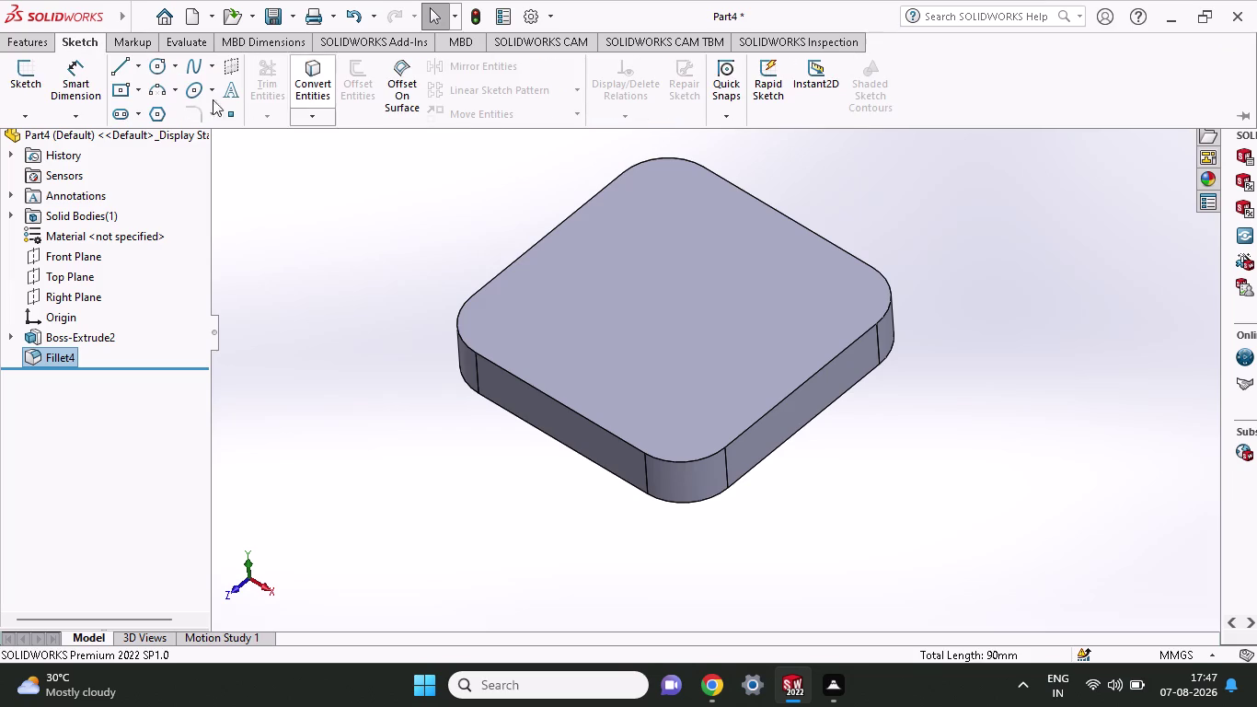
click(37, 40)
click(521, 81)
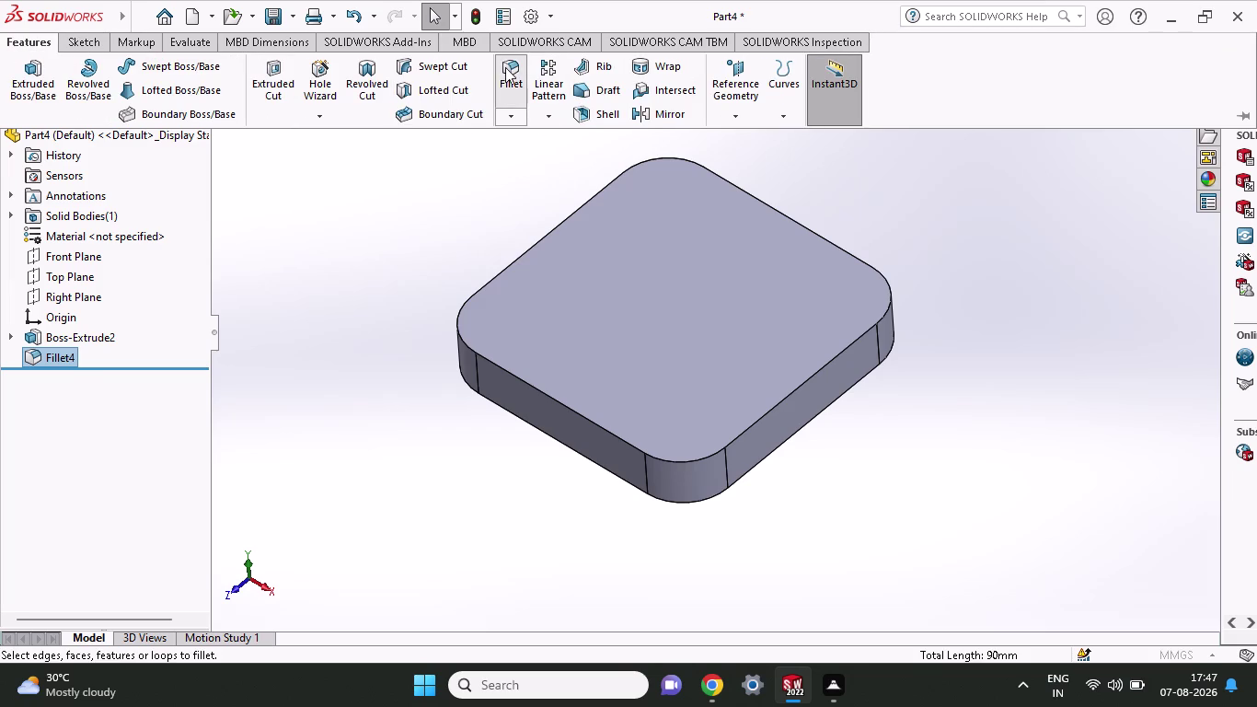
click(505, 67)
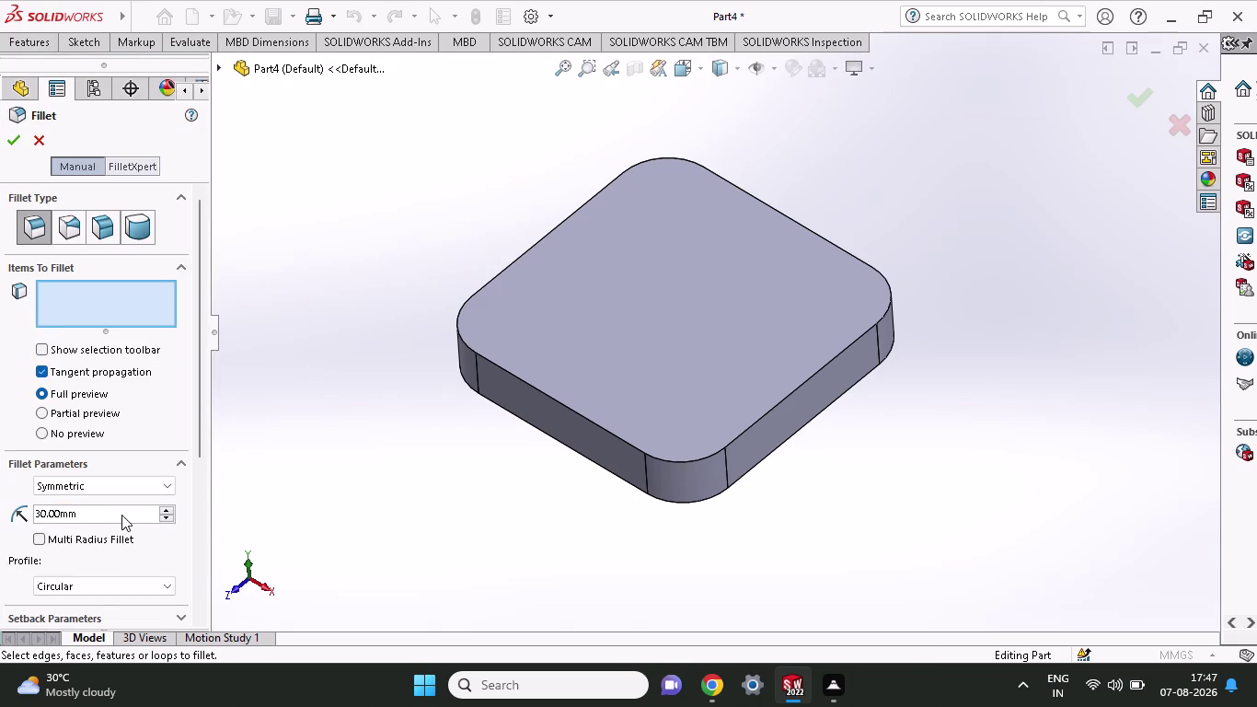
drag(121, 515, 0, 527)
key(5)
key(Return)
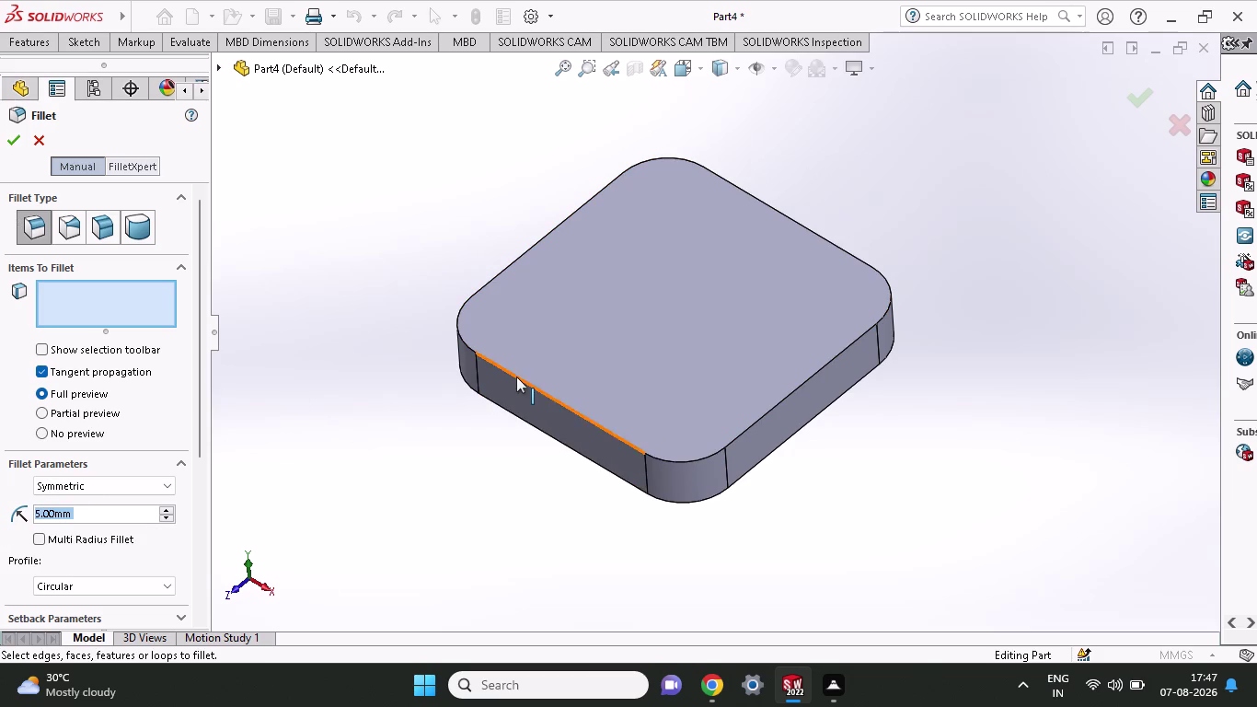
click(870, 346)
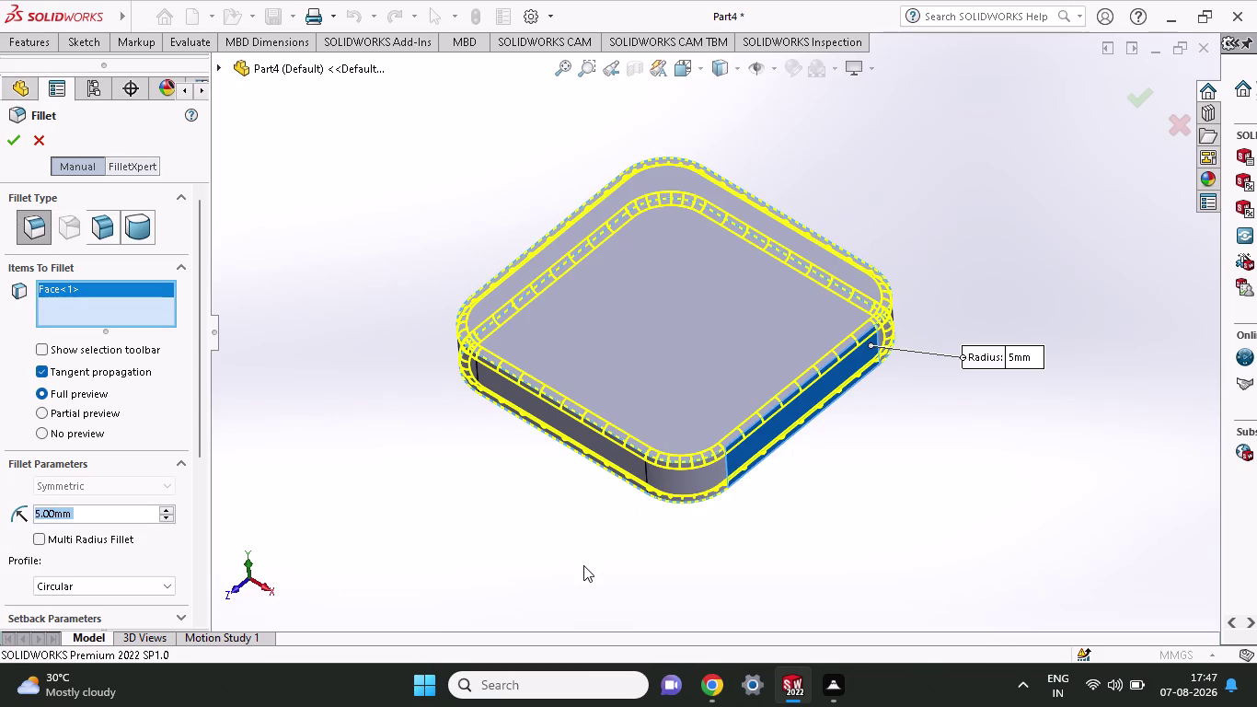
key(Escape)
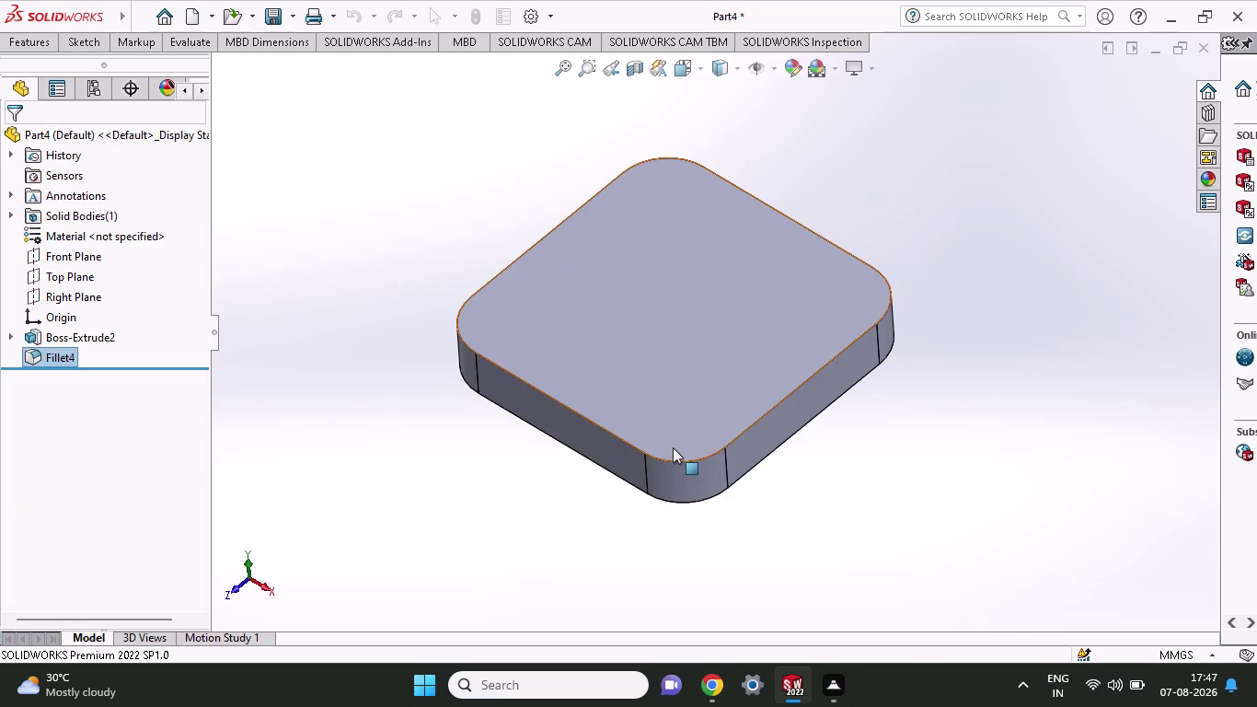
click(45, 41)
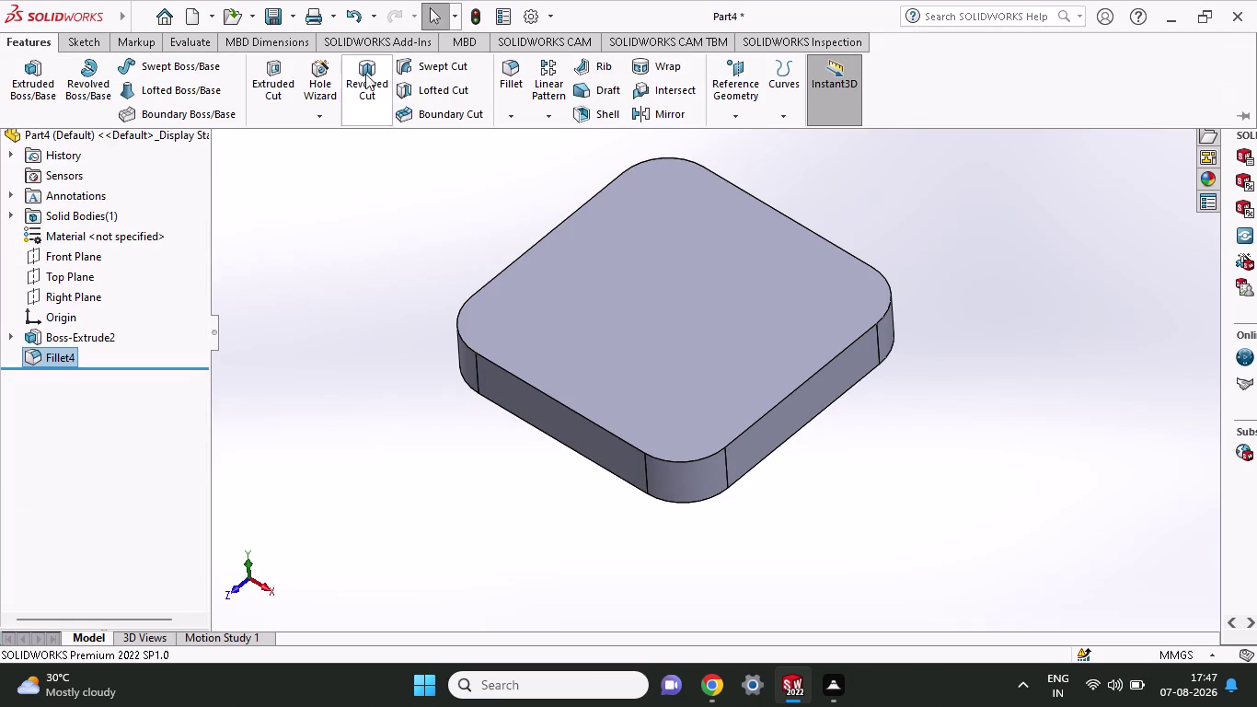
Create Fillet5 with a 5 mm radius on the block's top edge loop.
click(507, 80)
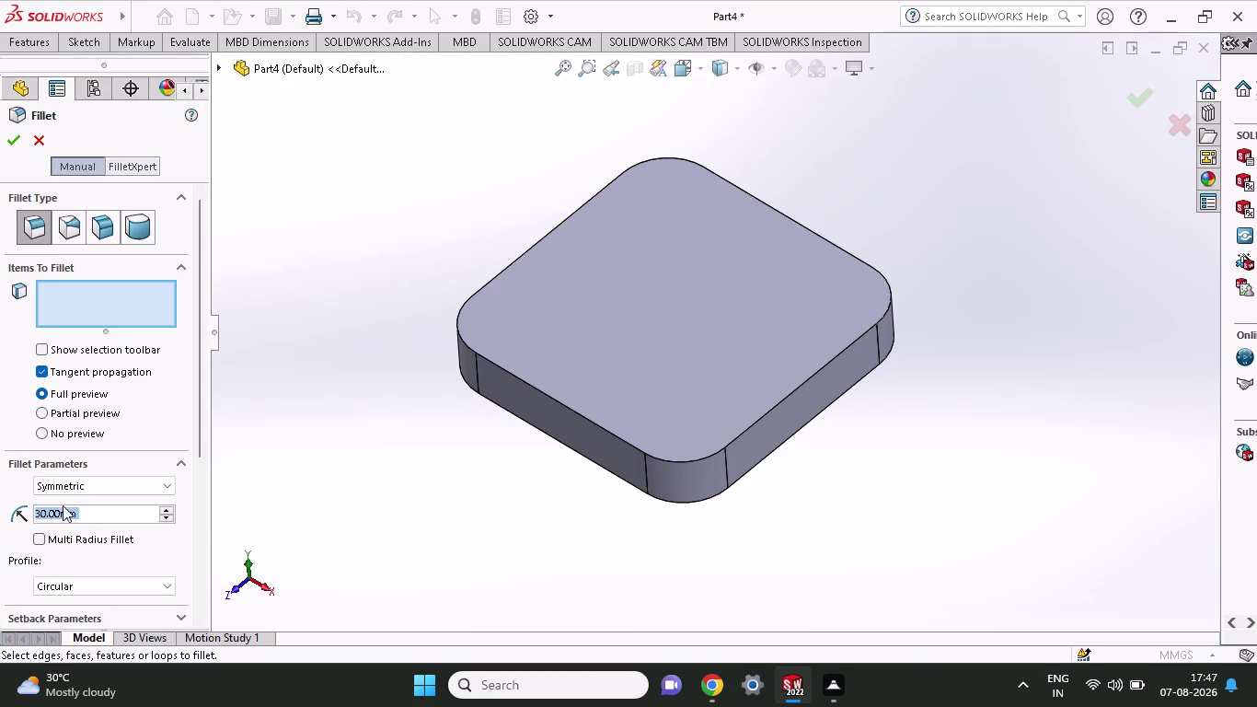
key(5)
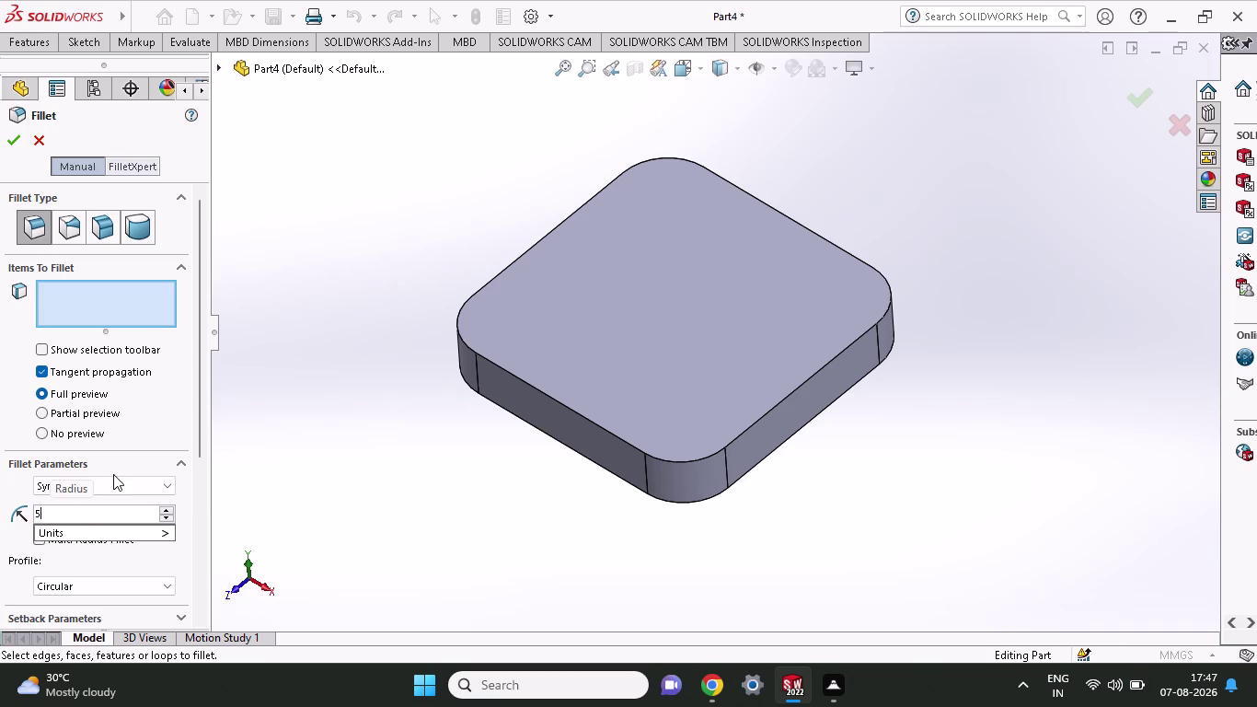
click(588, 416)
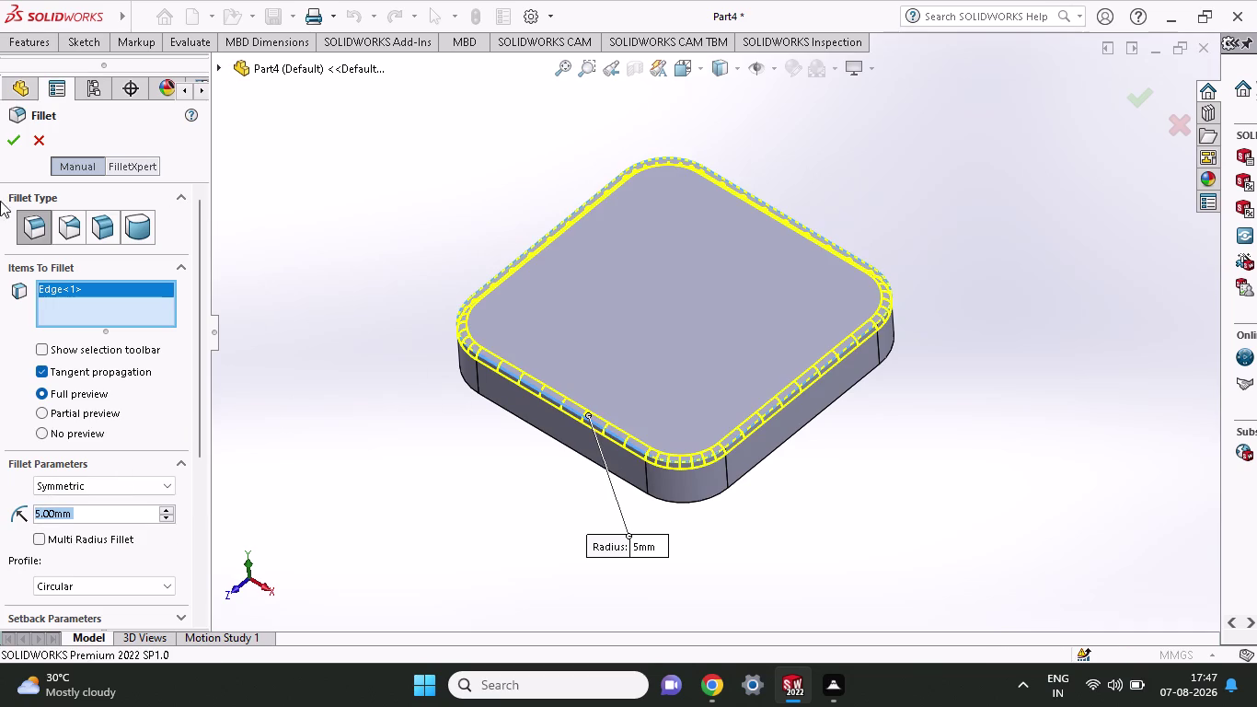
click(15, 145)
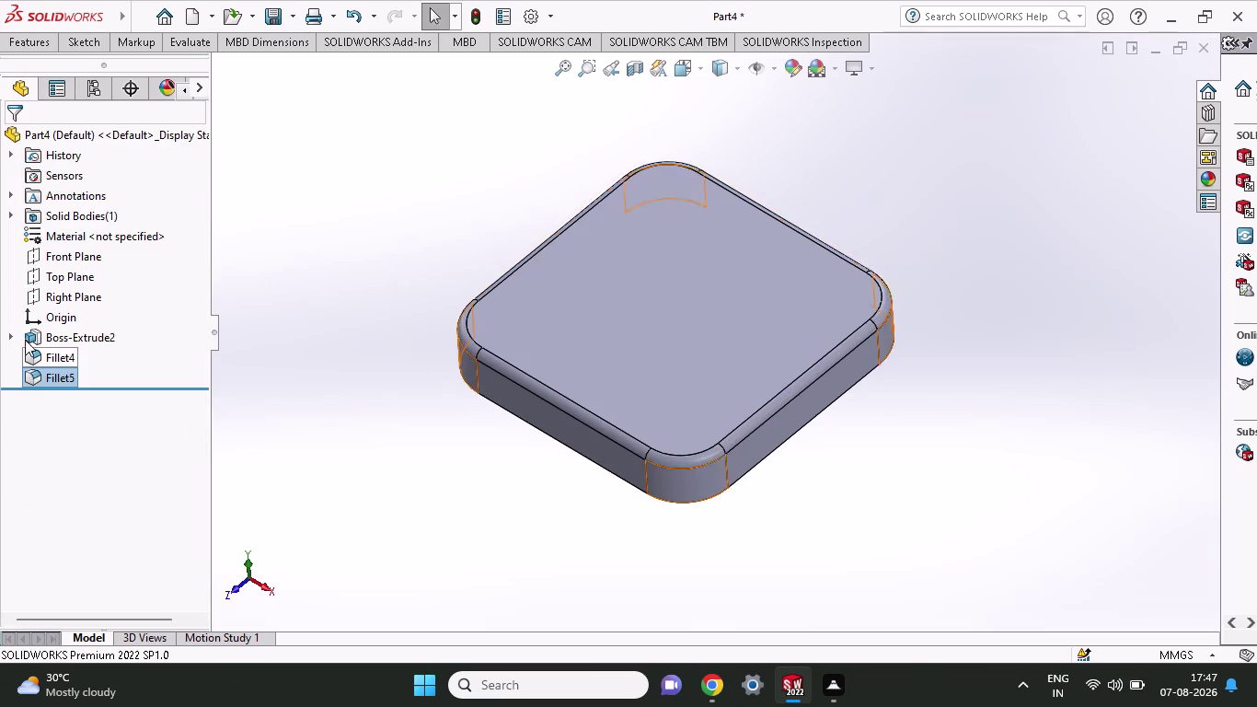
click(81, 255)
Start a sketch on the Front Plane with the Line tool ready, discarding a stray line.
click(97, 233)
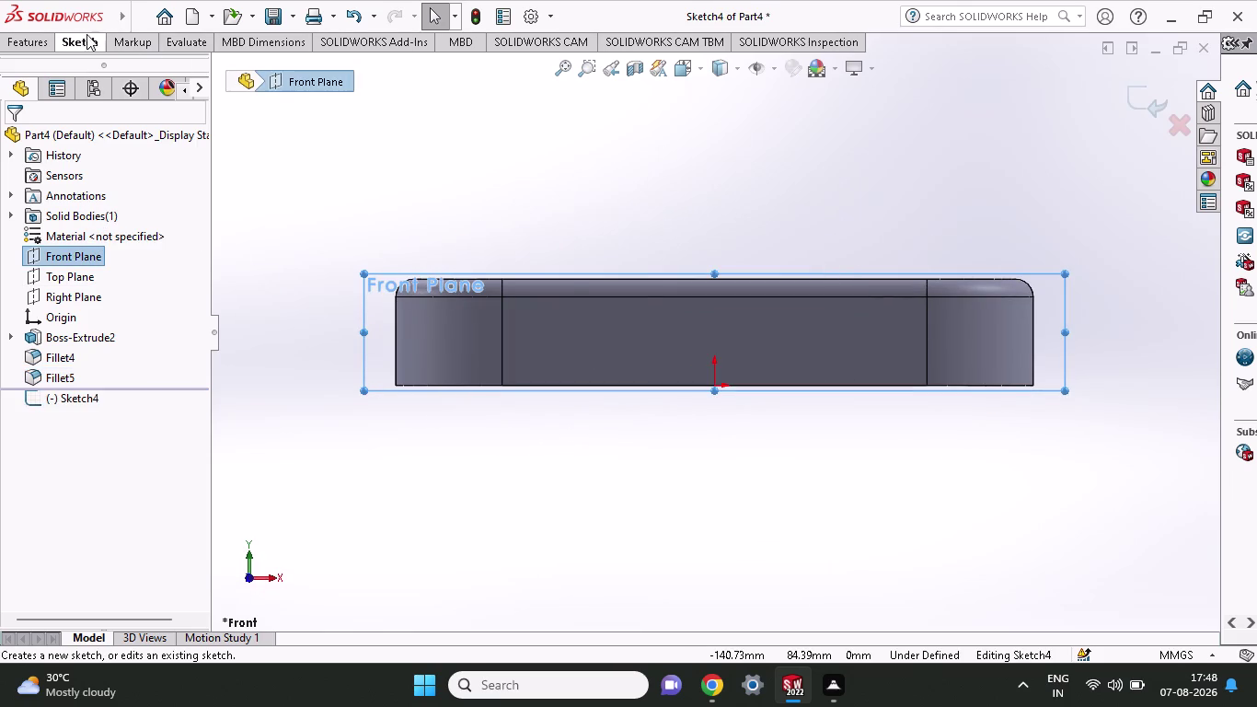
click(77, 33)
click(121, 64)
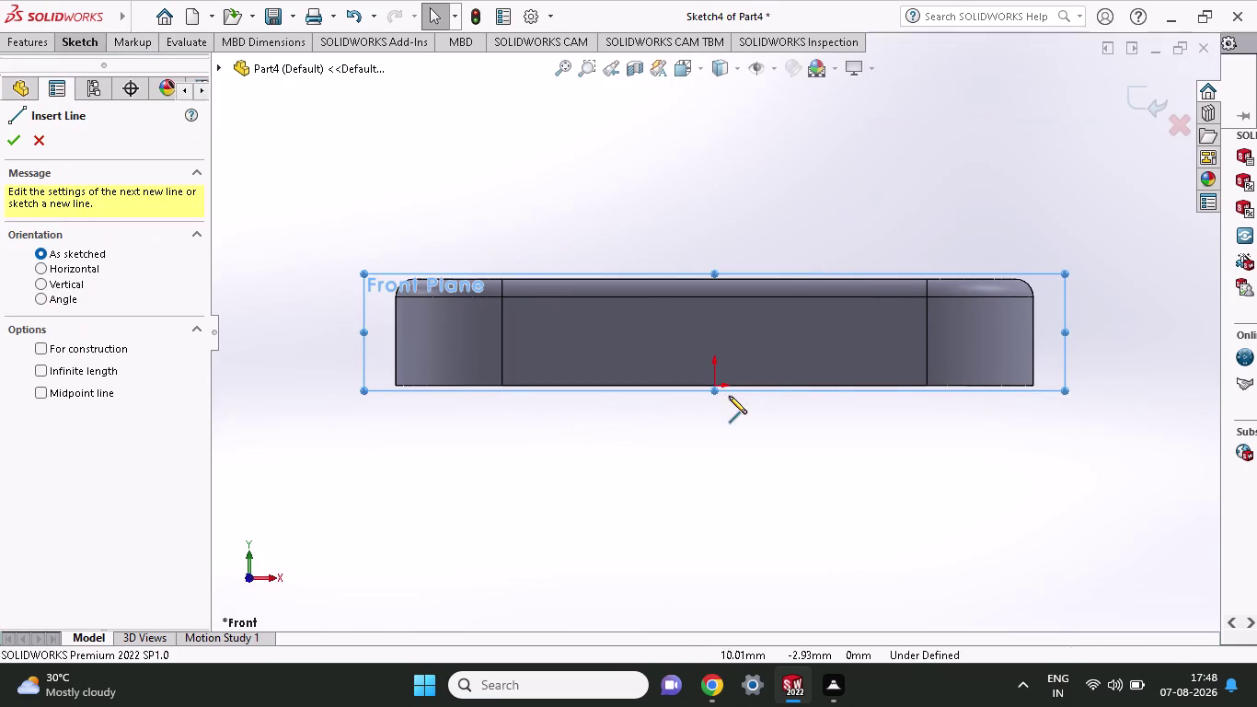
click(715, 386)
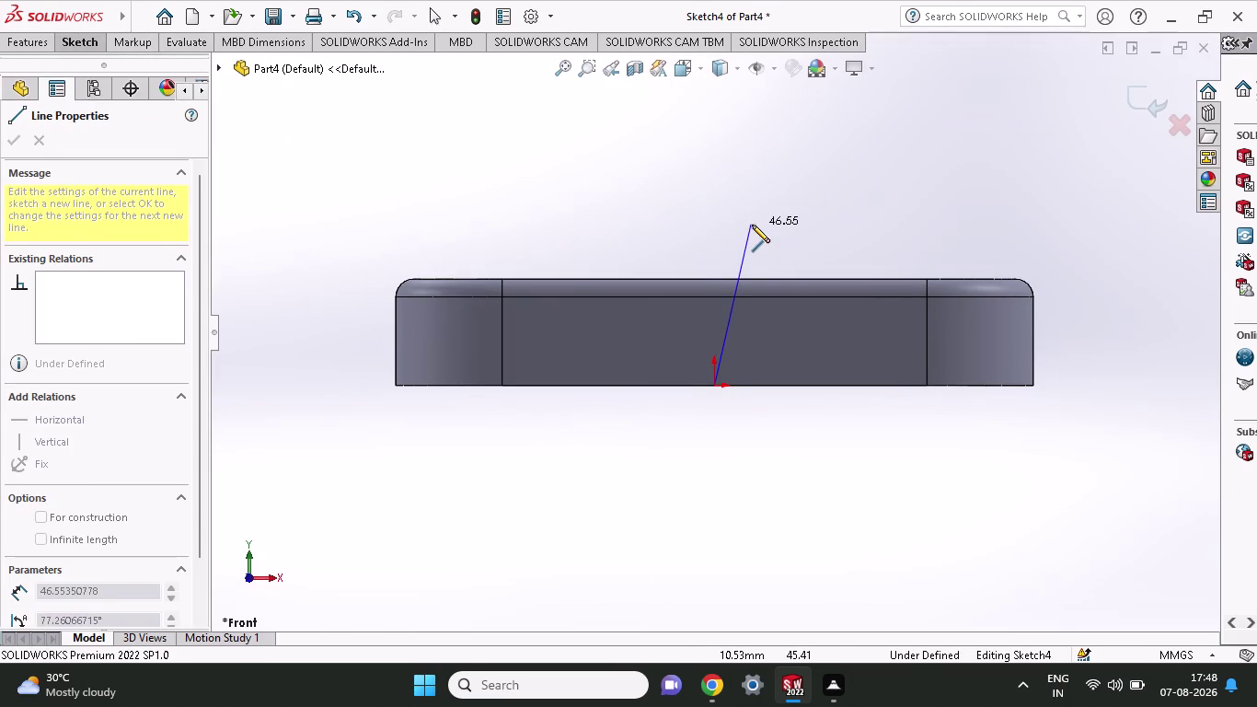
key(Escape)
click(60, 43)
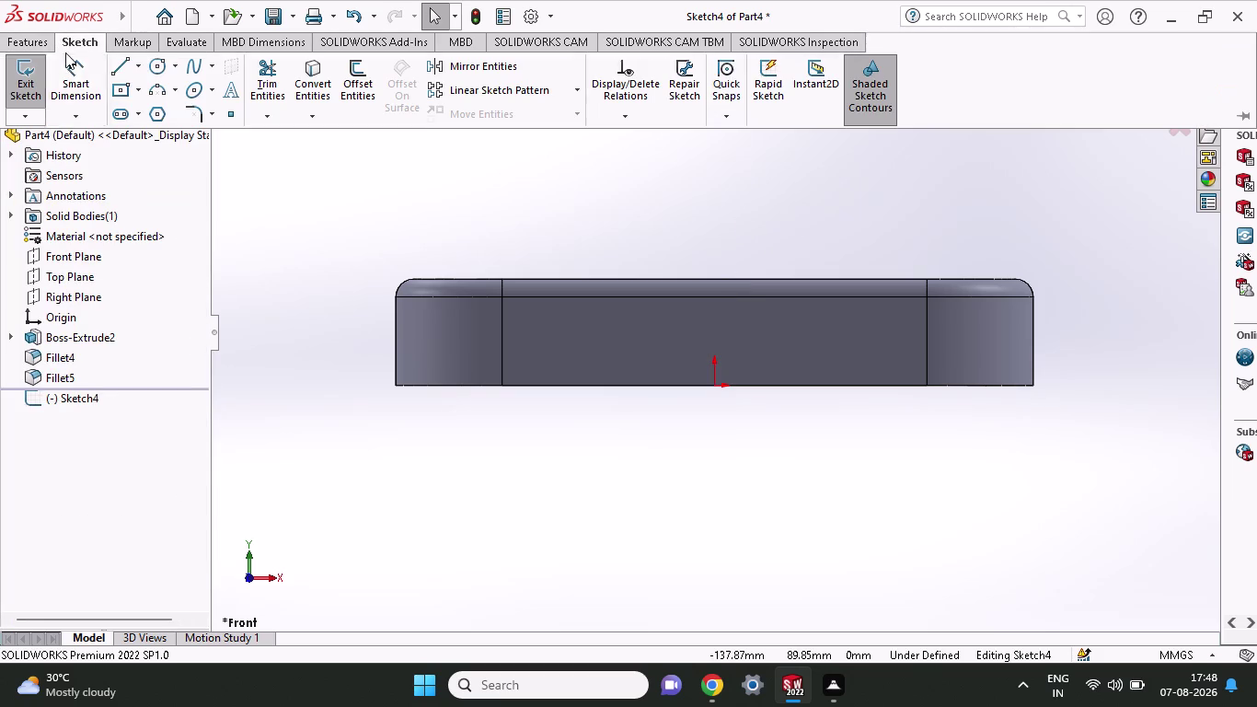
click(113, 63)
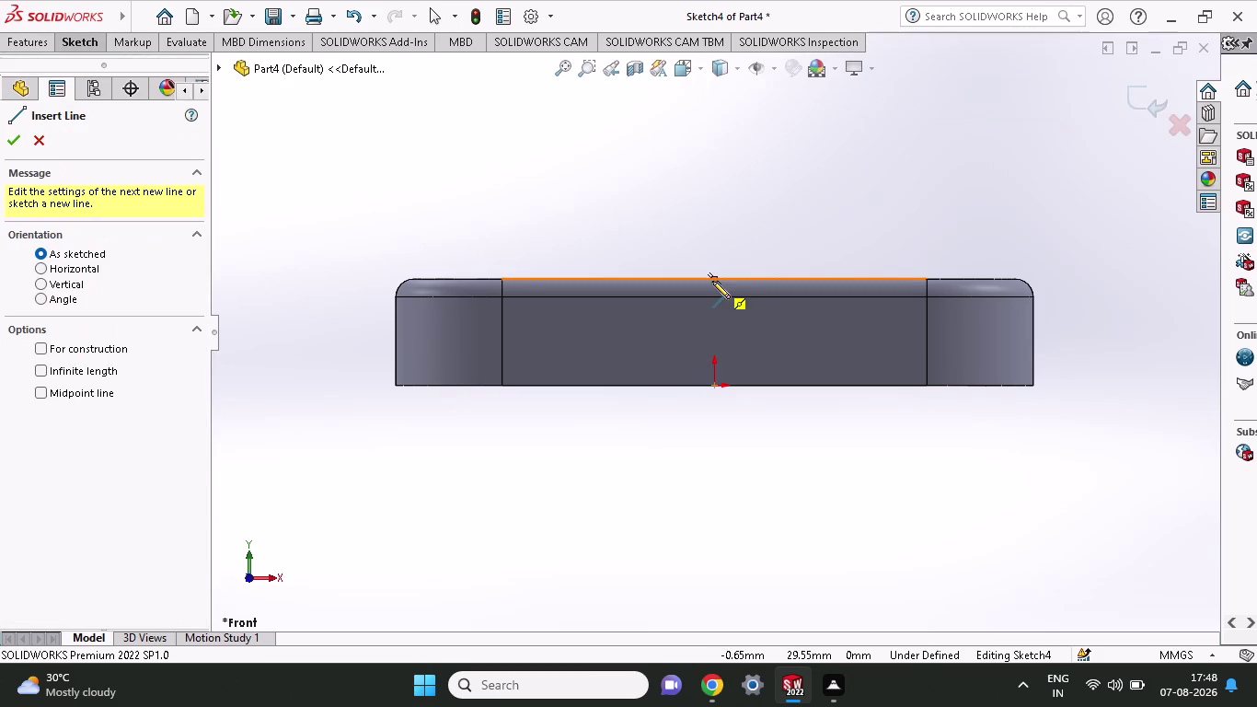
Draw a vertical line up from the block top, a short horizontal line, and a line back down.
click(712, 281)
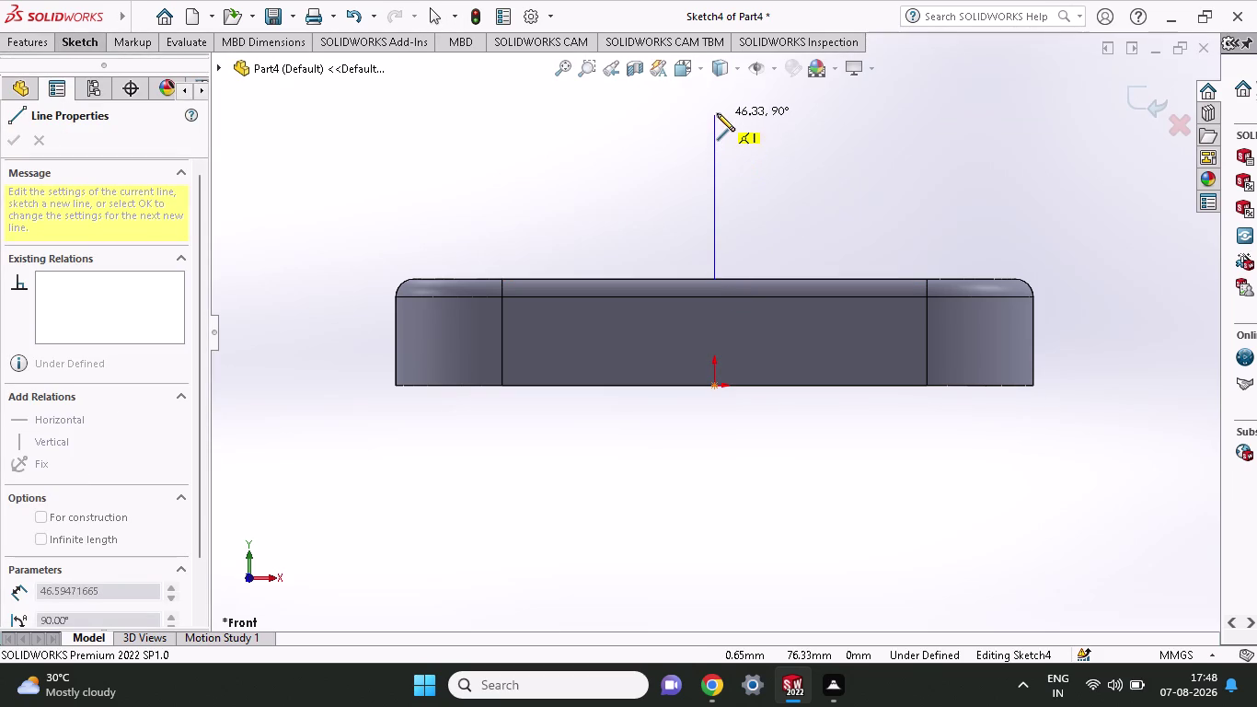
scroll(up, 3)
scroll(up, 3)
click(711, 147)
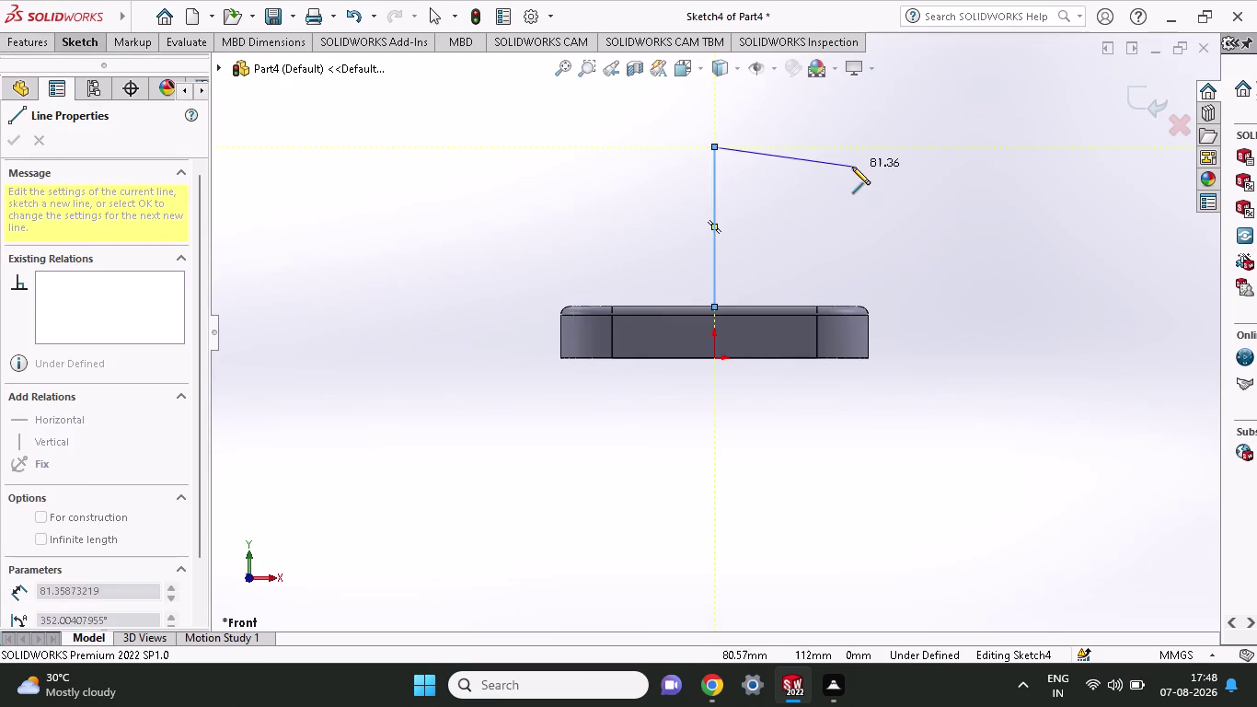
click(775, 150)
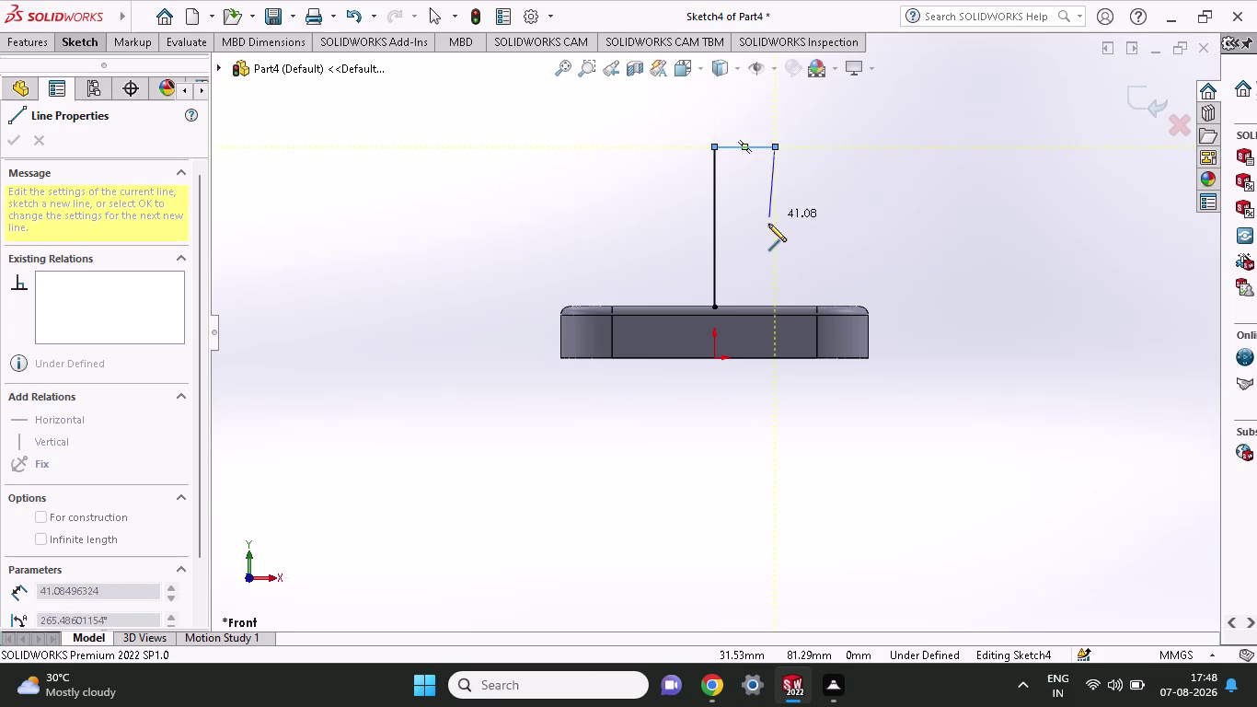
click(779, 239)
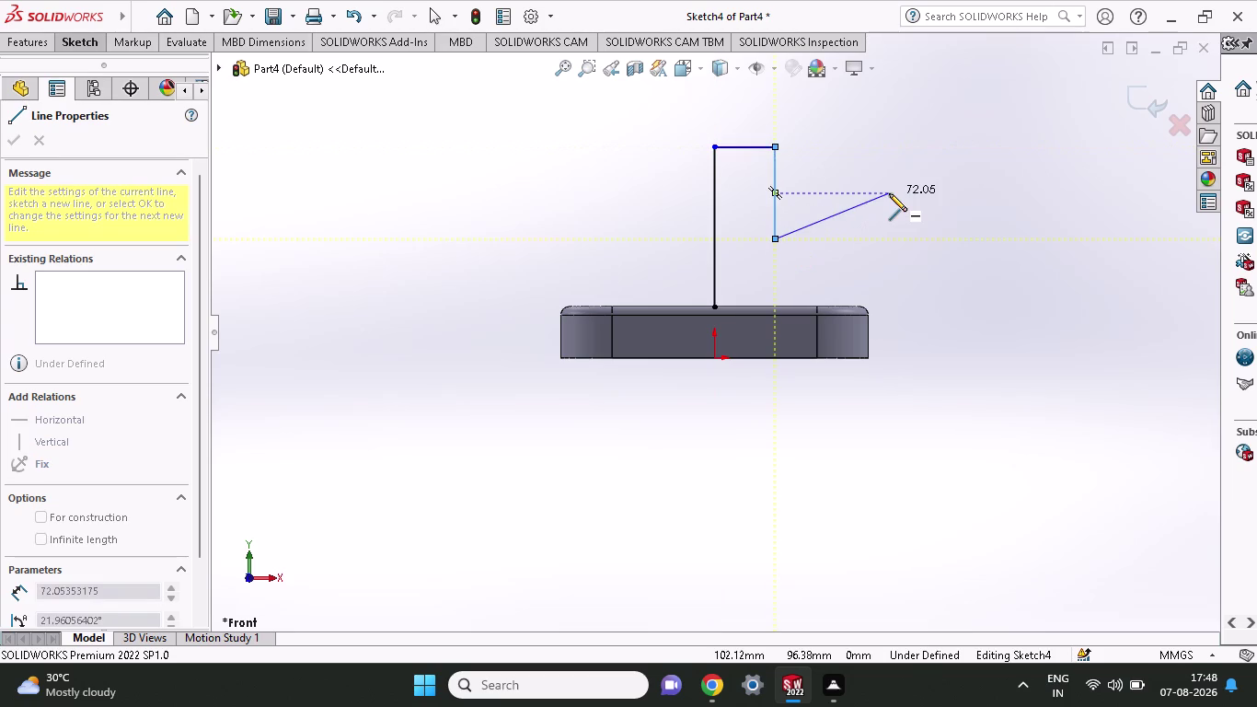
key(Escape)
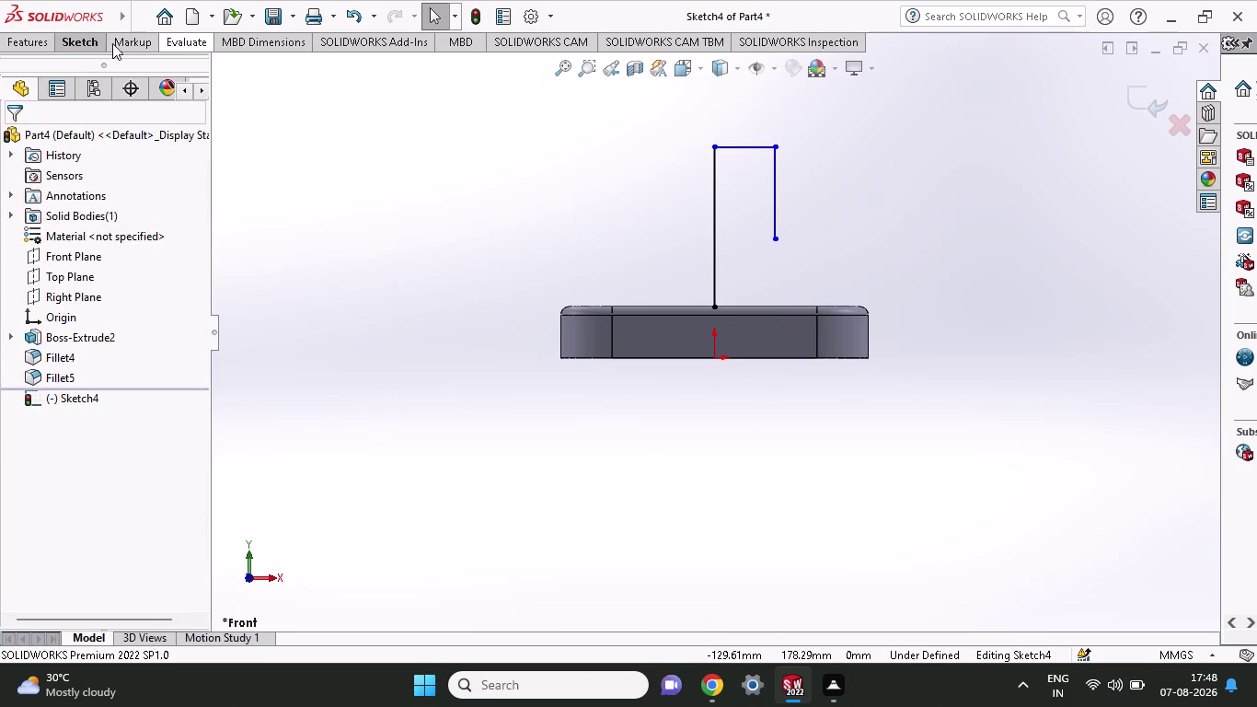
Dimension the vertical centre line to a height of 100 mm.
click(89, 43)
click(75, 73)
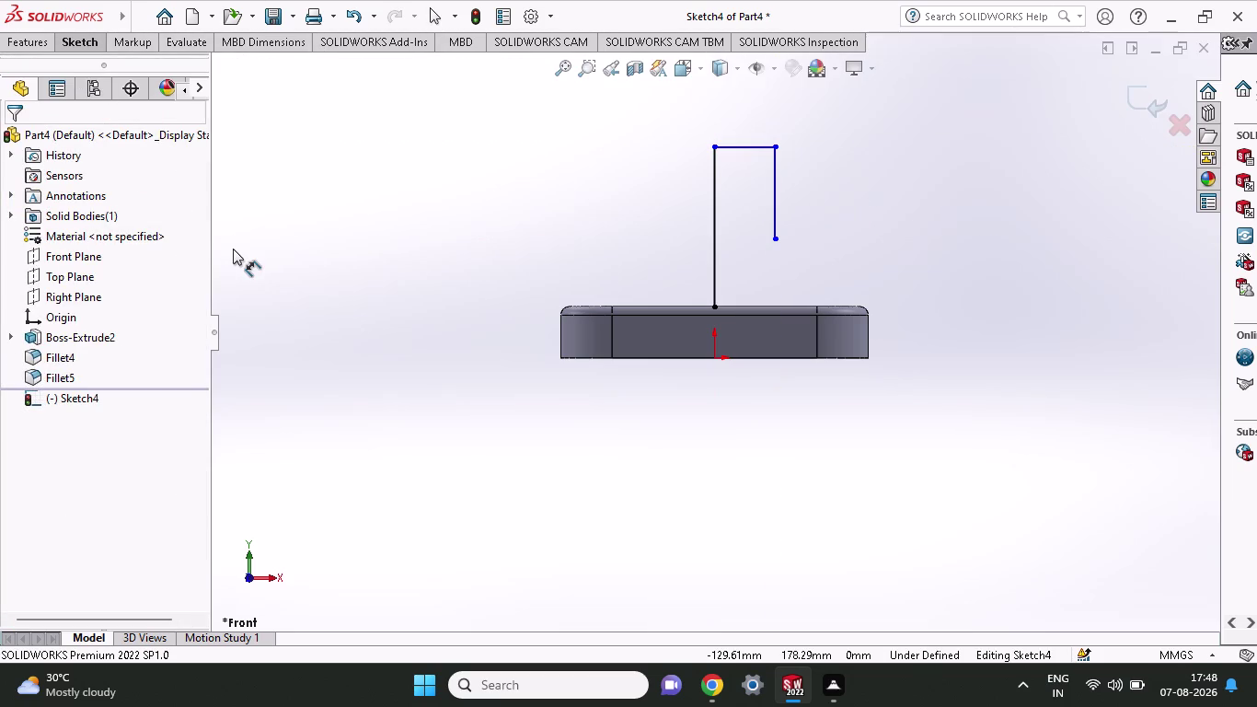
click(714, 303)
click(717, 148)
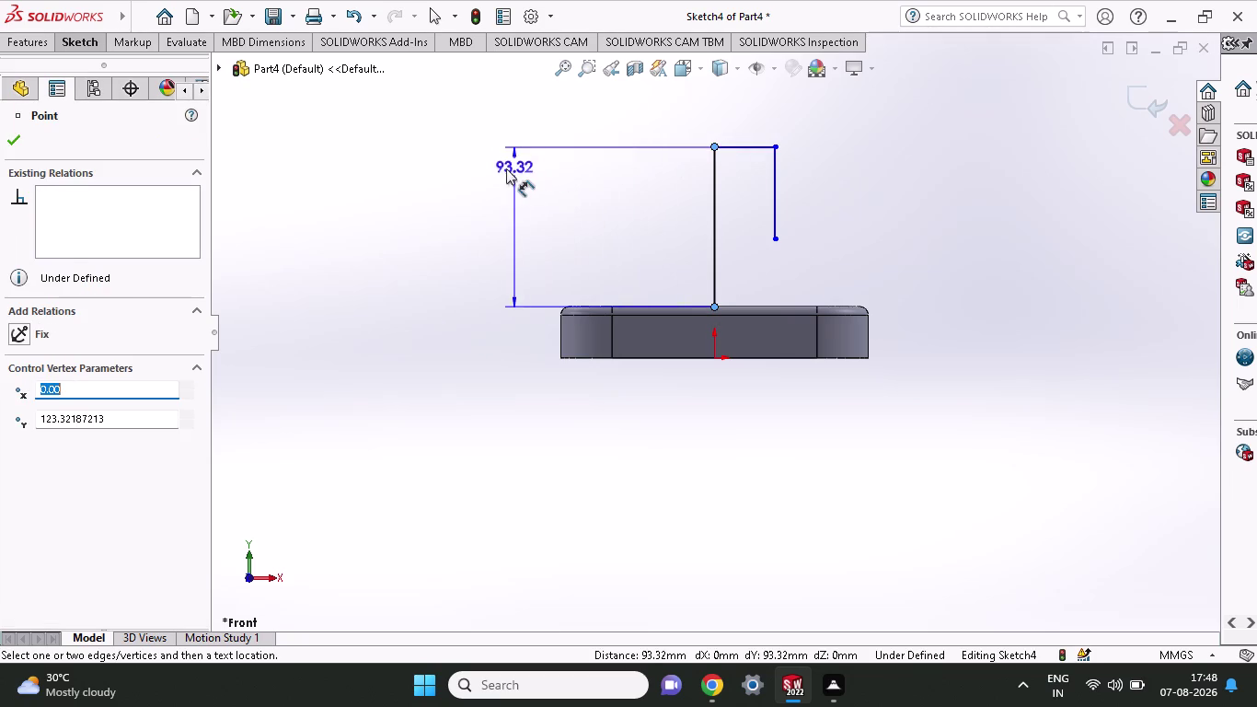
click(499, 169)
text(100)
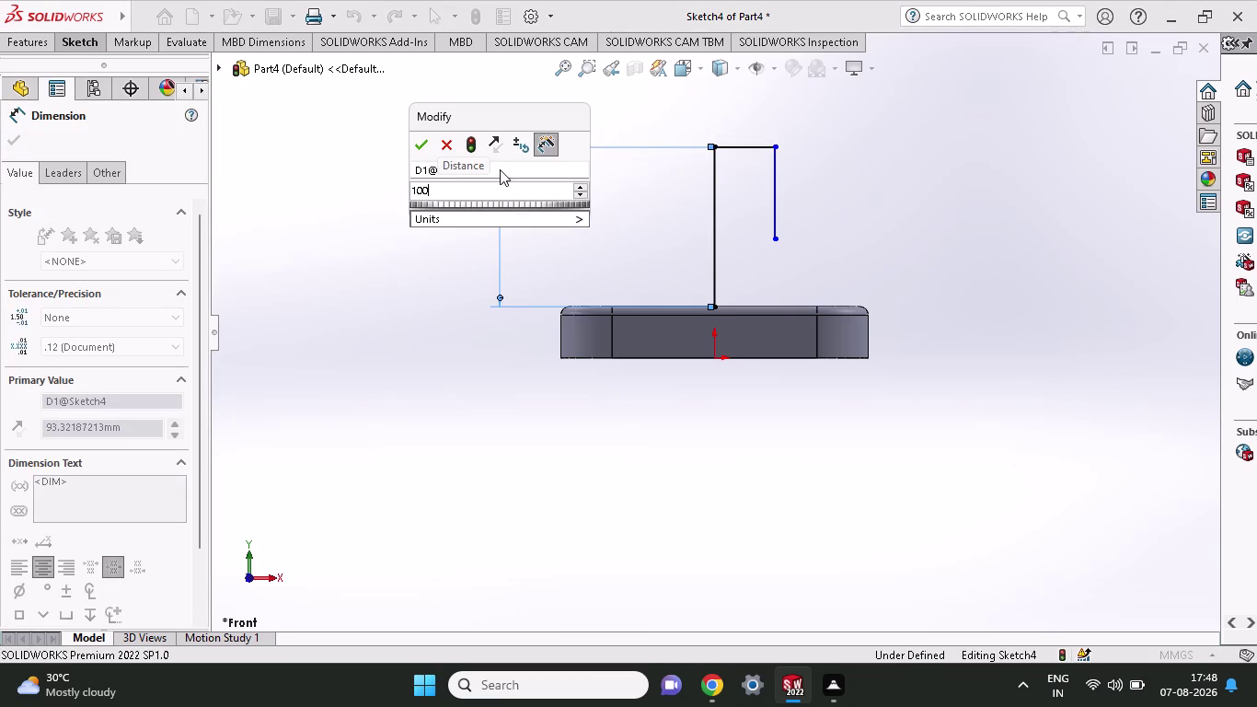
key(Return)
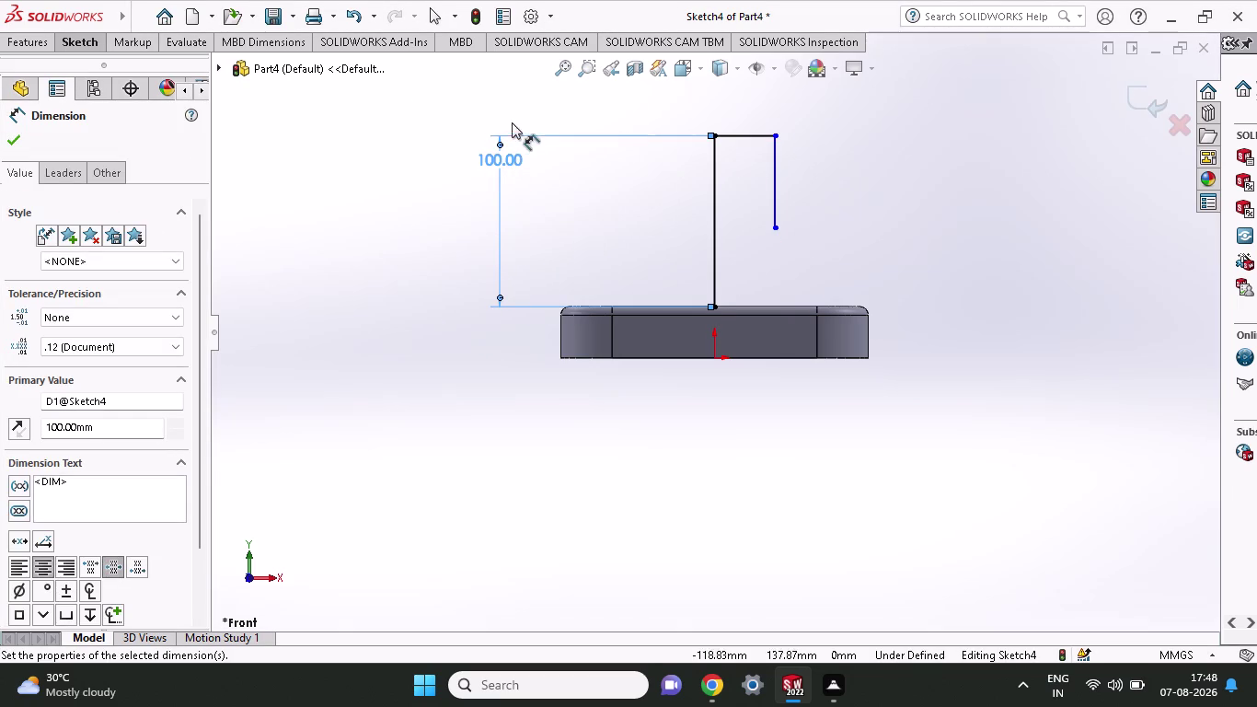
click(714, 134)
click(773, 134)
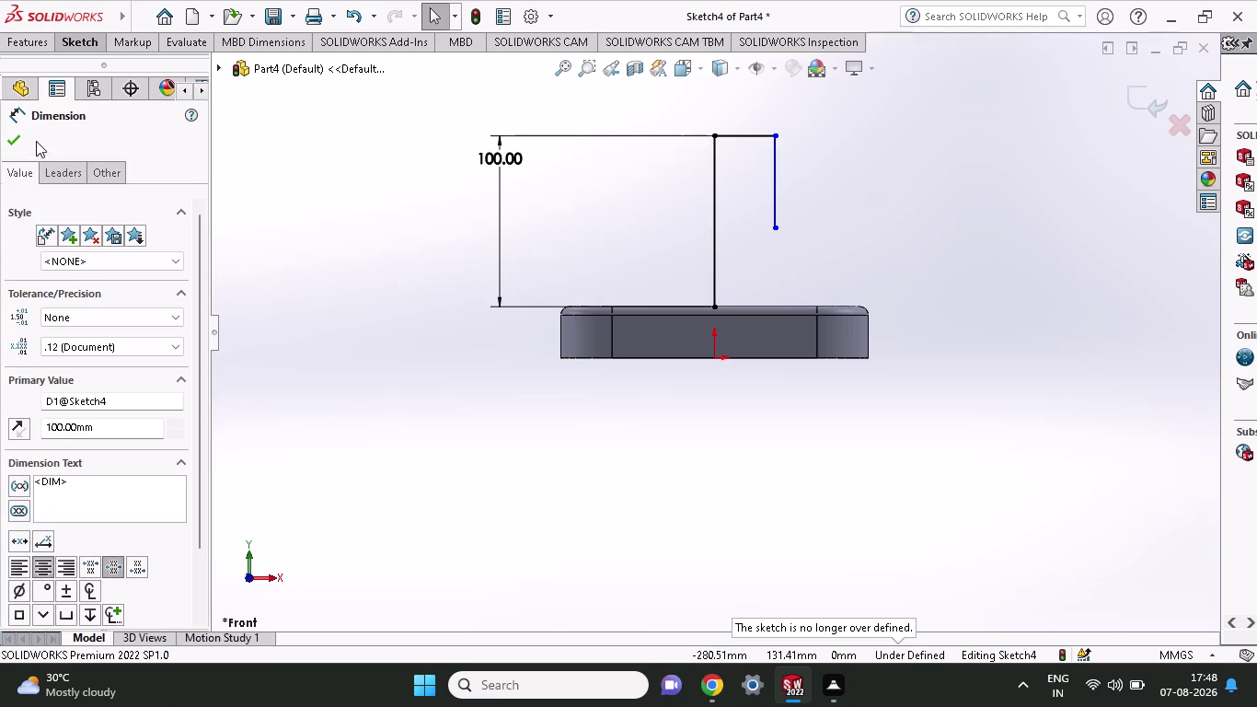
key(Escape)
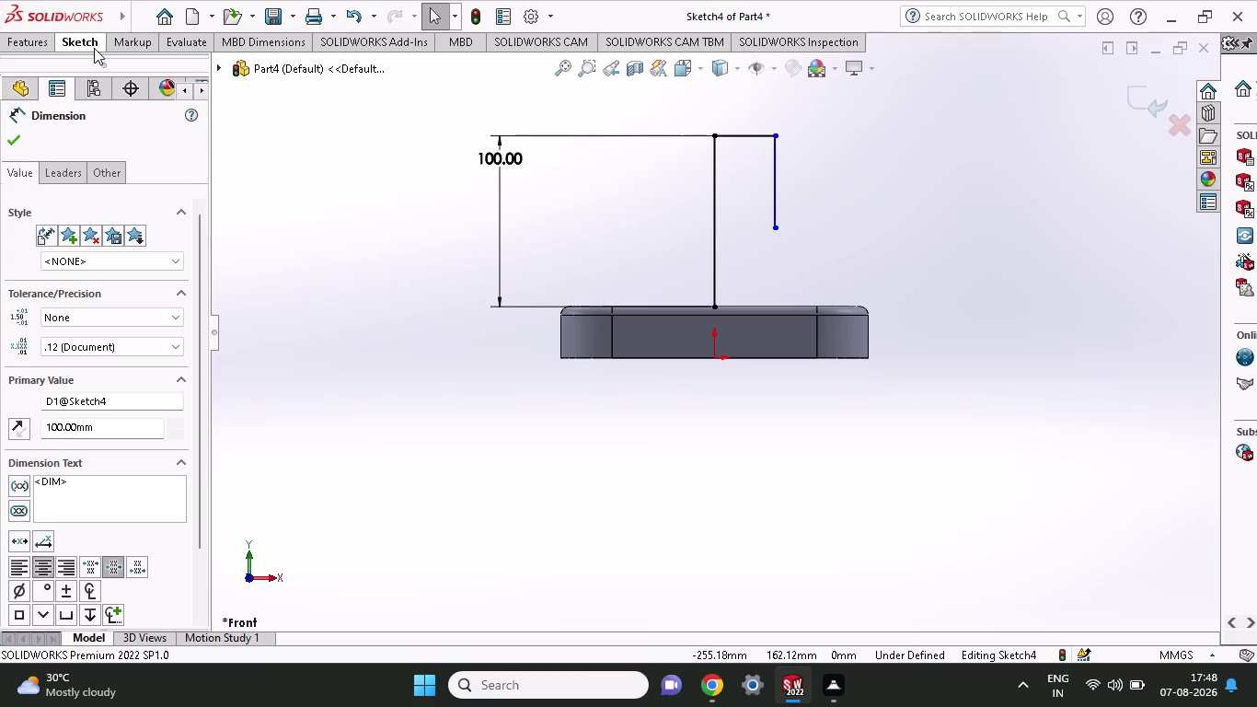
Dimension the top line's width as 92/2, giving 46 mm.
click(93, 45)
click(89, 81)
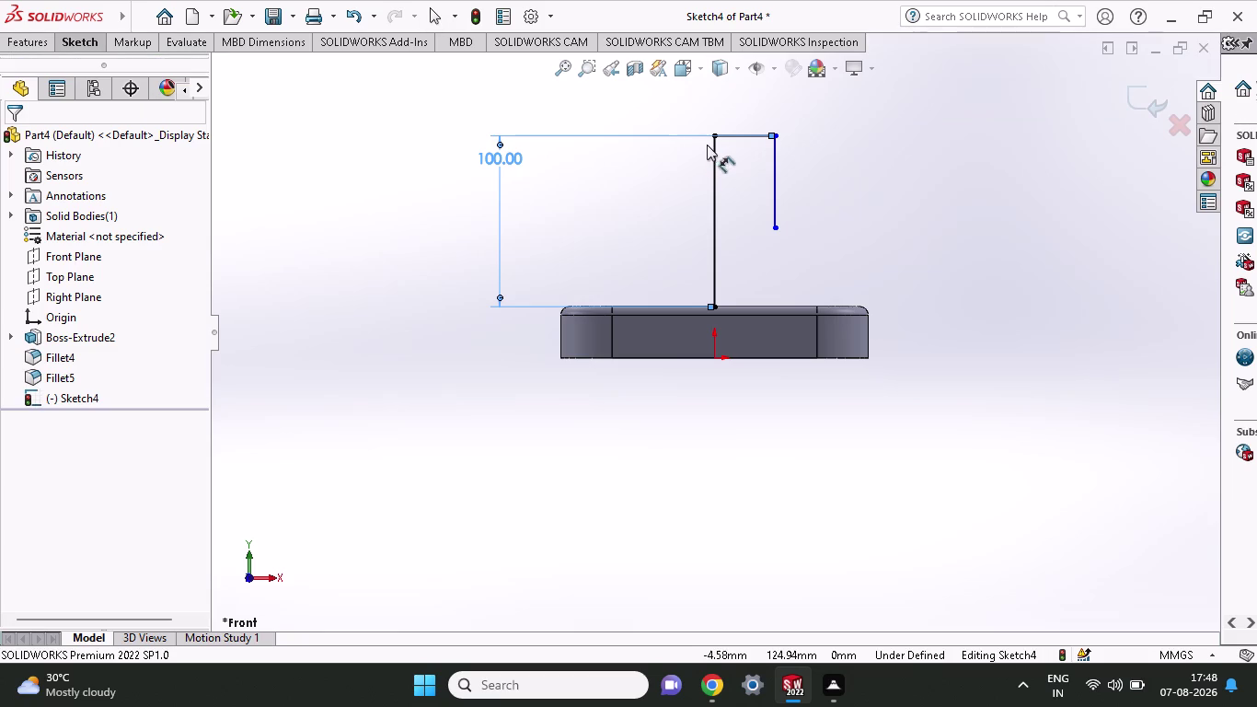
click(714, 132)
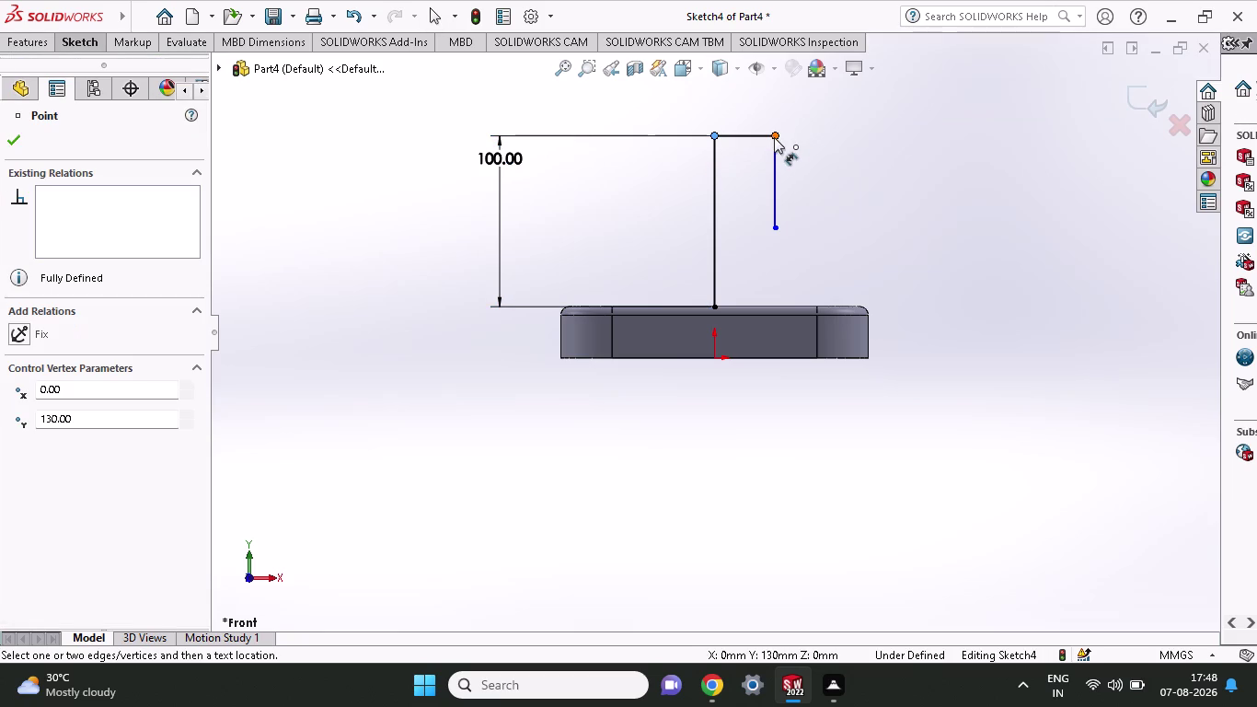
click(772, 137)
click(762, 96)
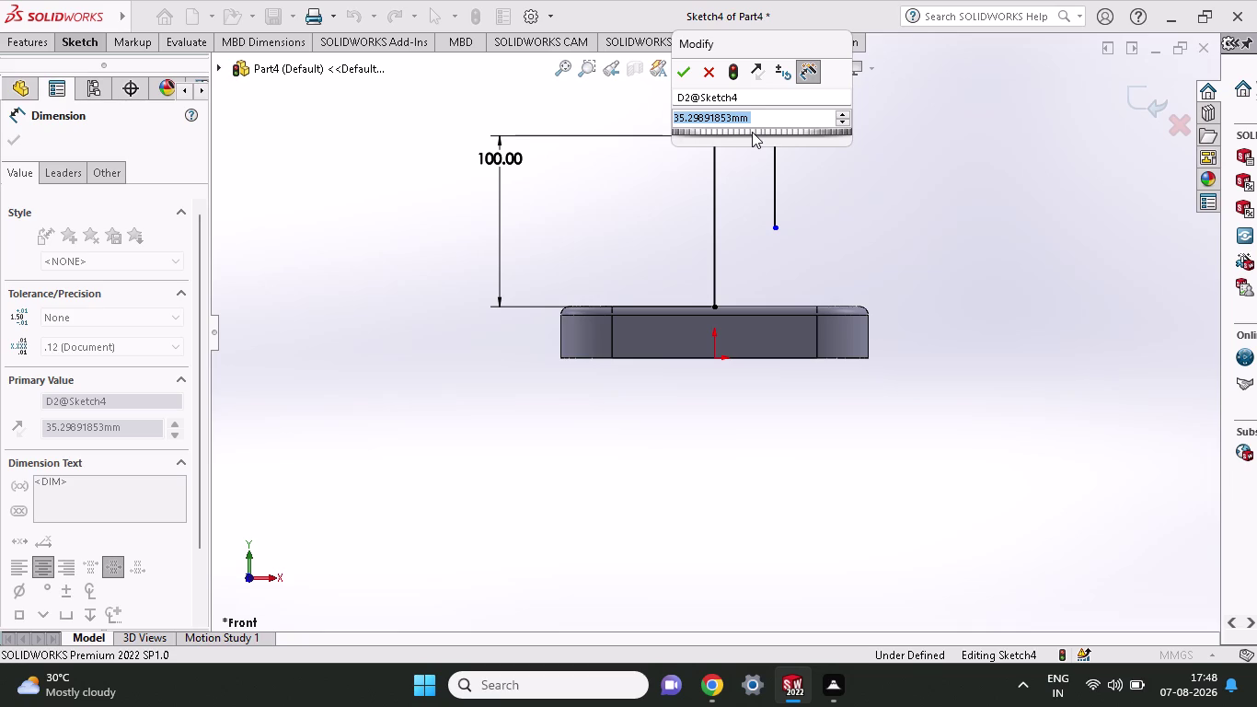
text(92)
text(/)
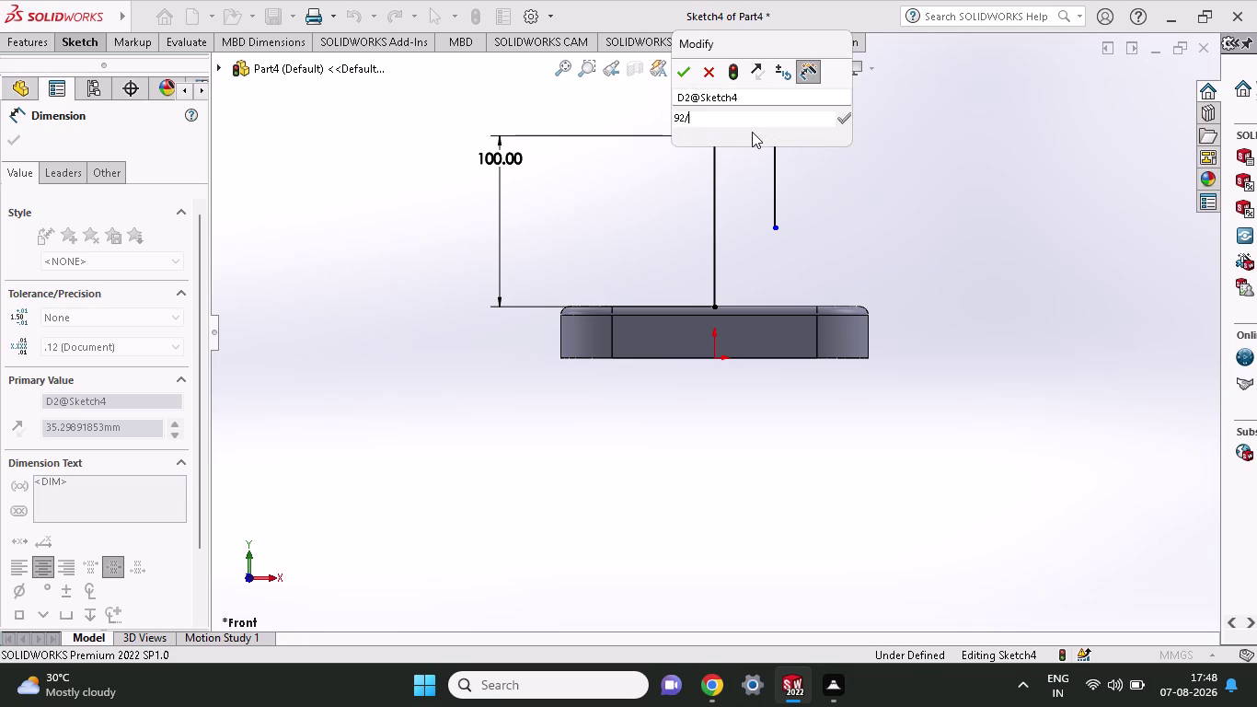
text(2)
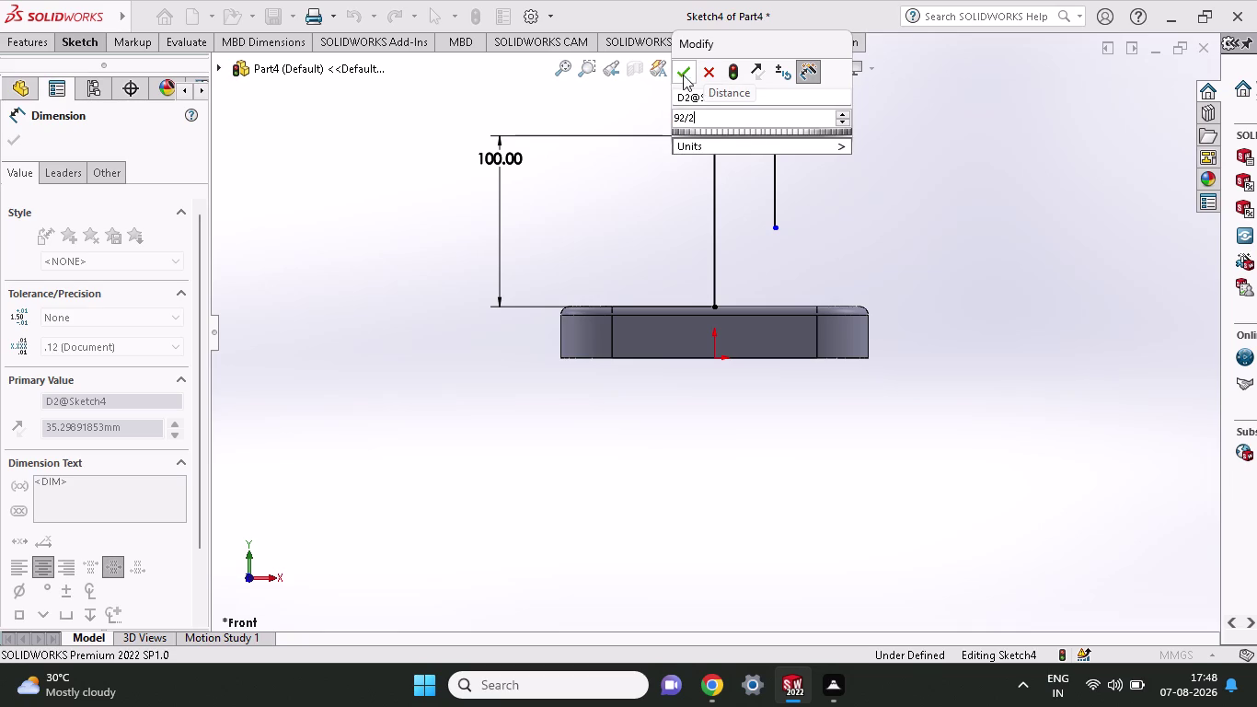
click(675, 77)
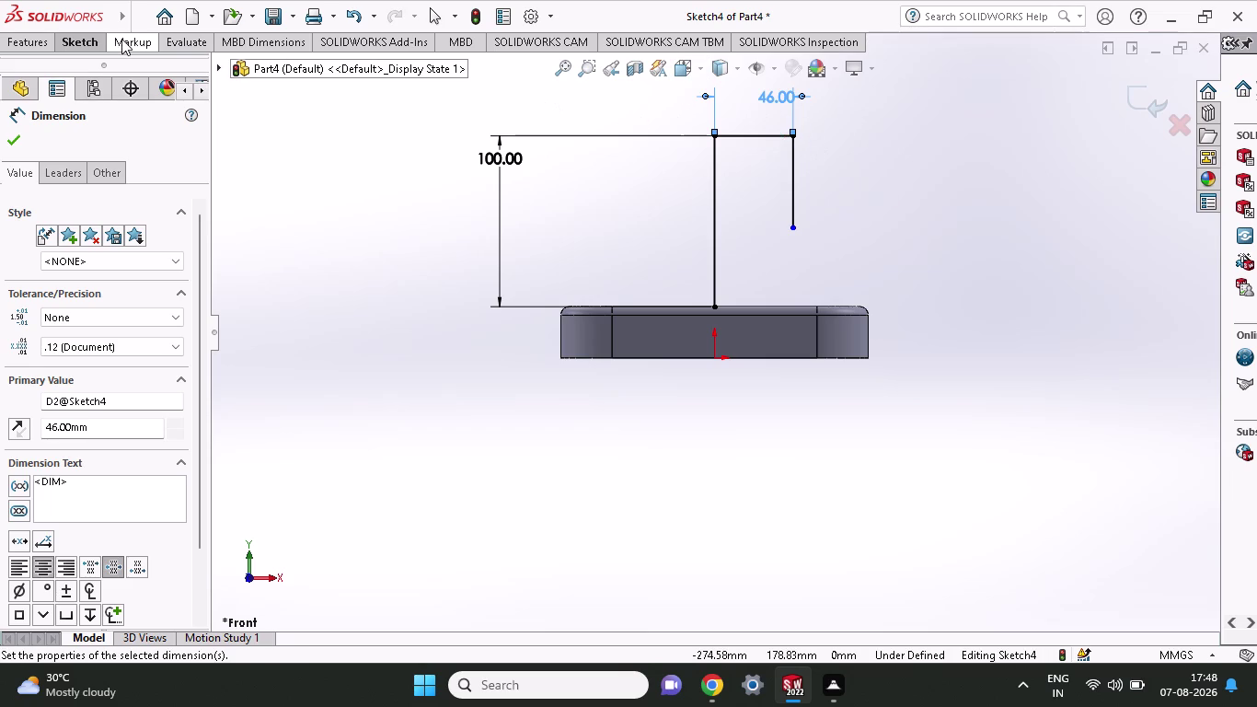
click(92, 43)
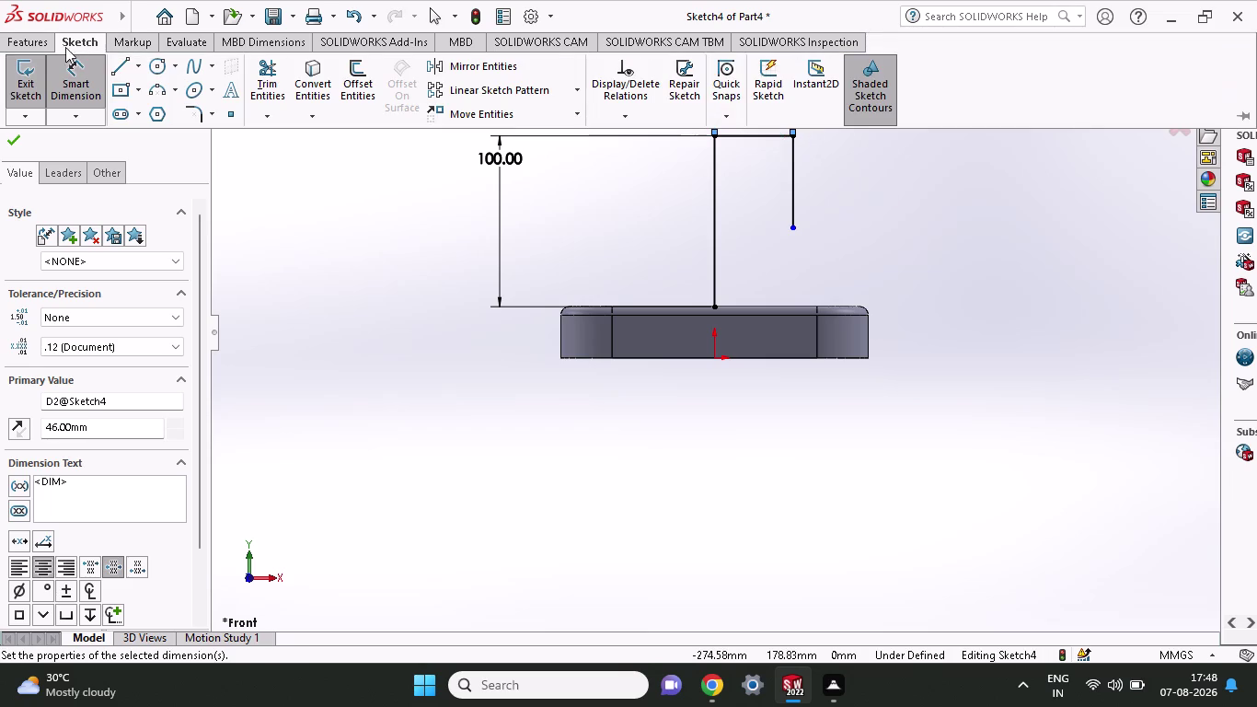
click(192, 110)
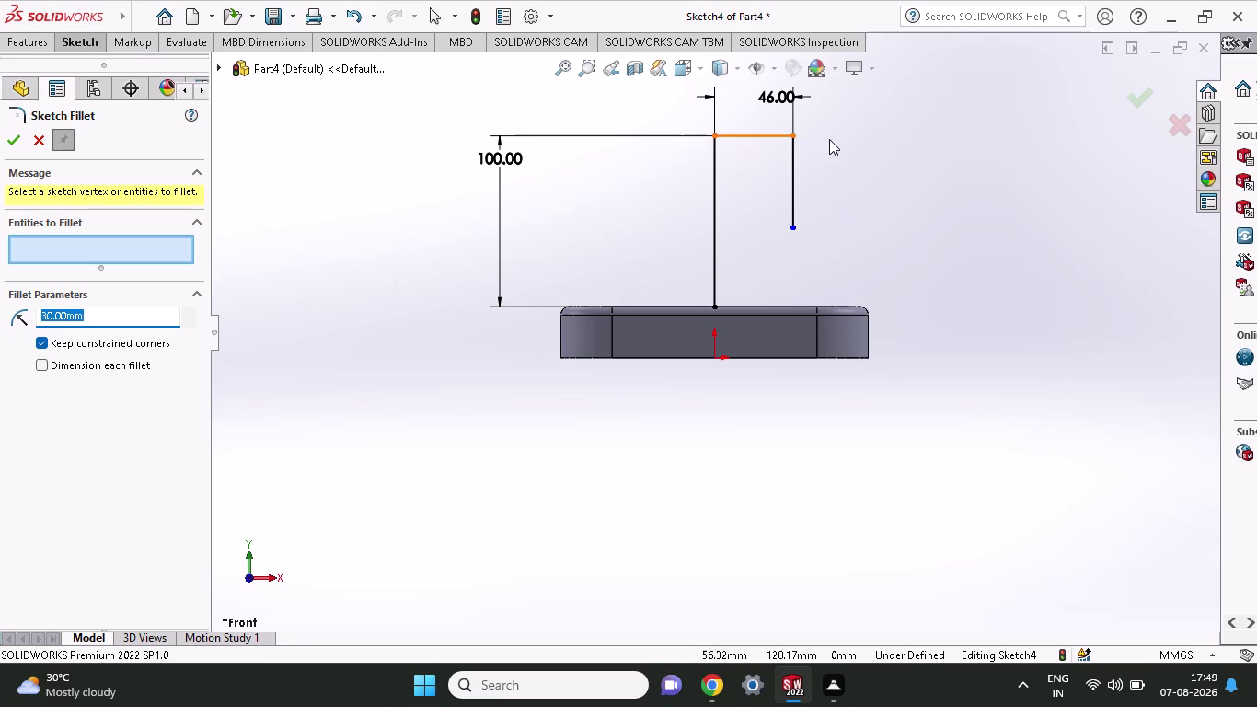
Fillet the corner between the top line and the outer vertical line at 30 mm radius.
click(791, 135)
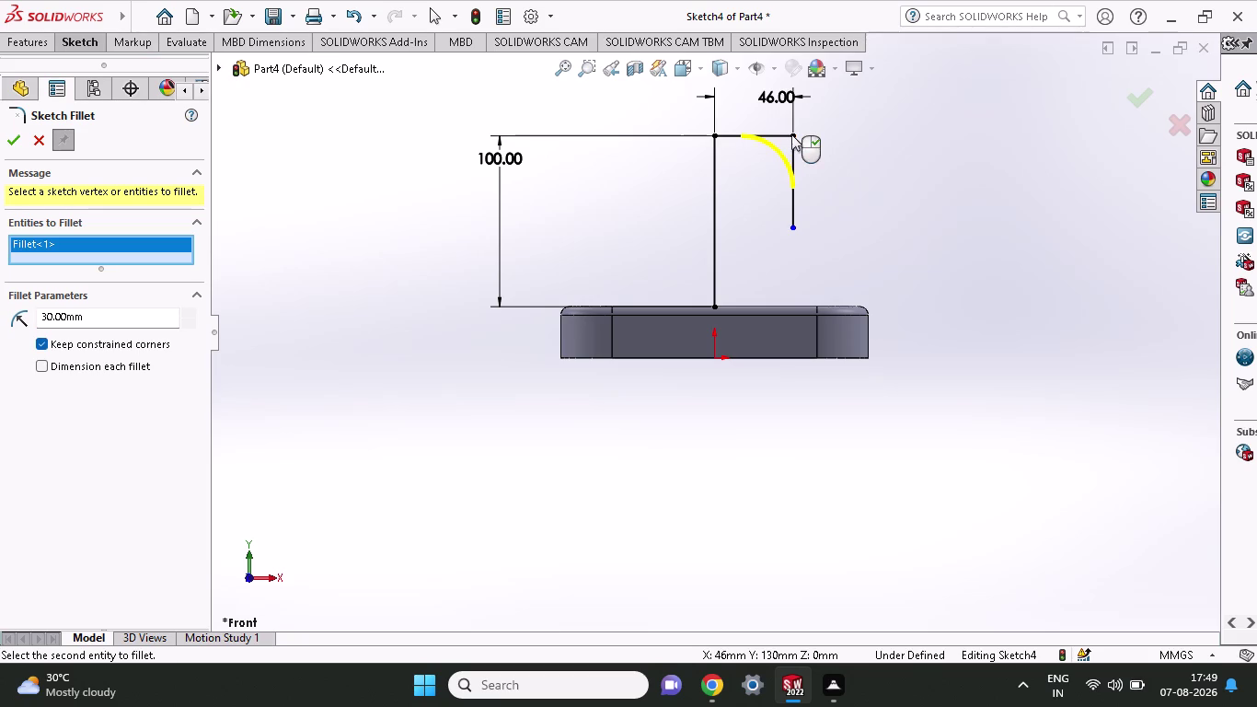
click(16, 139)
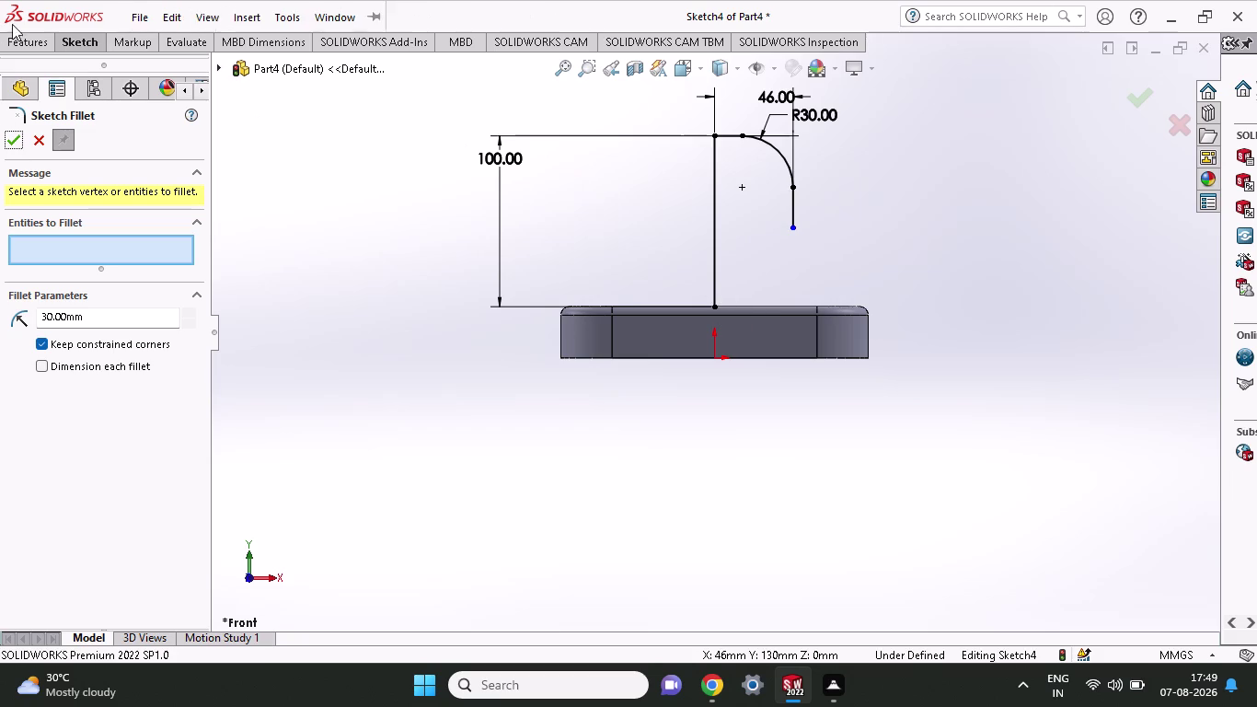
click(82, 41)
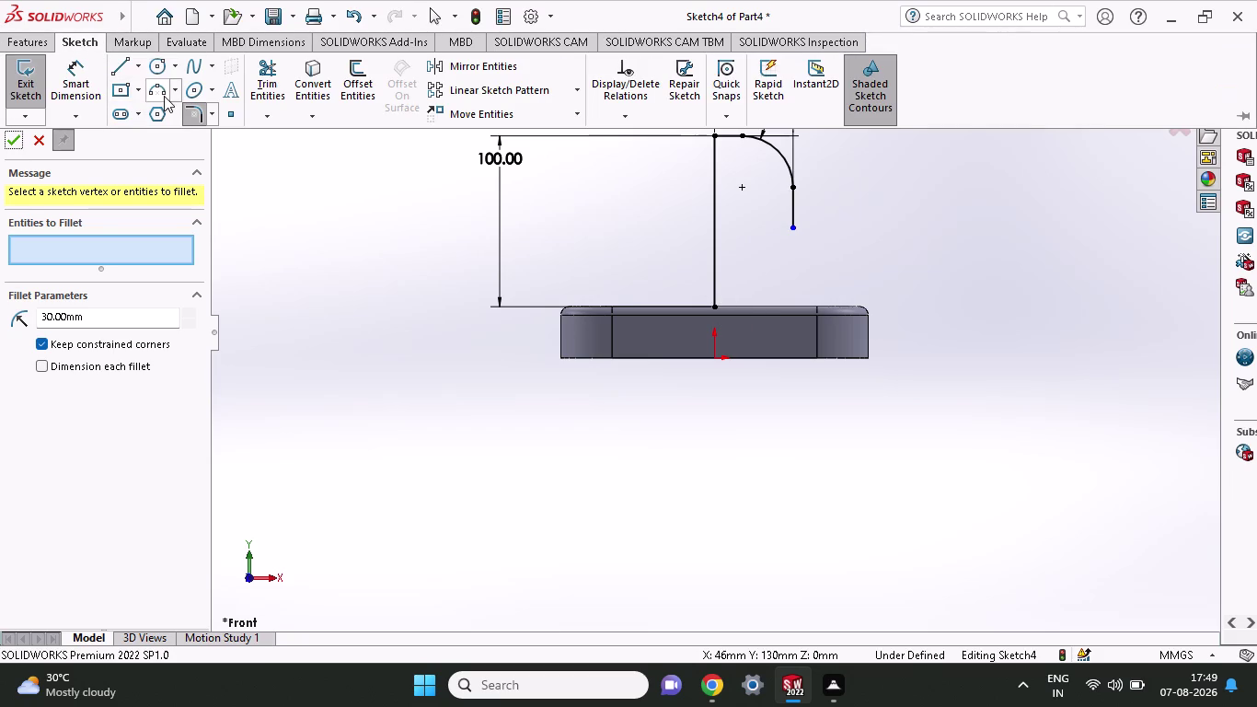
click(164, 96)
Draw a 3 Point Arc from the side line's lower end to the block top, radius 35 mm.
click(791, 229)
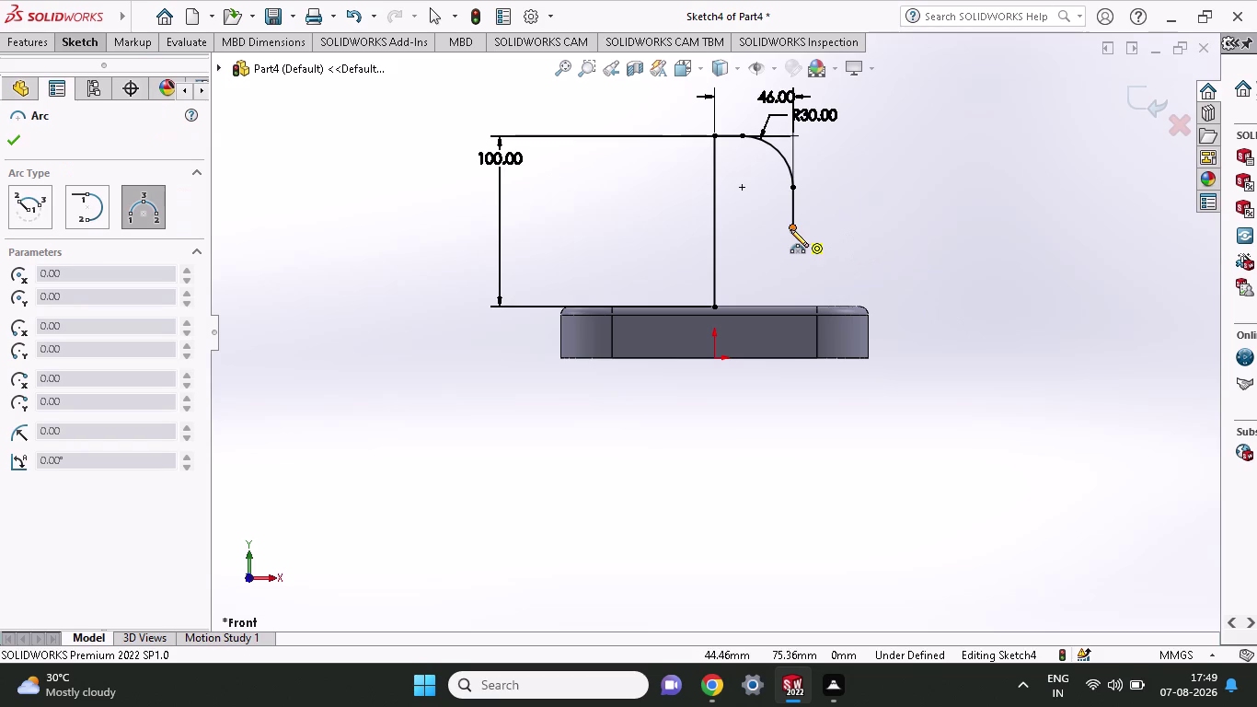
click(837, 304)
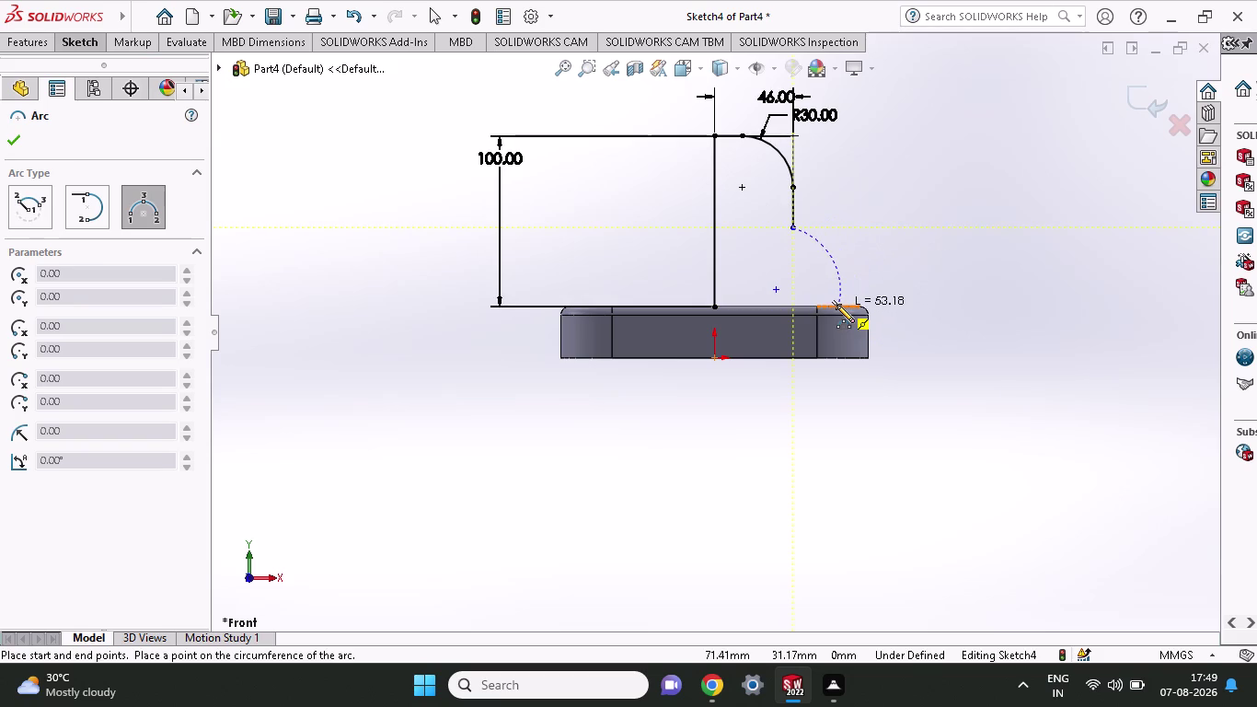
click(796, 293)
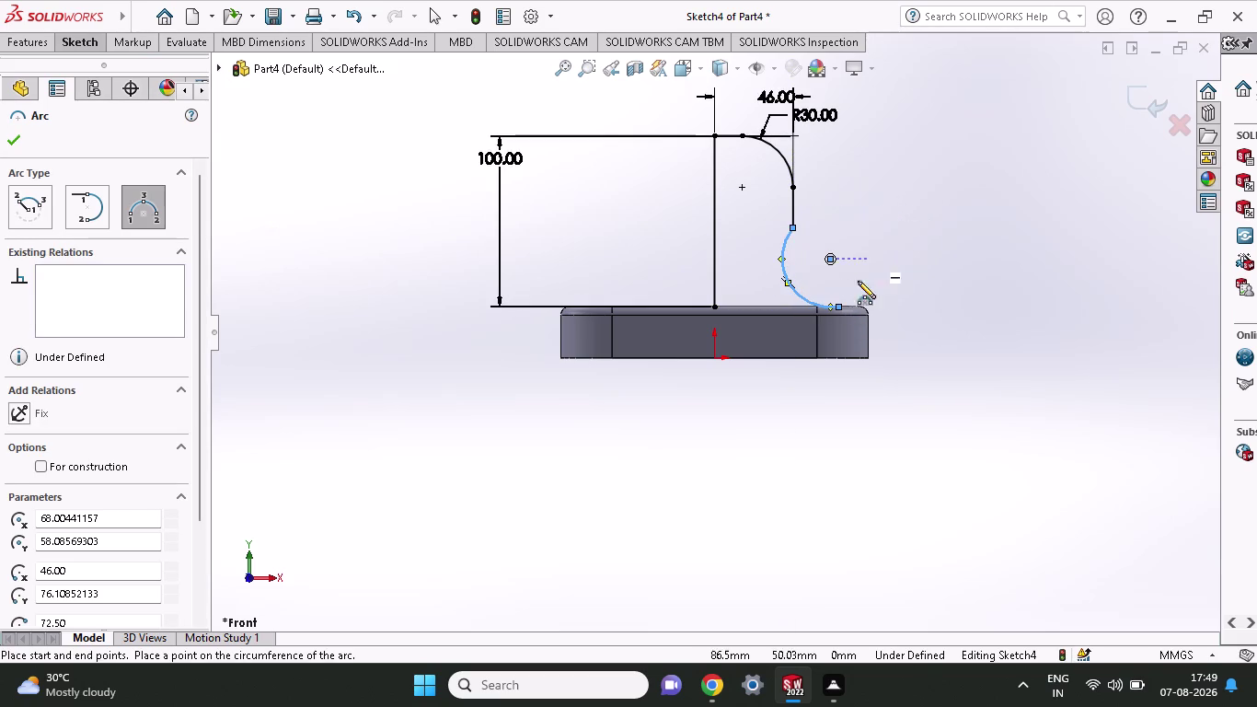
scroll(down, 3)
drag(105, 557, 0, 557)
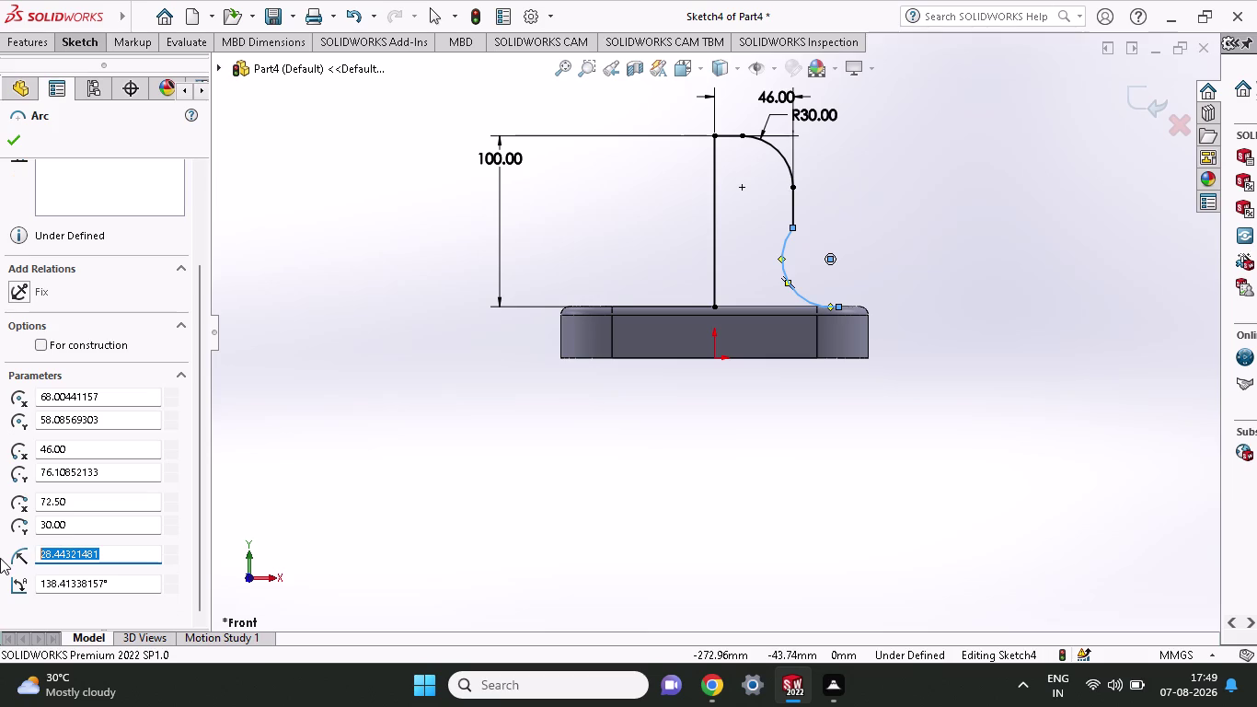
text(35)
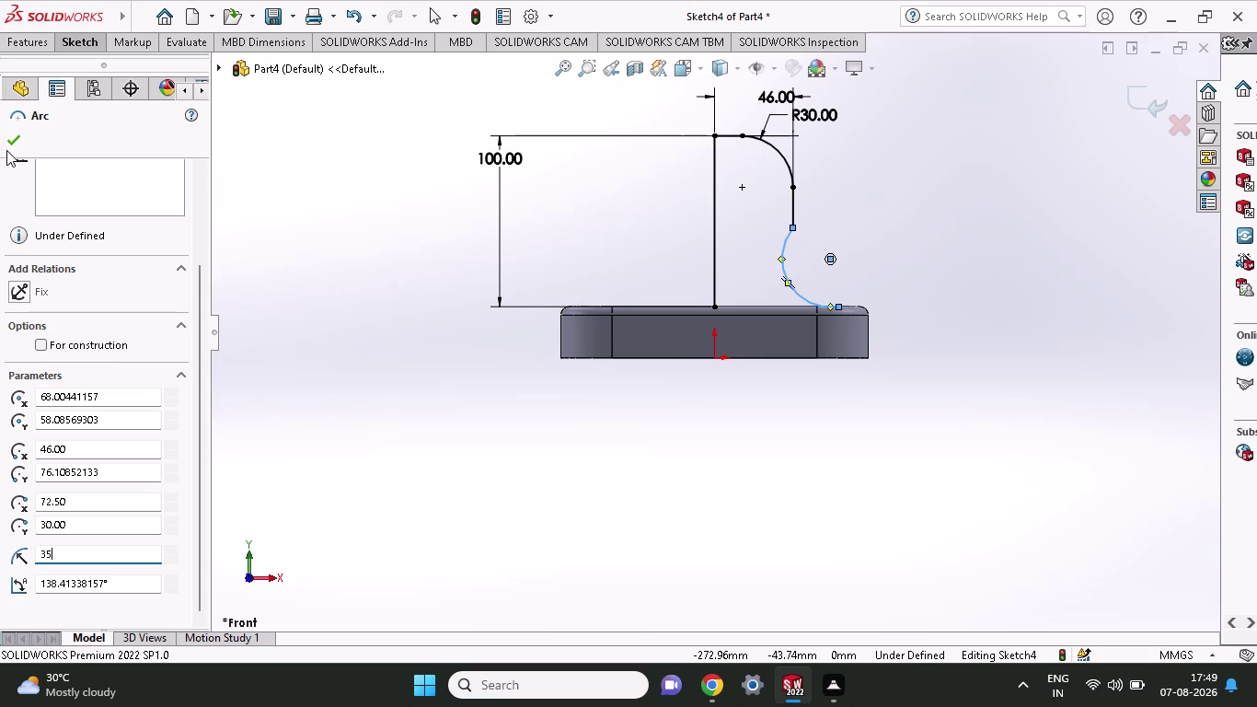
click(8, 142)
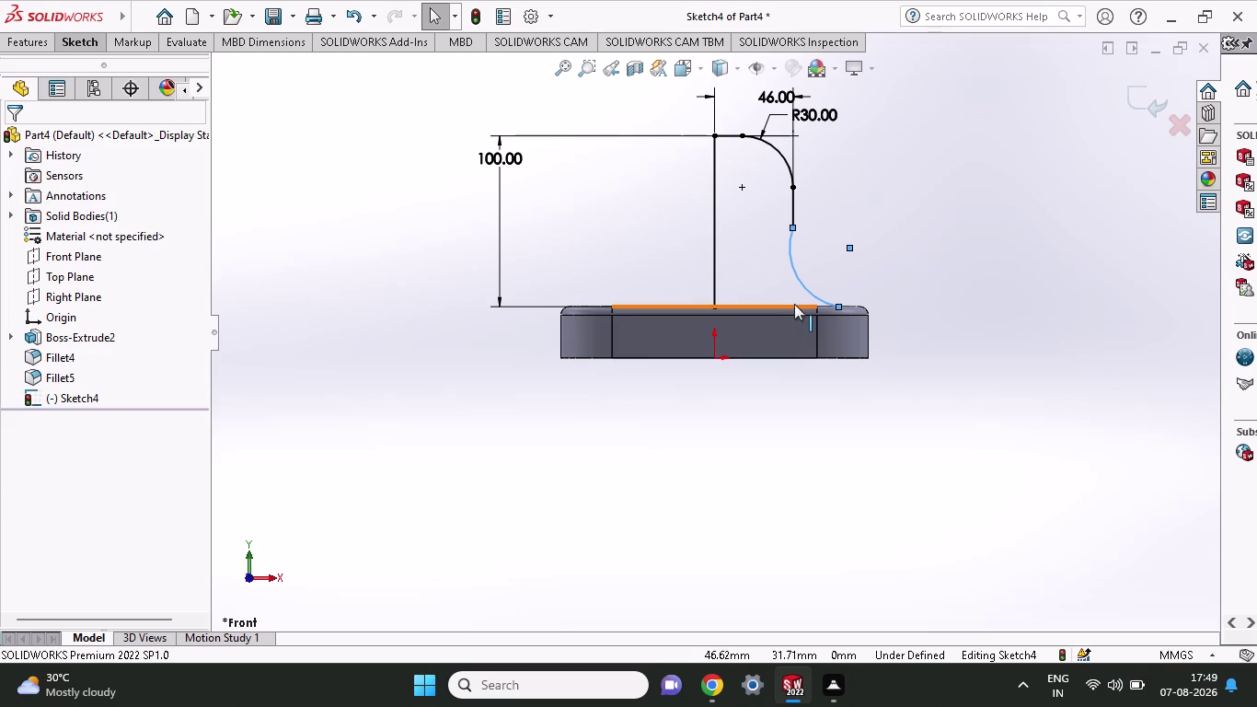
Make the arc tangent to the side line and to the block's top edge.
key(Escape)
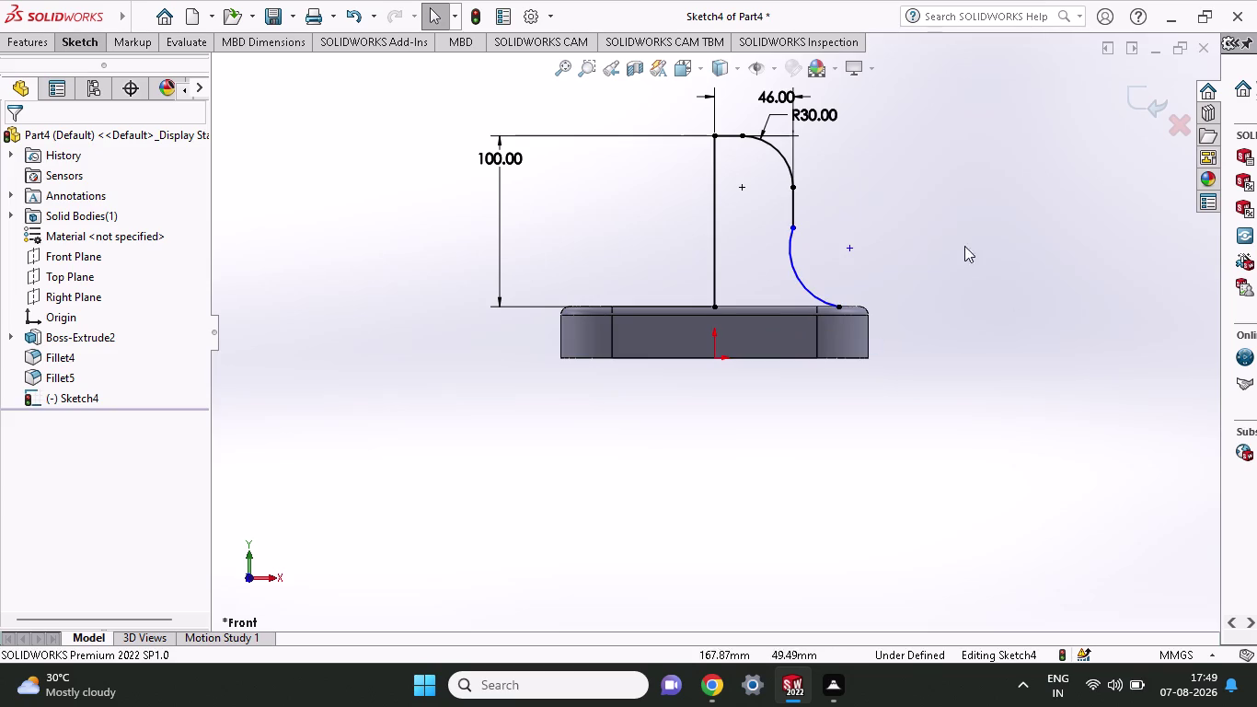
click(800, 277)
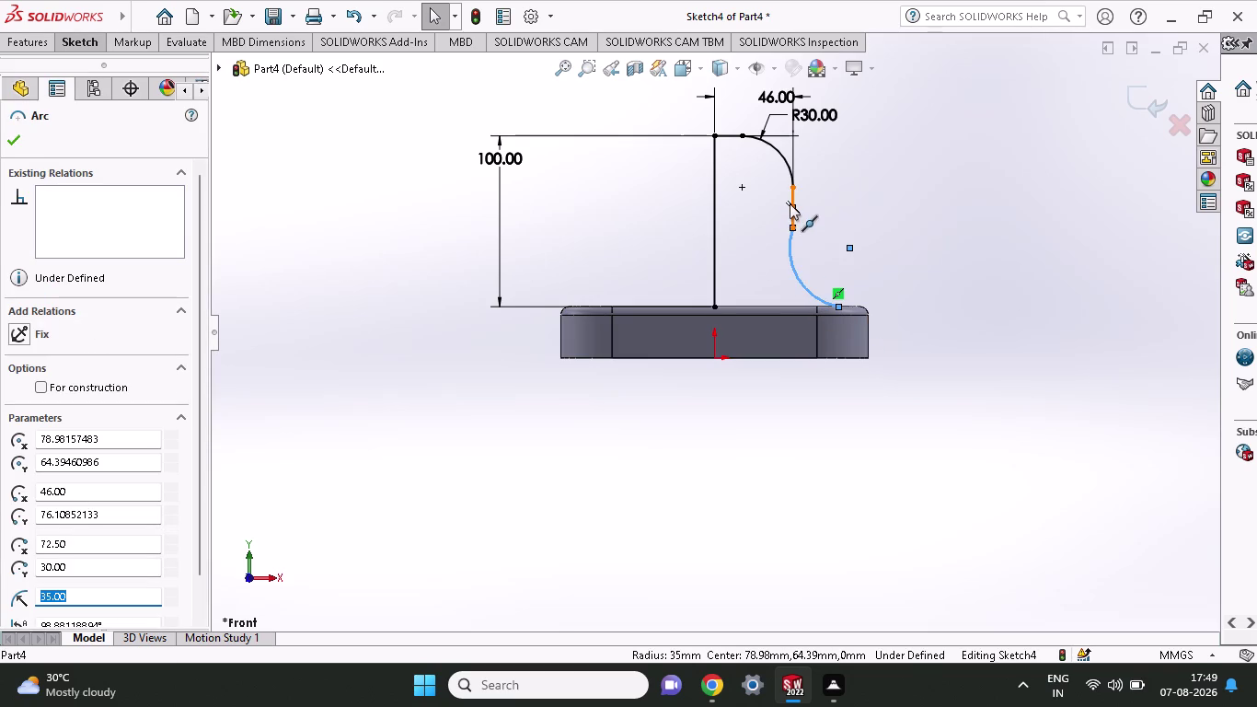
click(792, 195)
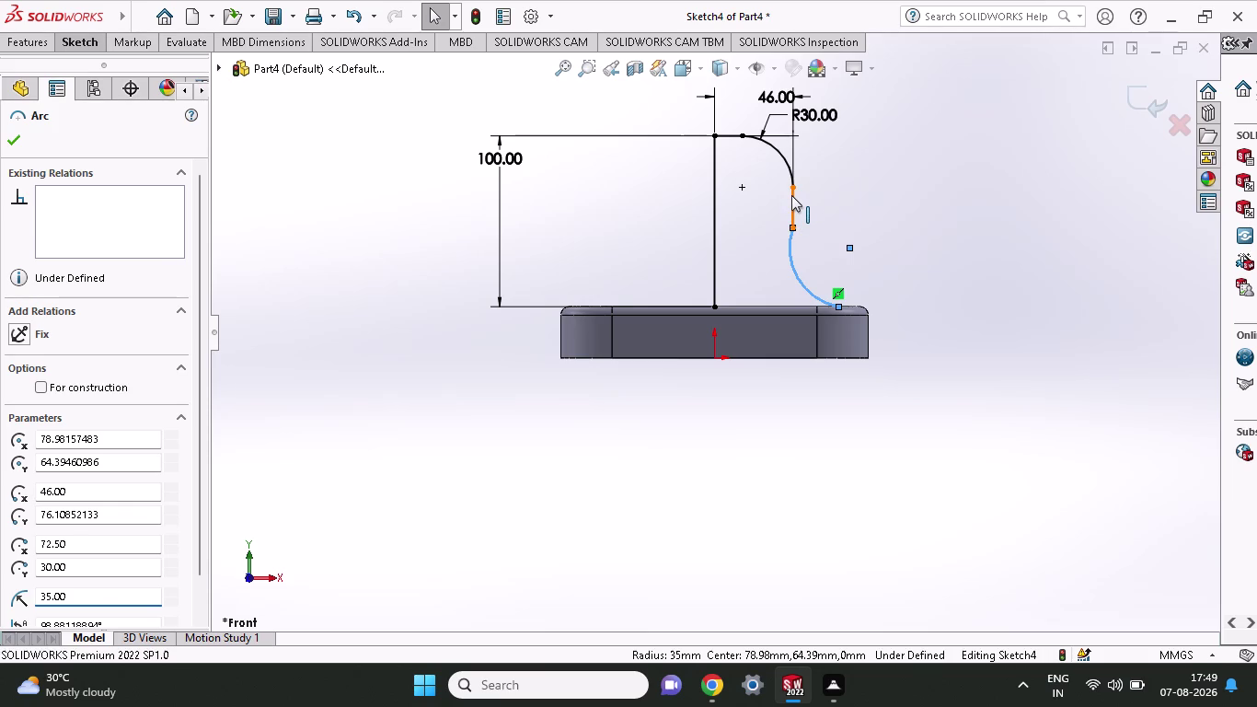
click(55, 439)
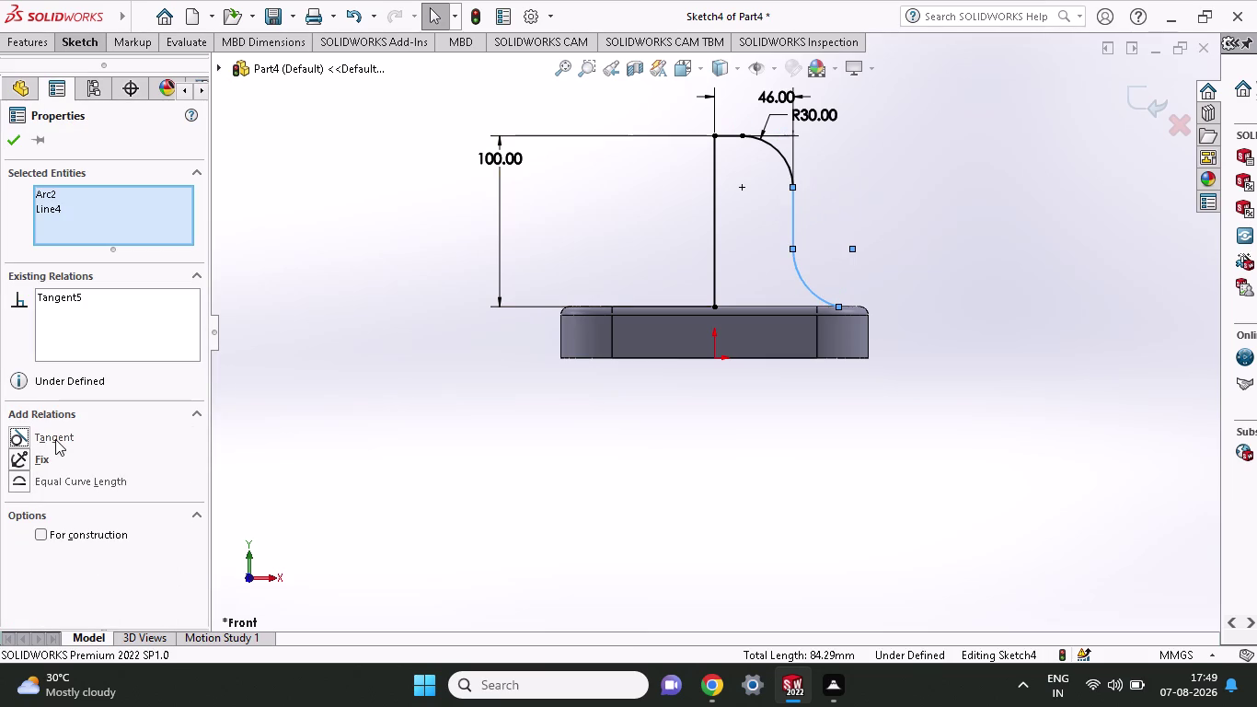
key(Escape)
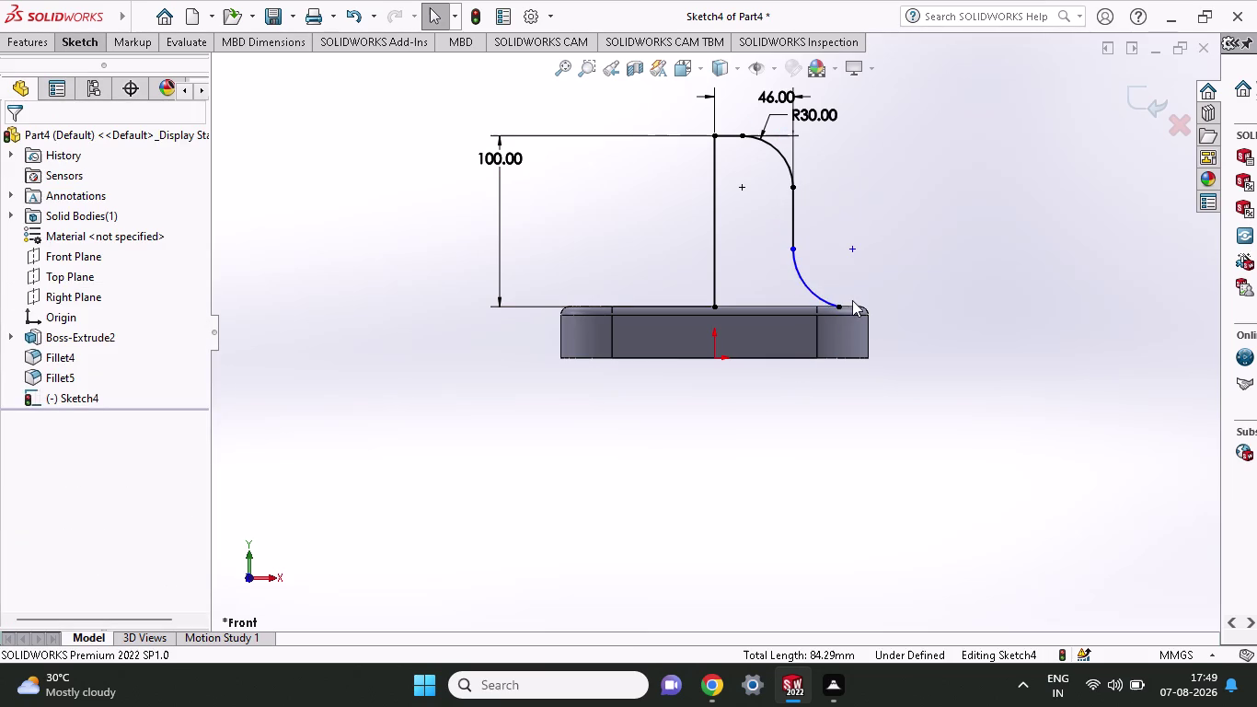
click(854, 304)
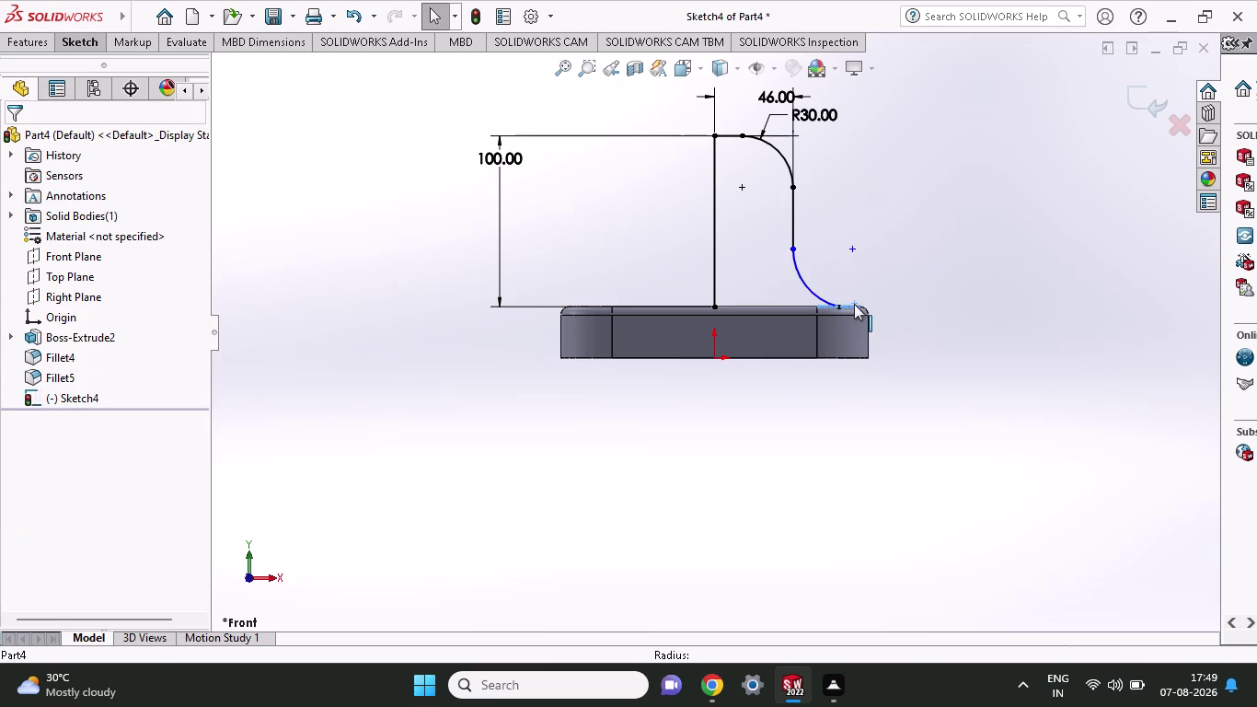
click(814, 296)
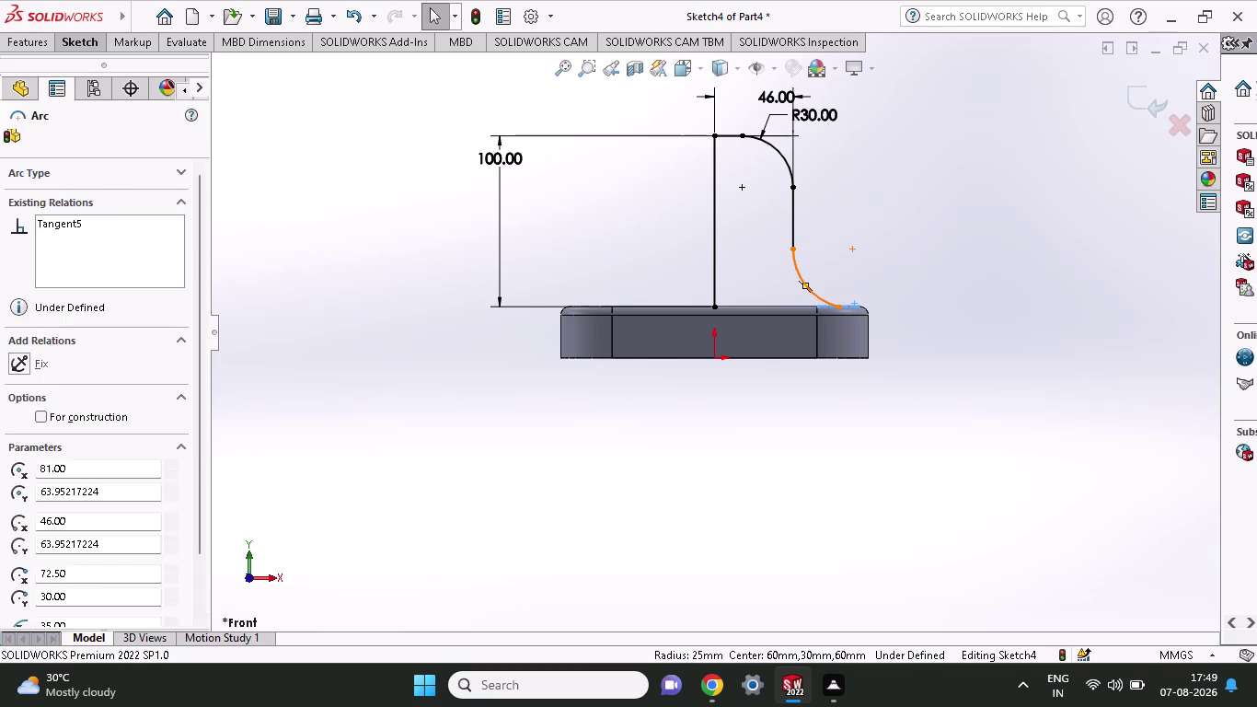
click(75, 440)
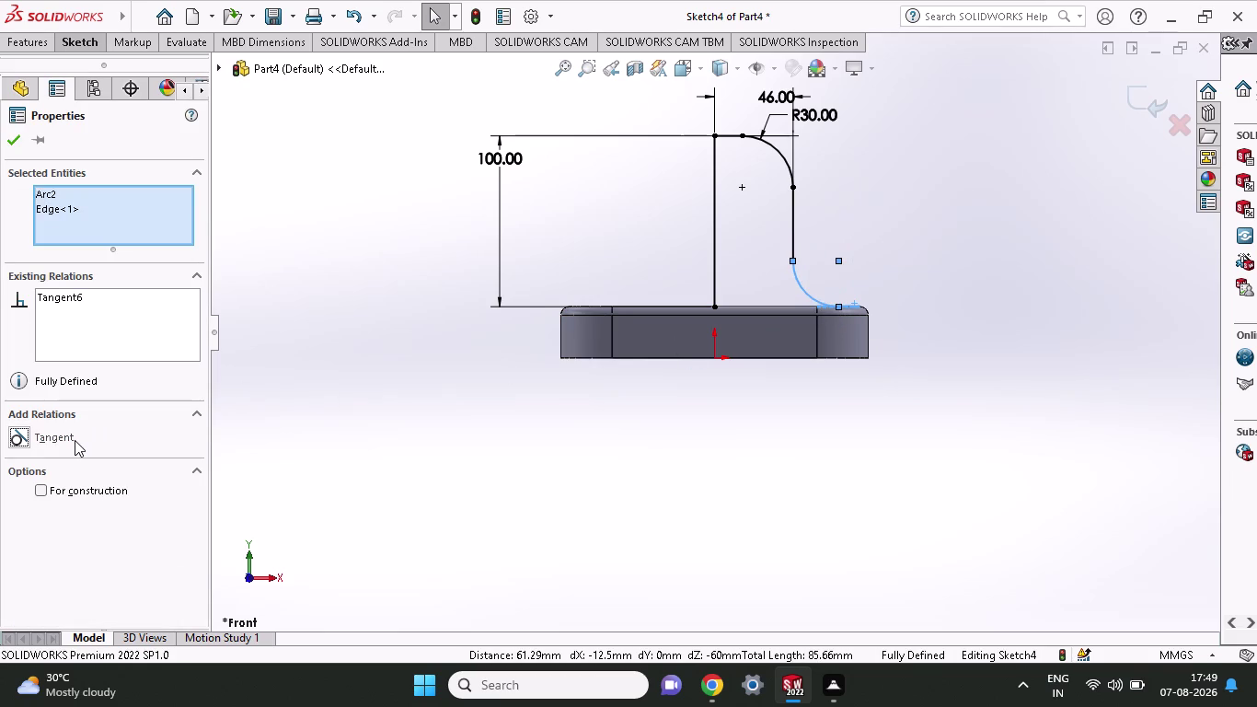
click(56, 431)
click(55, 430)
click(18, 147)
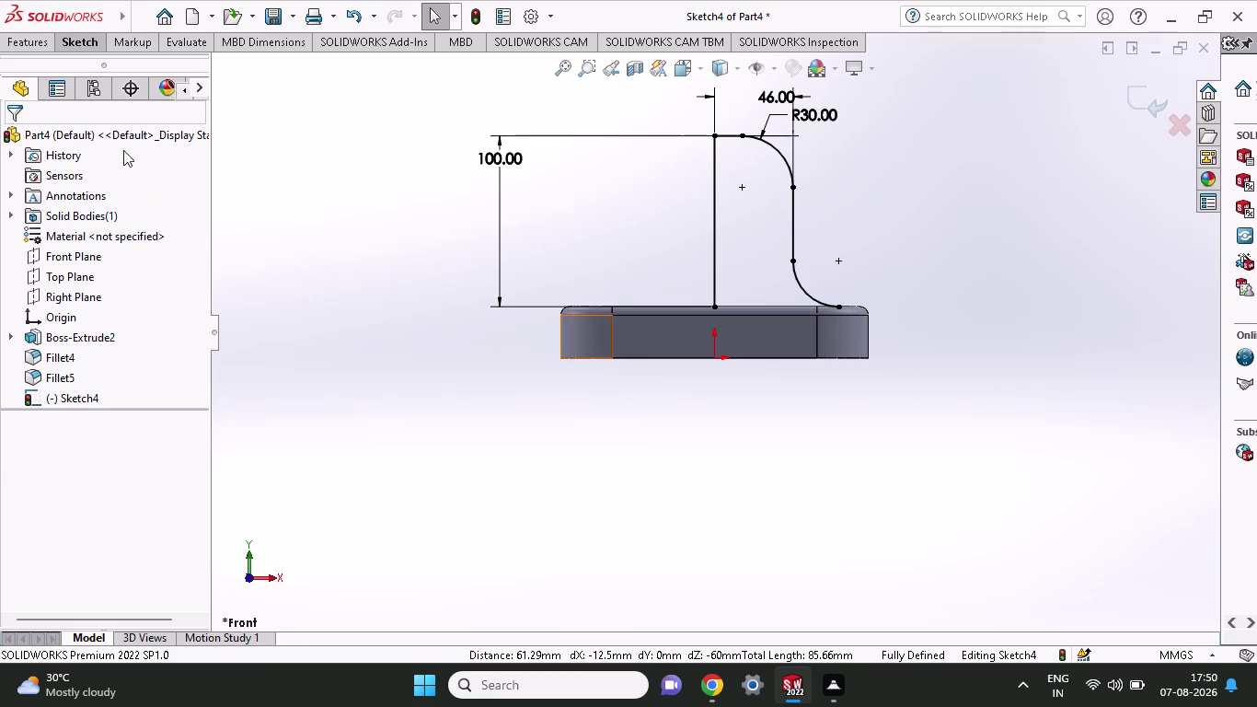
Revolve the profile 360° about the vertical centre line as a 10 mm thin feature, then orbit to inspect it.
click(81, 41)
click(41, 44)
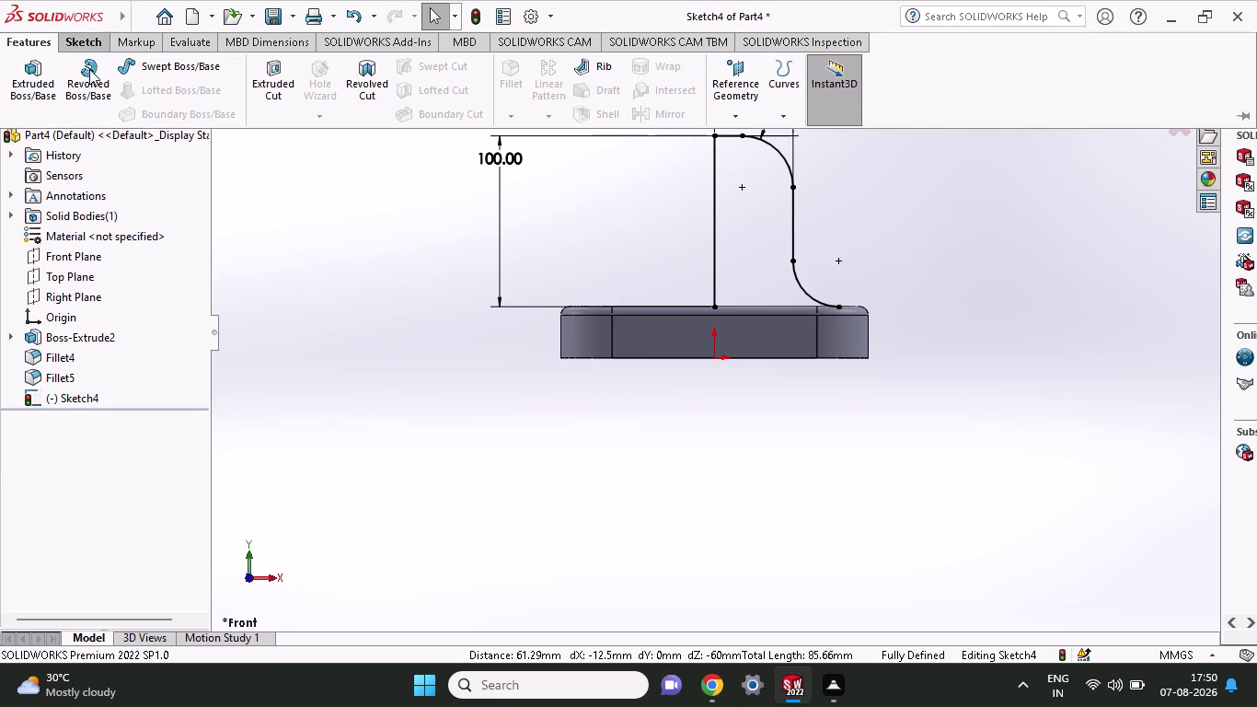
click(96, 71)
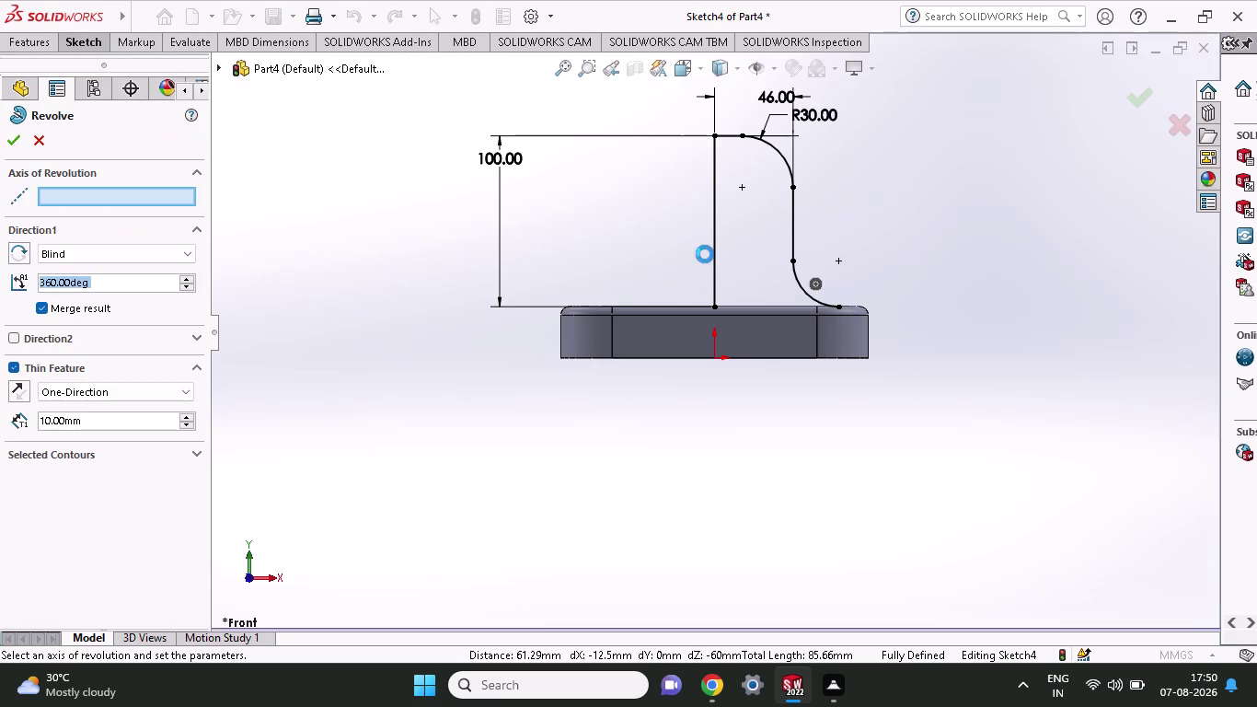
click(714, 238)
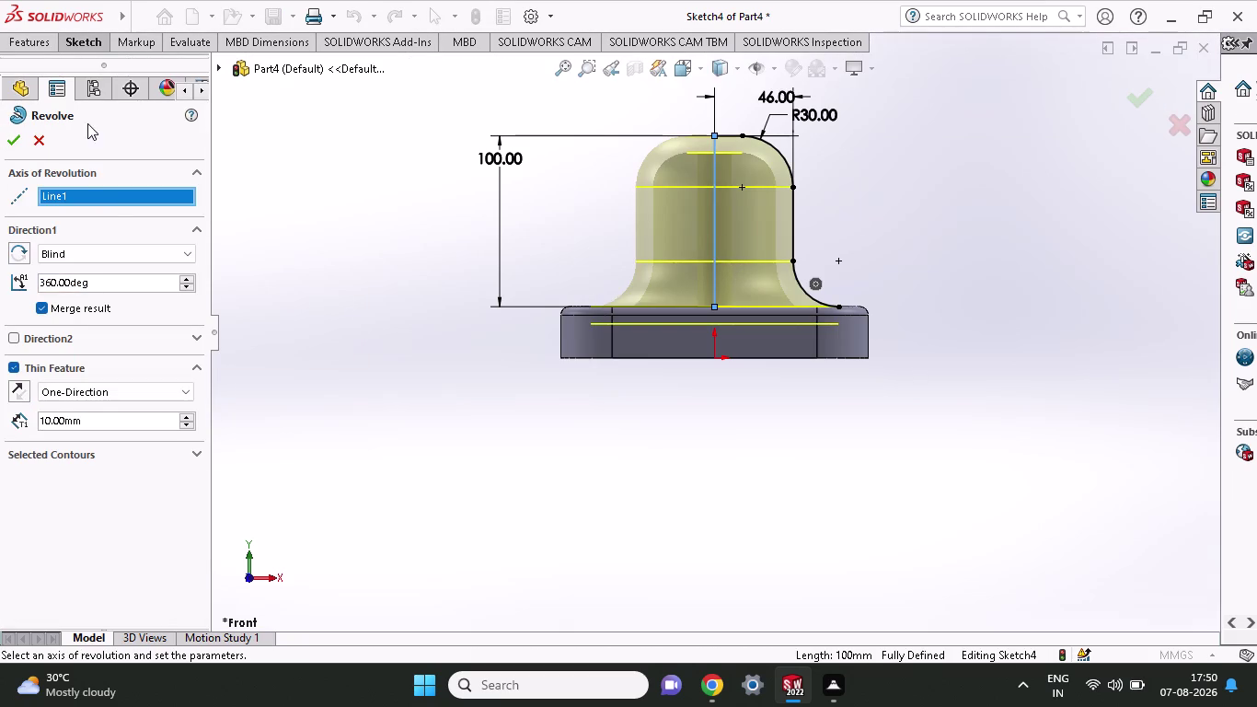
click(19, 149)
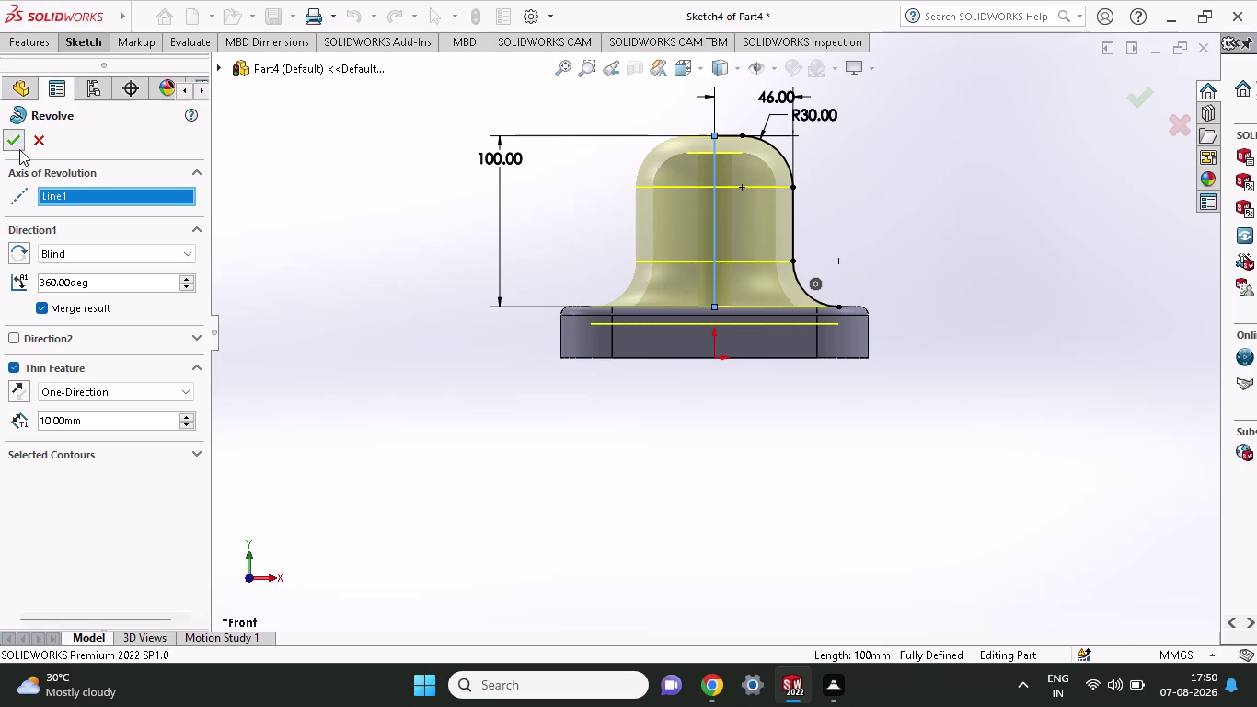
middle_drag(469, 233, 480, 430)
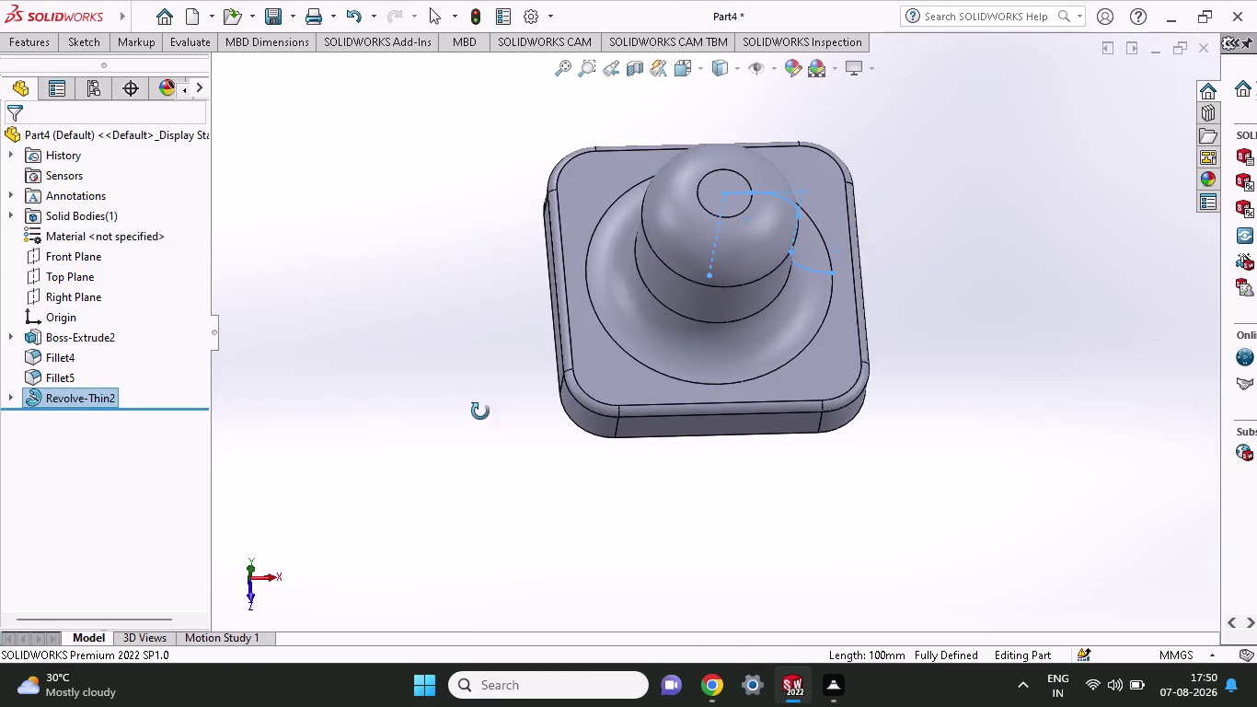
middle_drag(481, 430, 477, 332)
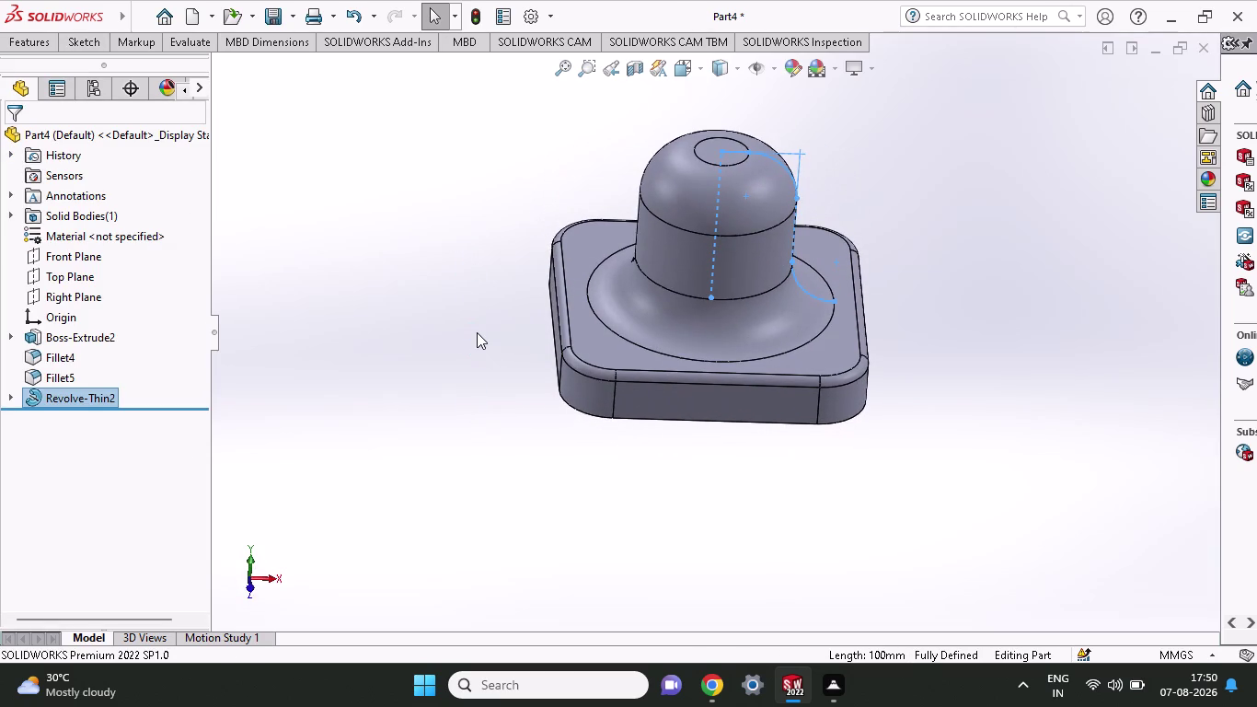